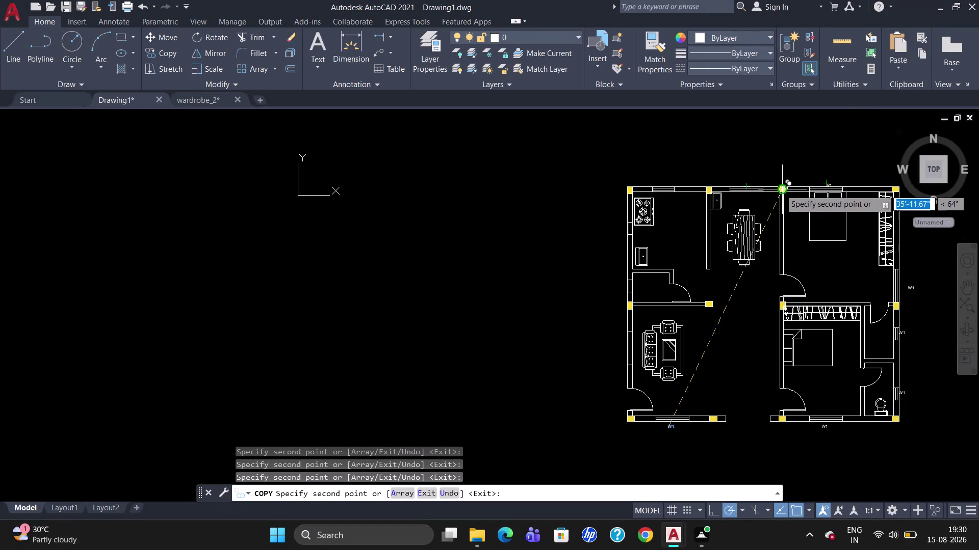
Place five W1 tag copies along the top and left walls.
click(747, 177)
click(668, 181)
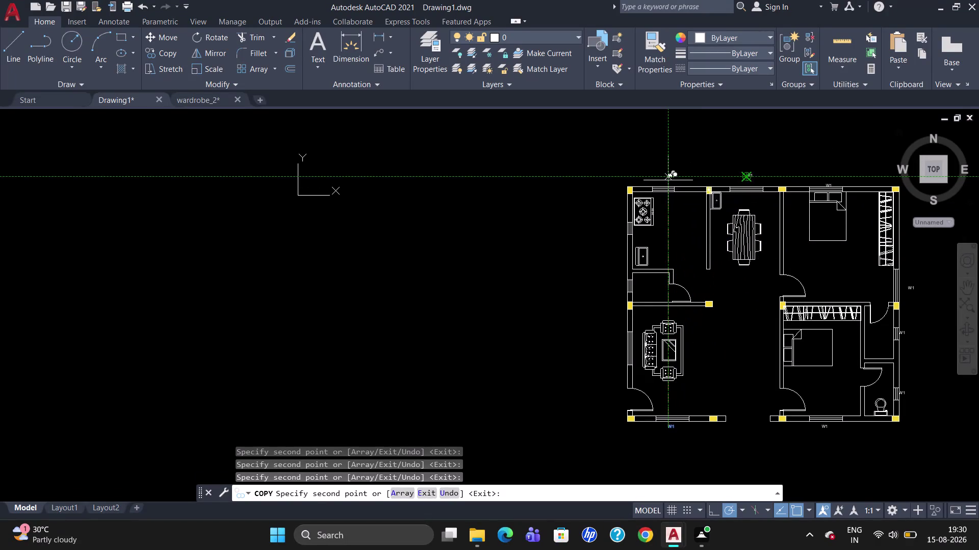
click(617, 228)
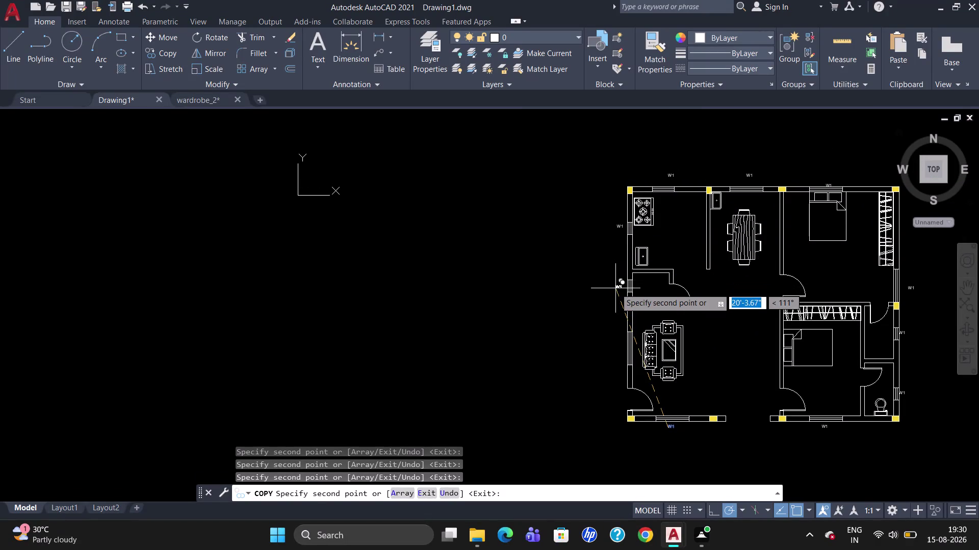
click(615, 288)
click(617, 349)
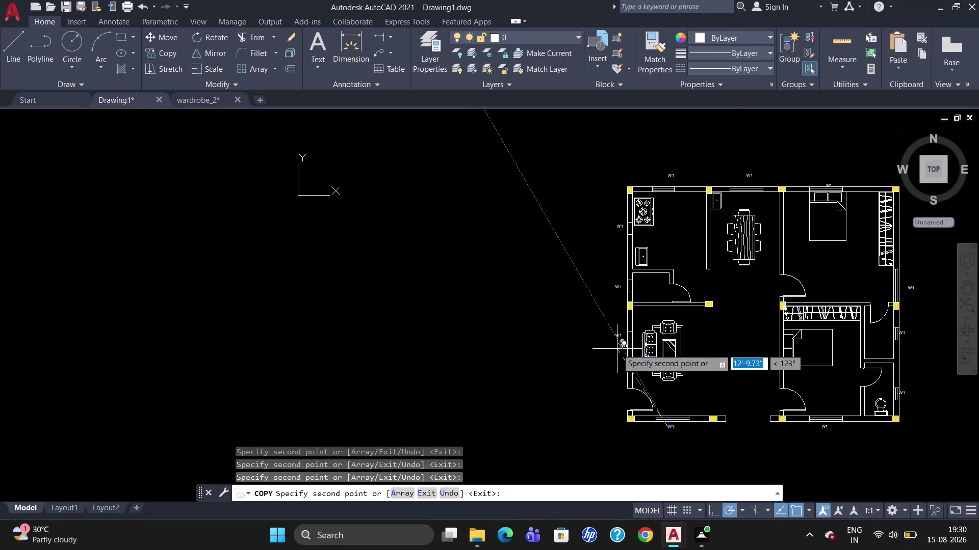
key(Escape)
Change the lower-right wall tag's text from W1 to W2.
scroll(up, 3)
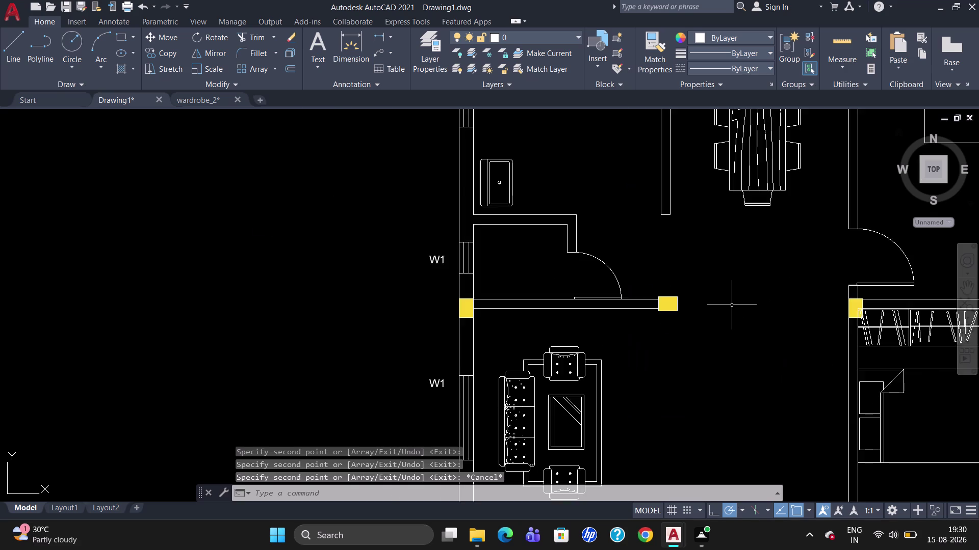
scroll(up, 3)
scroll(down, 3)
scroll(up, 3)
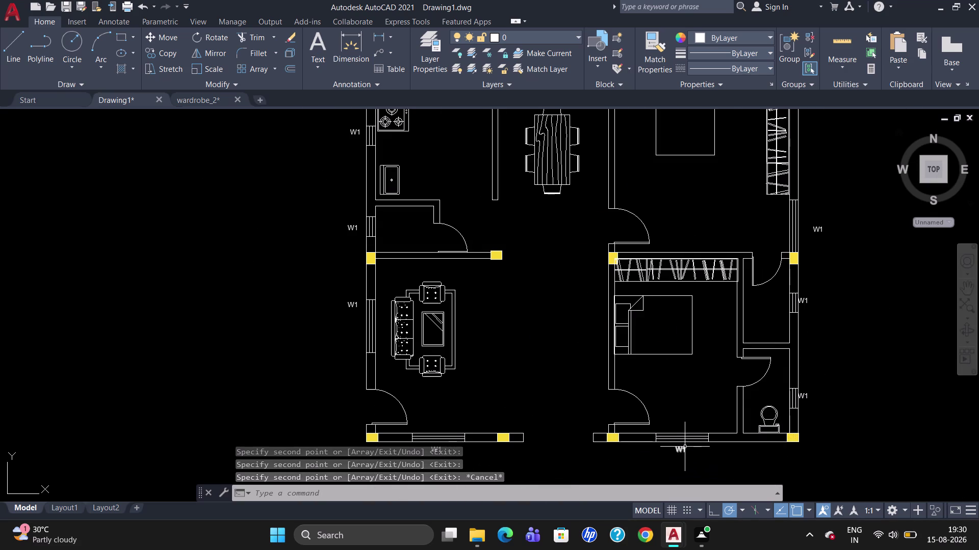
double_click(684, 447)
click(696, 450)
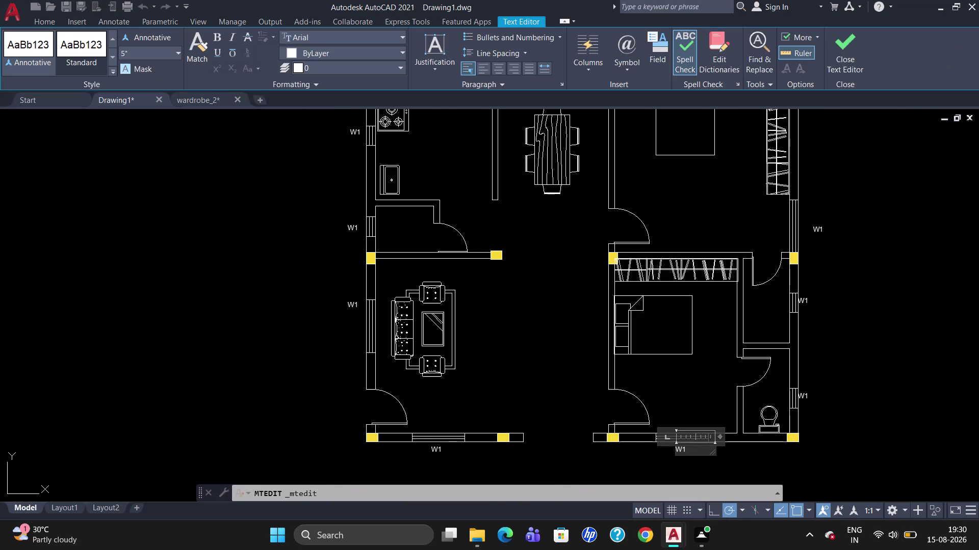
key(BackSpace)
key(2)
double_click(805, 393)
double_click(805, 395)
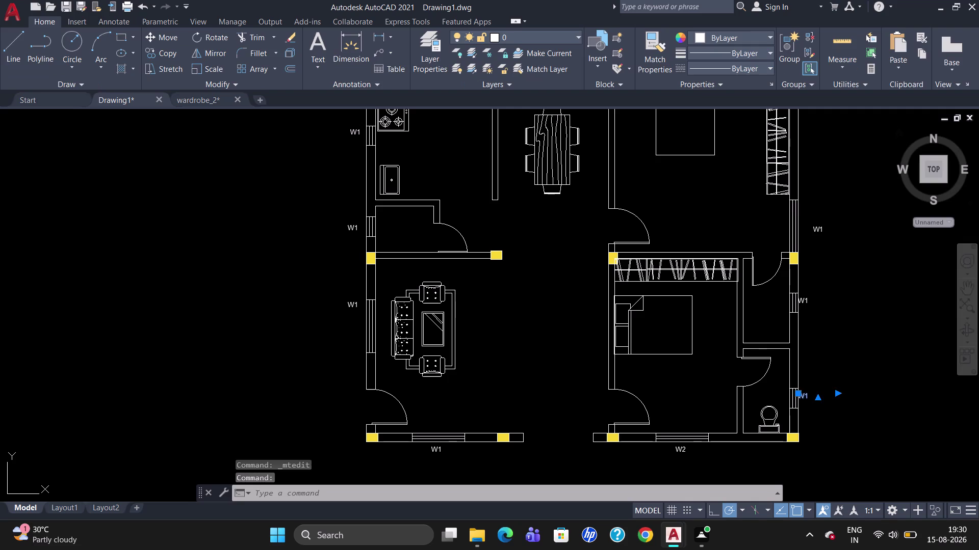
Relabel the bathroom-wall tag VW4, keep the change, and select it.
click(815, 393)
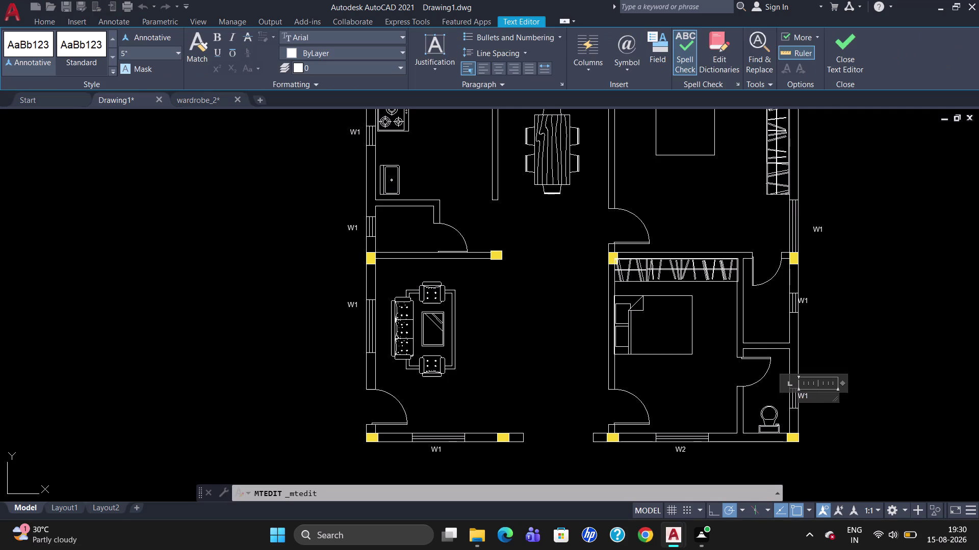
key(v)
key(Right)
key(Right)
key(BackSpace)
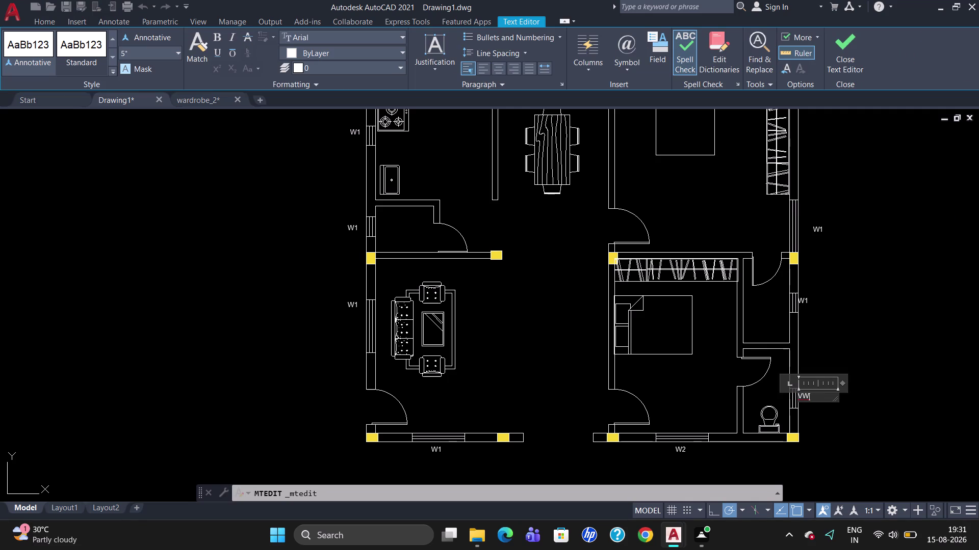
key(4)
key(Escape)
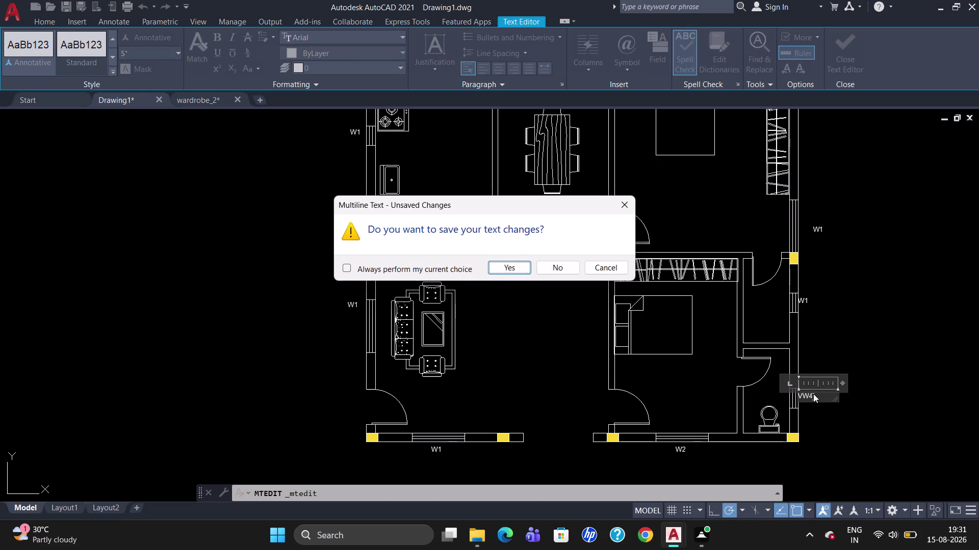
click(507, 267)
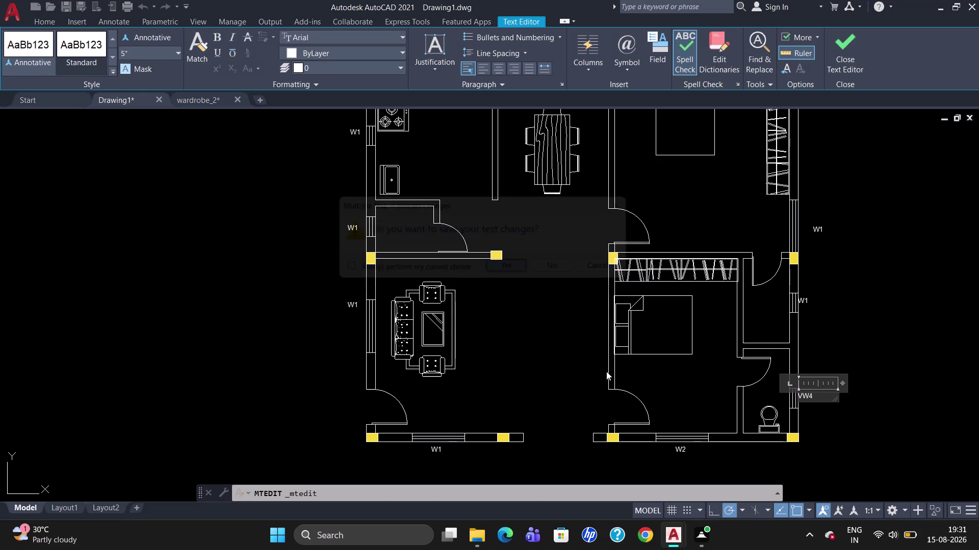
click(810, 396)
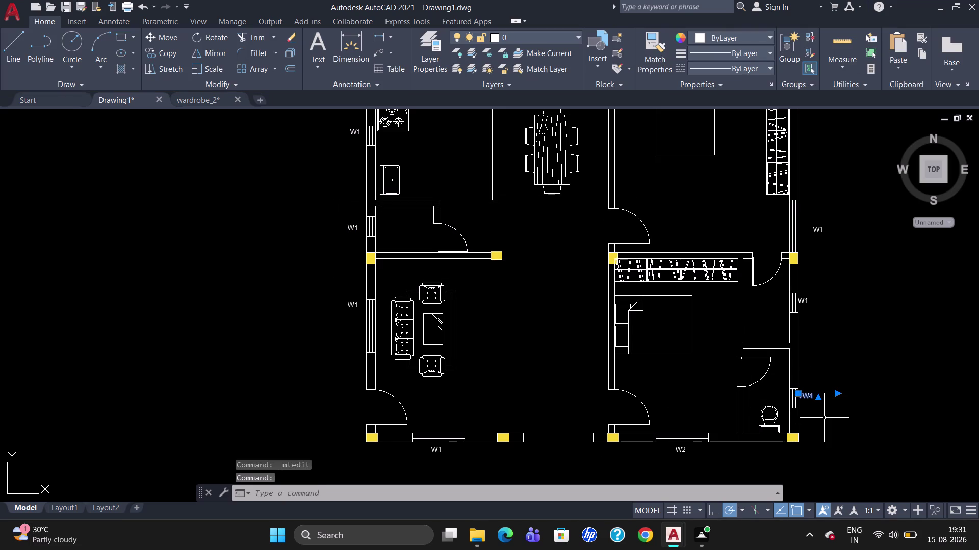
Rotate the VW4 tag 90° so it stands upright.
text(RO)
key(Return)
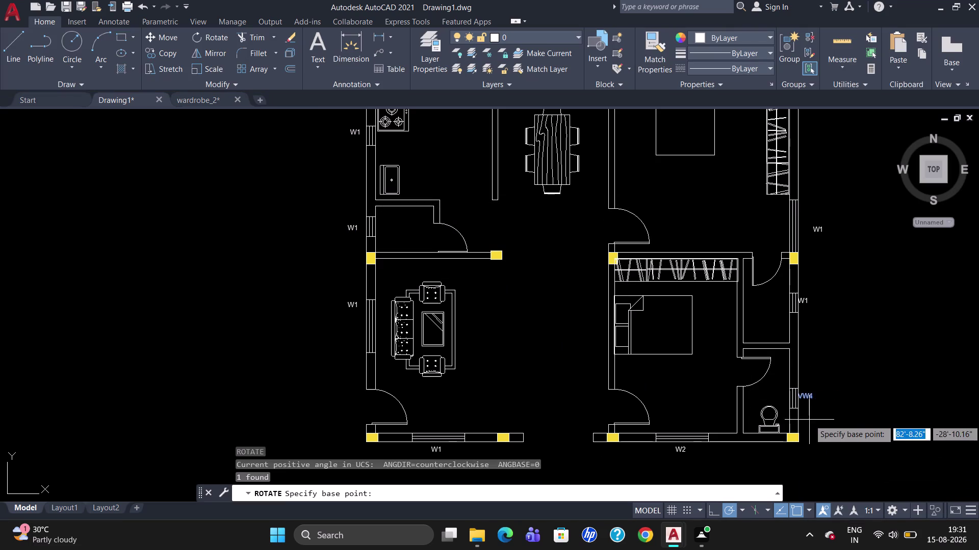
click(814, 397)
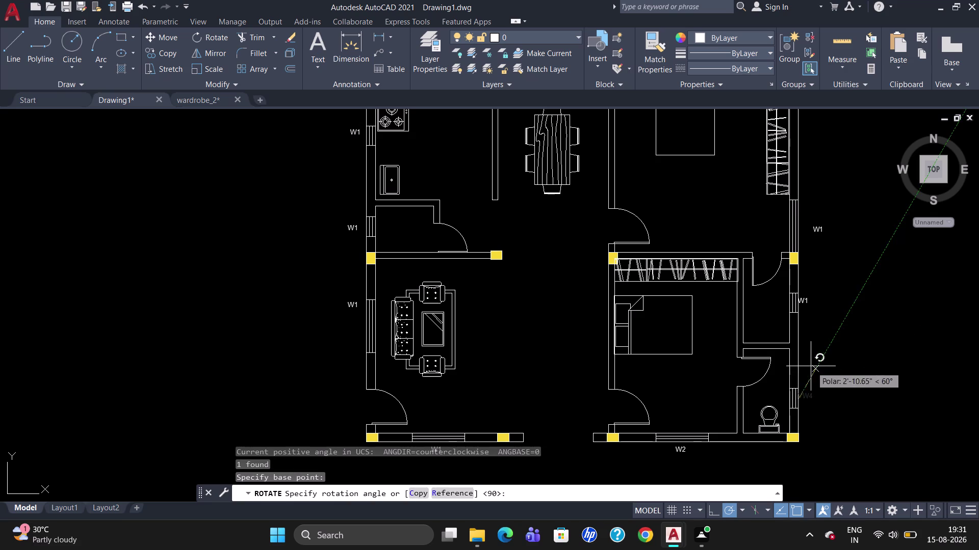
click(799, 358)
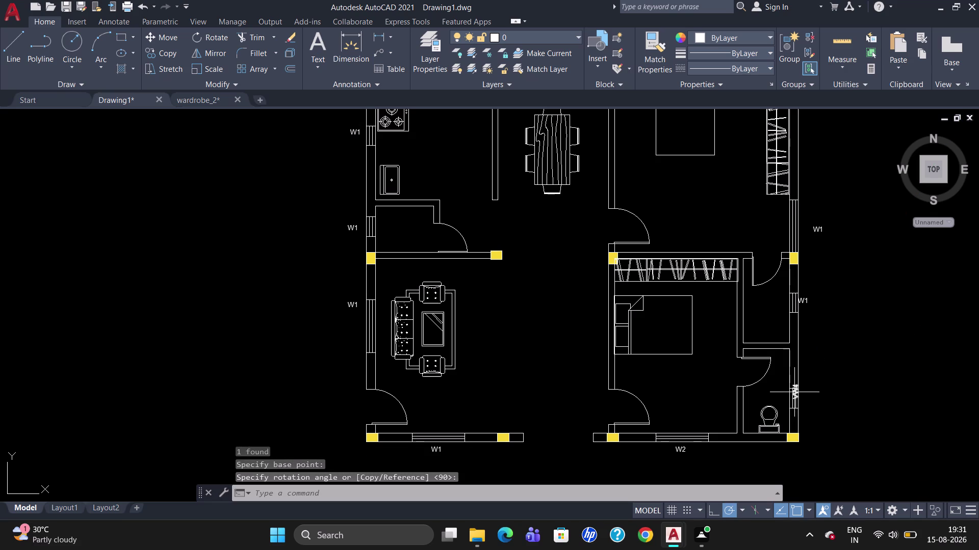
Move VW4 beside the bathroom window and erase the upper right-wall W1 tag.
click(796, 389)
key(m)
key(Return)
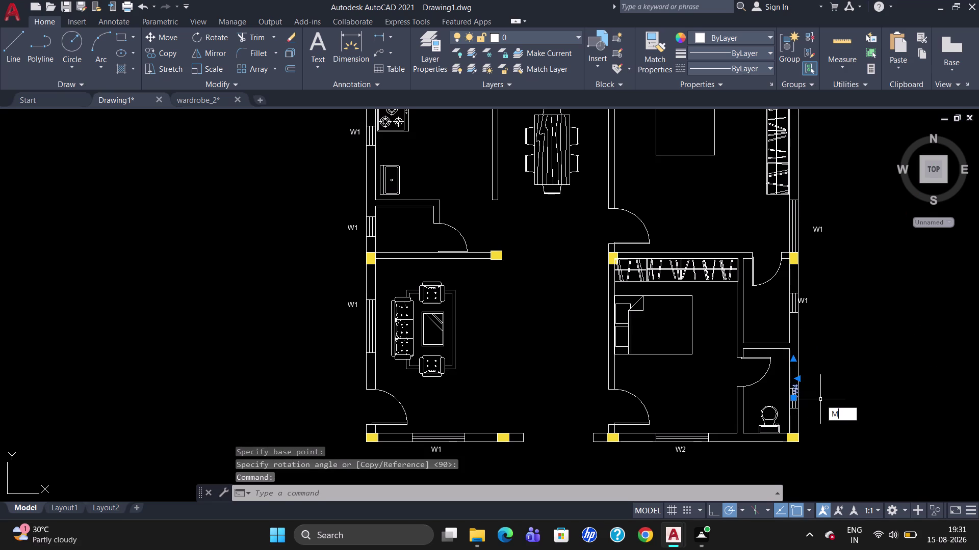
click(799, 393)
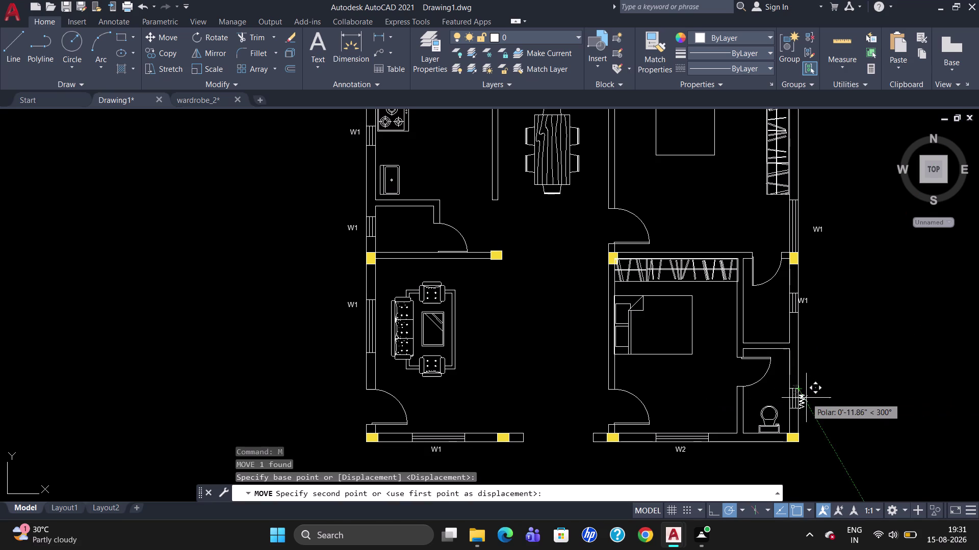
click(809, 396)
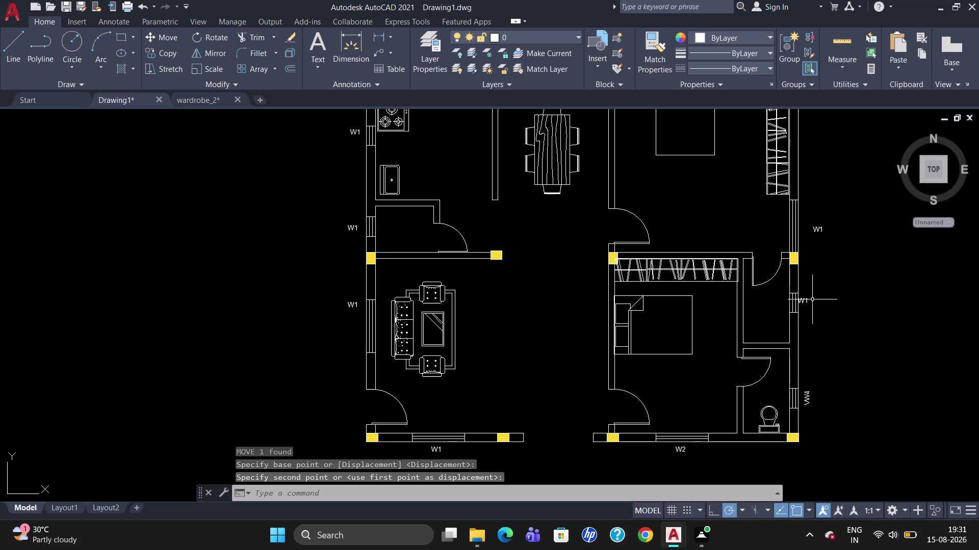
click(803, 301)
key(Delete)
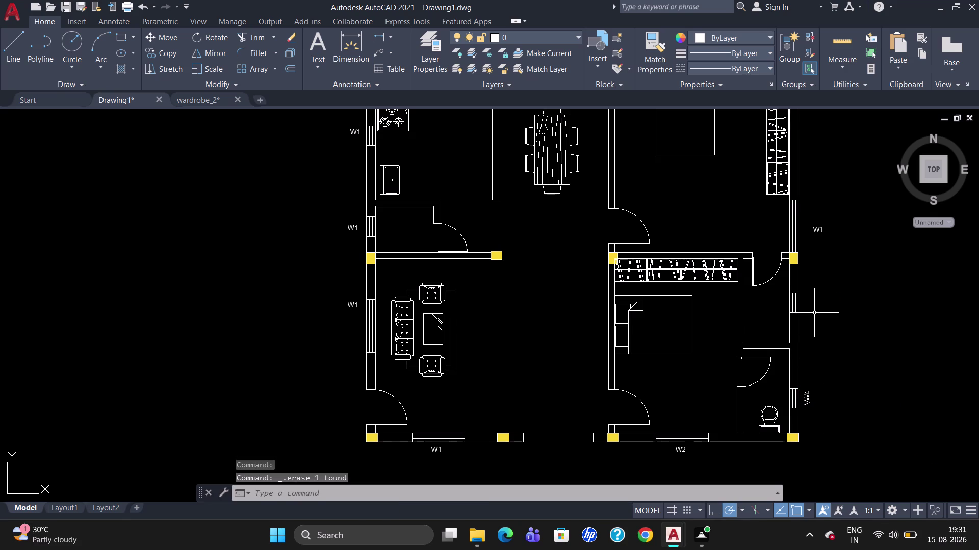
Copy the VW4 tag up to the upper right-wall window.
click(807, 399)
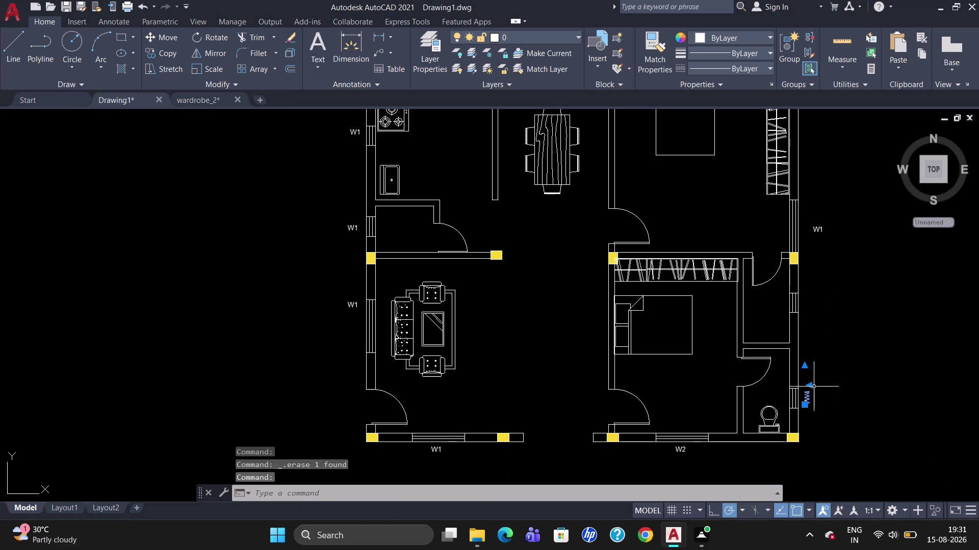
text(CO)
key(Return)
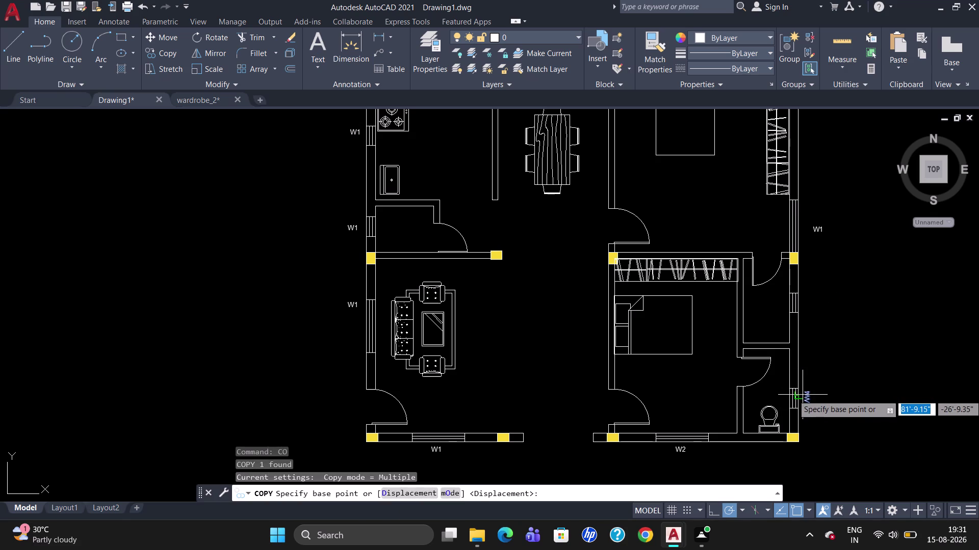
click(809, 397)
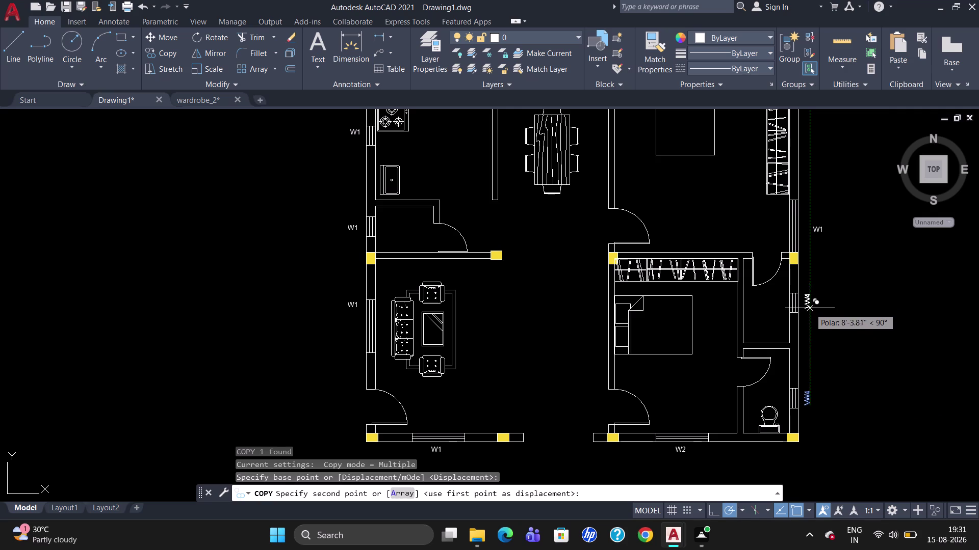
click(809, 311)
click(808, 305)
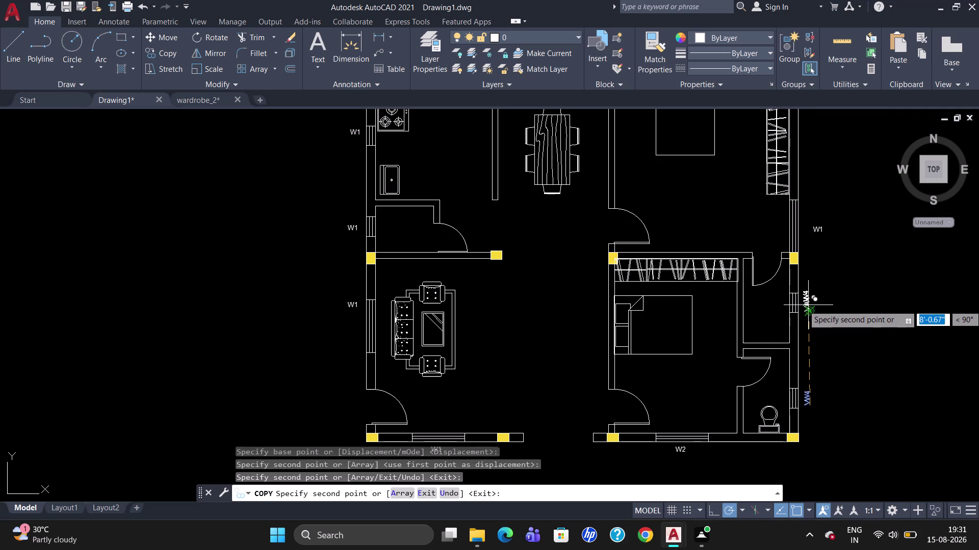
key(Escape)
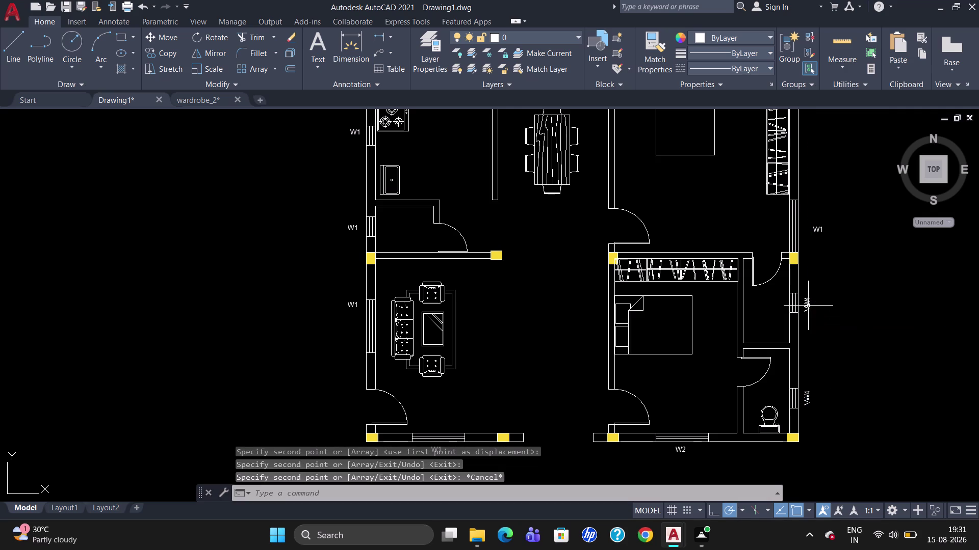
scroll(up, 3)
click(804, 302)
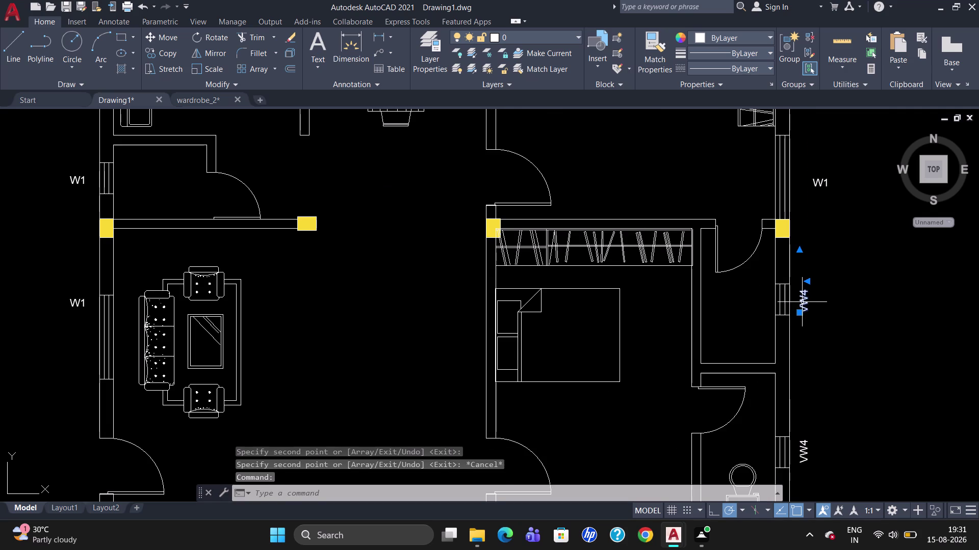
Change the copied tag's label to VW3 and keep the edit.
double_click(806, 298)
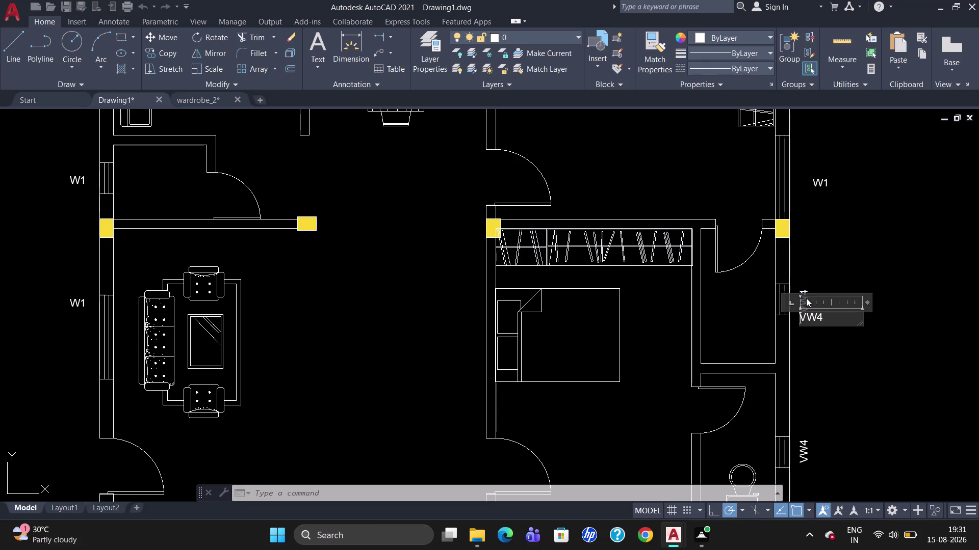
click(825, 317)
key(BackSpace)
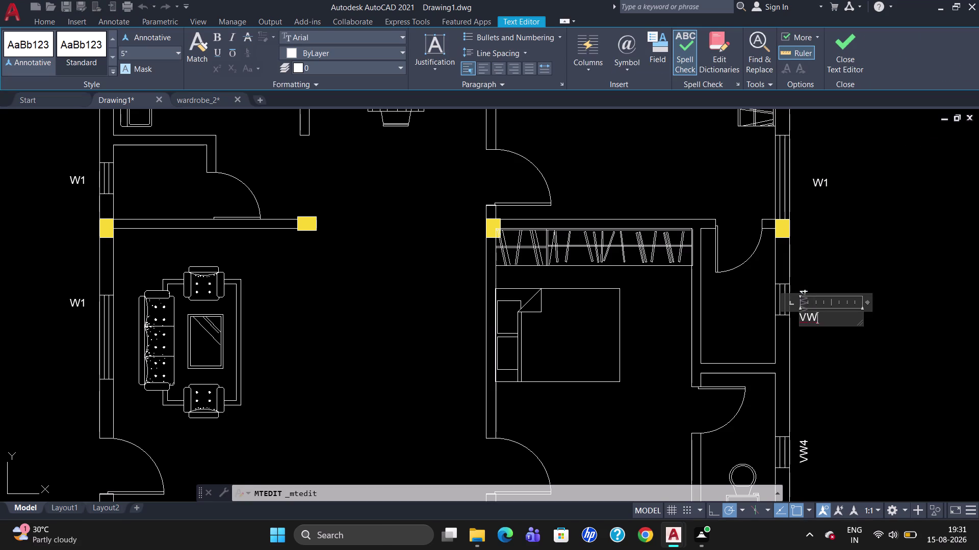
key(3)
key(Escape)
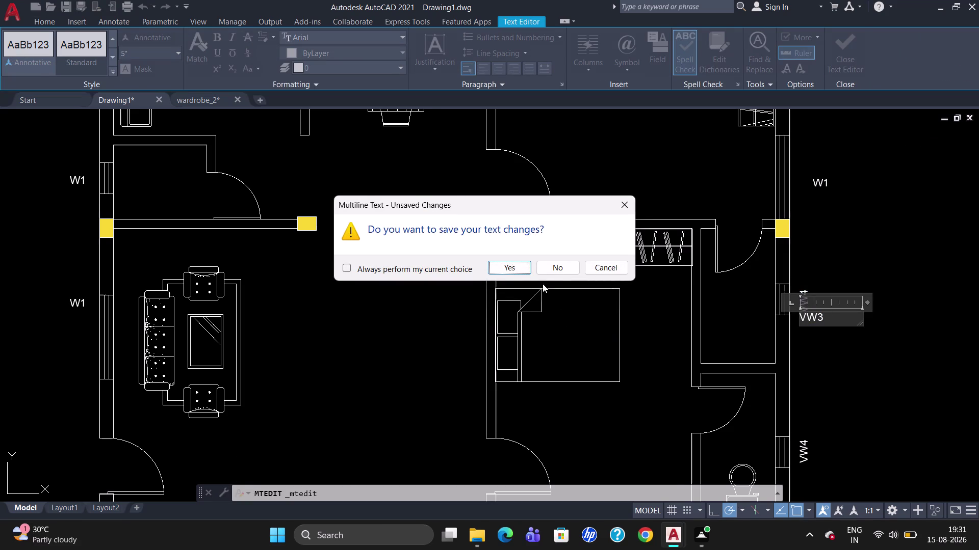
click(514, 267)
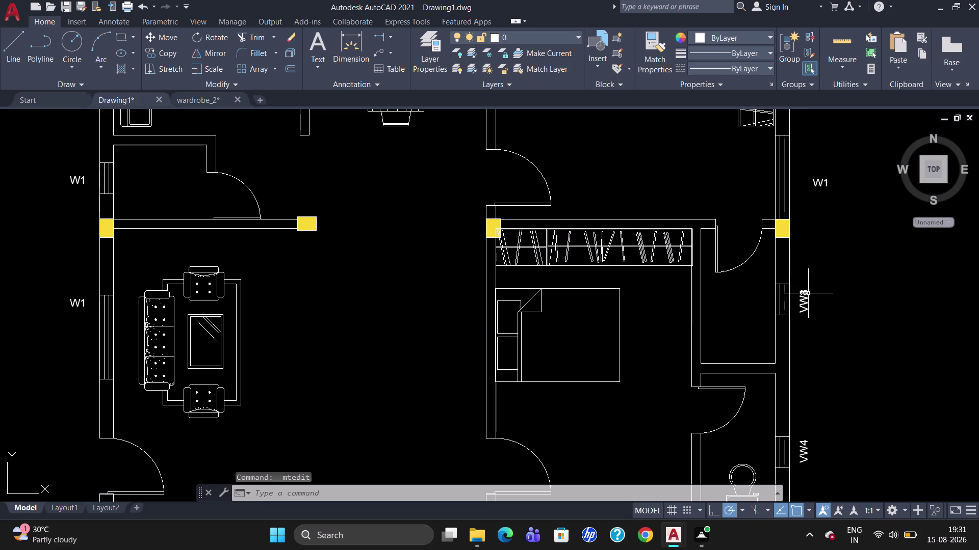
Delete the two overlapping tags on the right wall.
click(803, 294)
key(Delete)
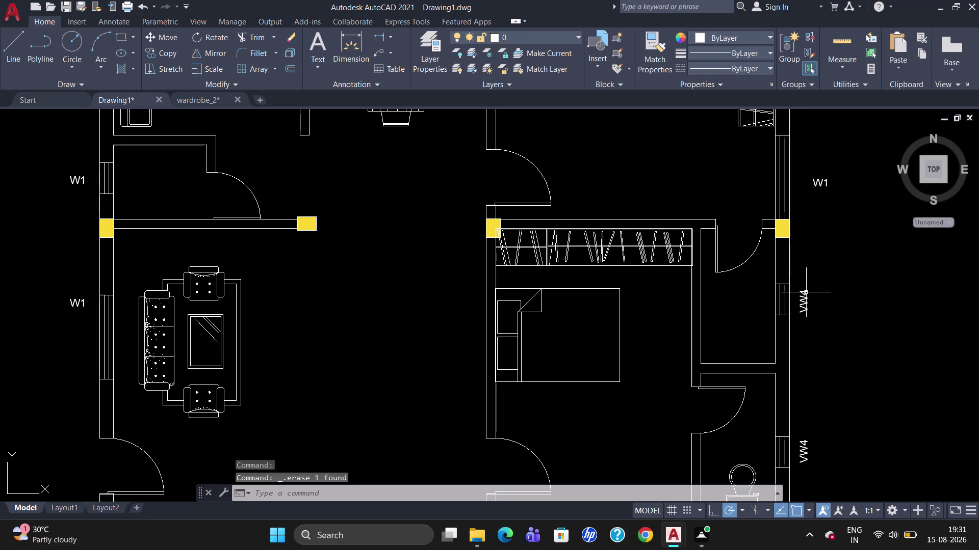
click(805, 297)
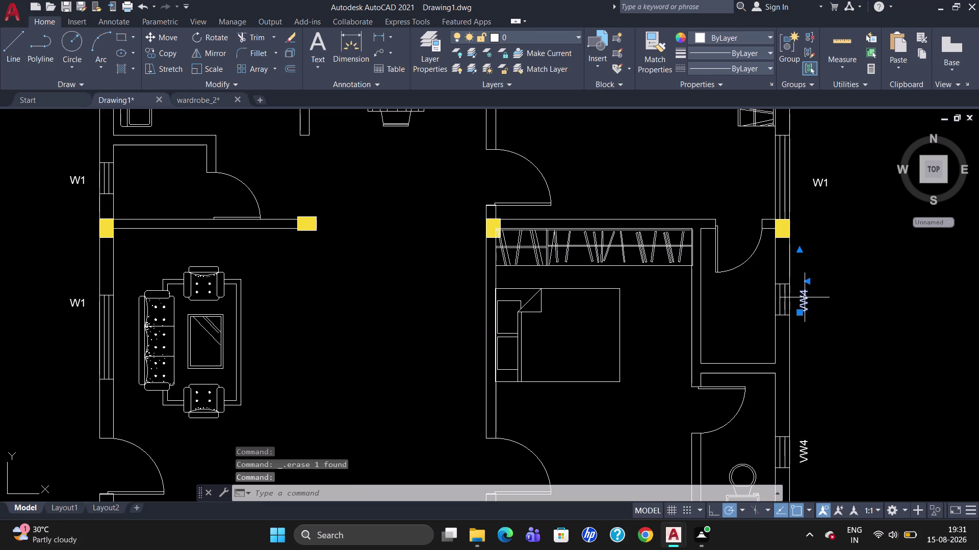
key(Delete)
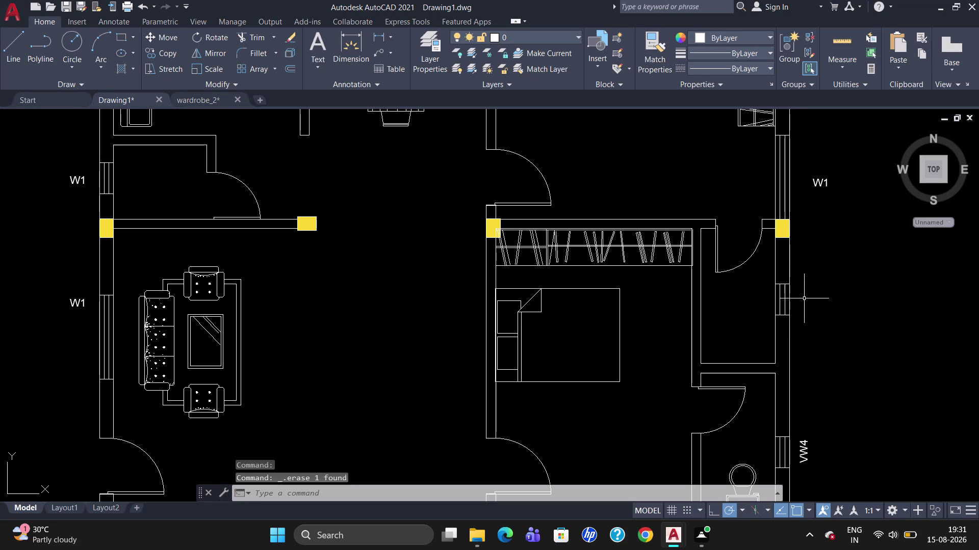
Copy the VW4 tag again beside the upper right-wall window.
click(803, 448)
text(C)
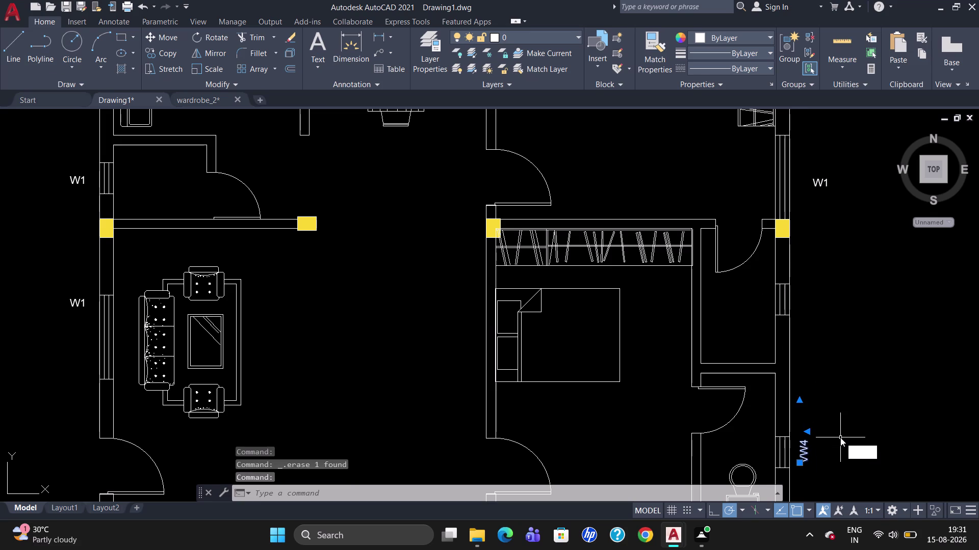
text(O)
key(Return)
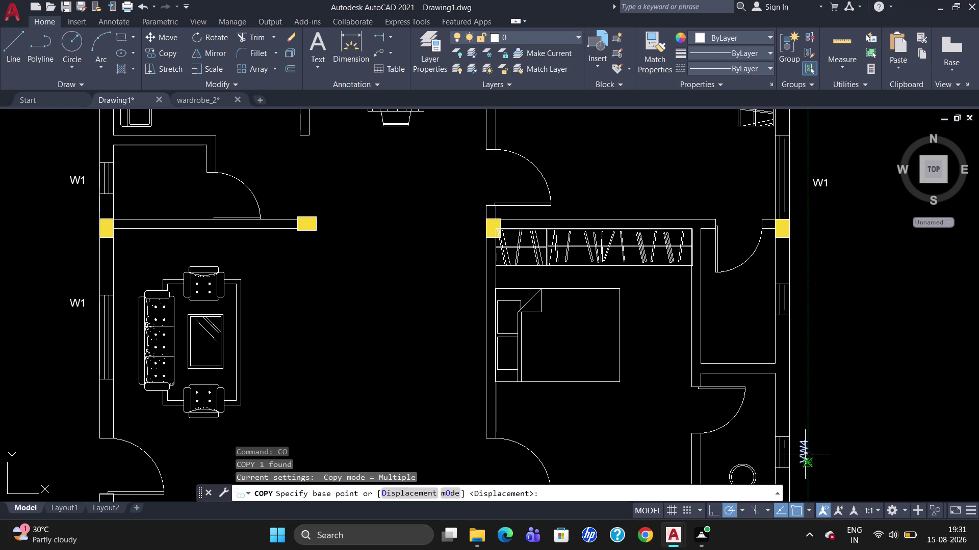
click(803, 453)
click(800, 302)
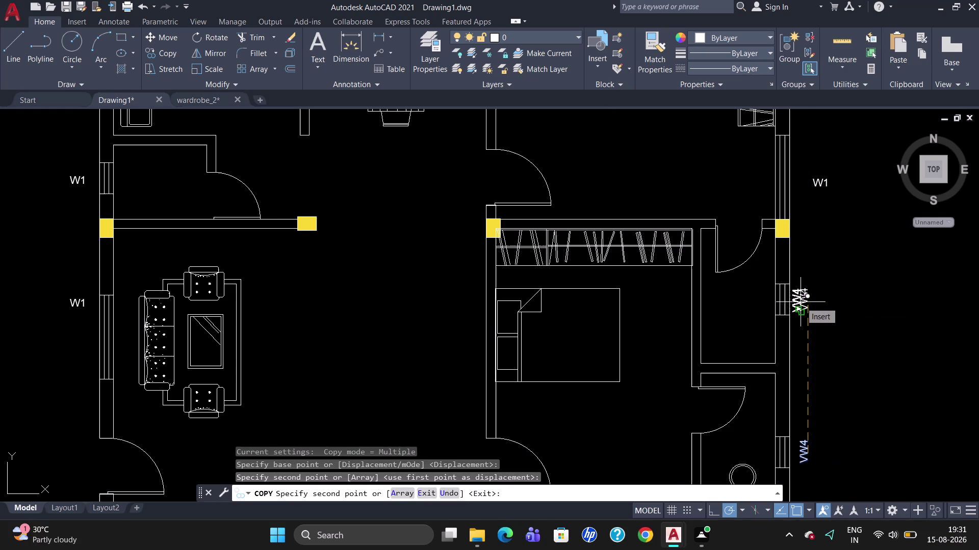
key(Escape)
Relabel the new copy VW3 and keep the change.
double_click(803, 306)
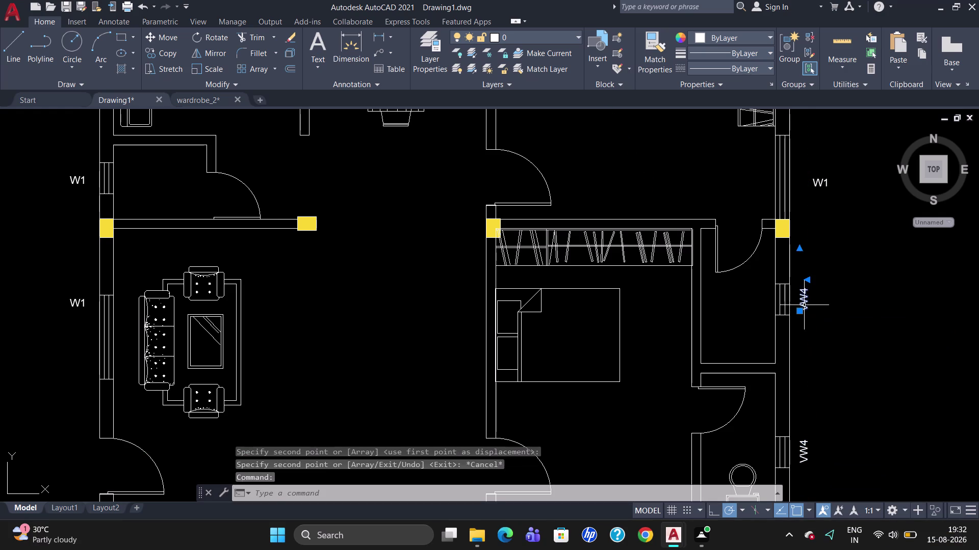
click(824, 312)
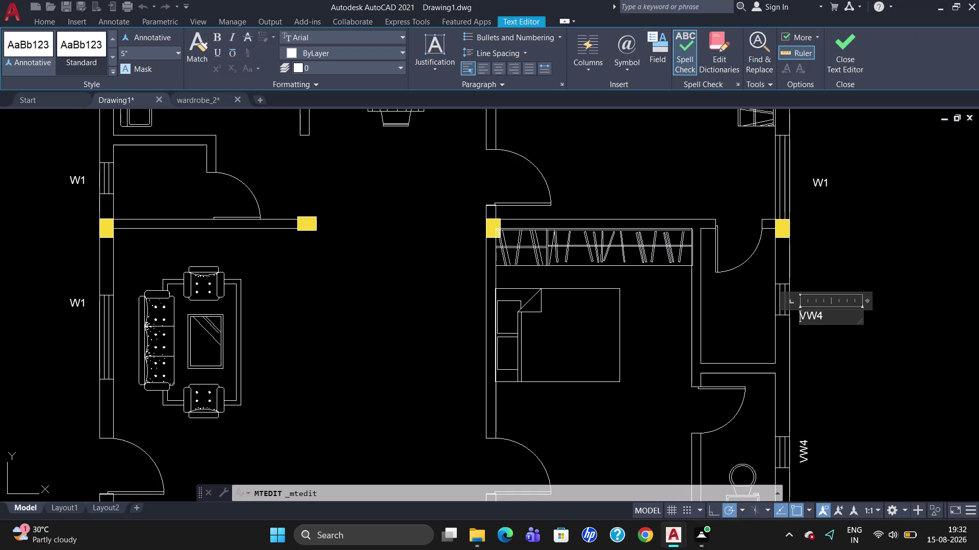
key(BackSpace)
key(3)
key(Escape)
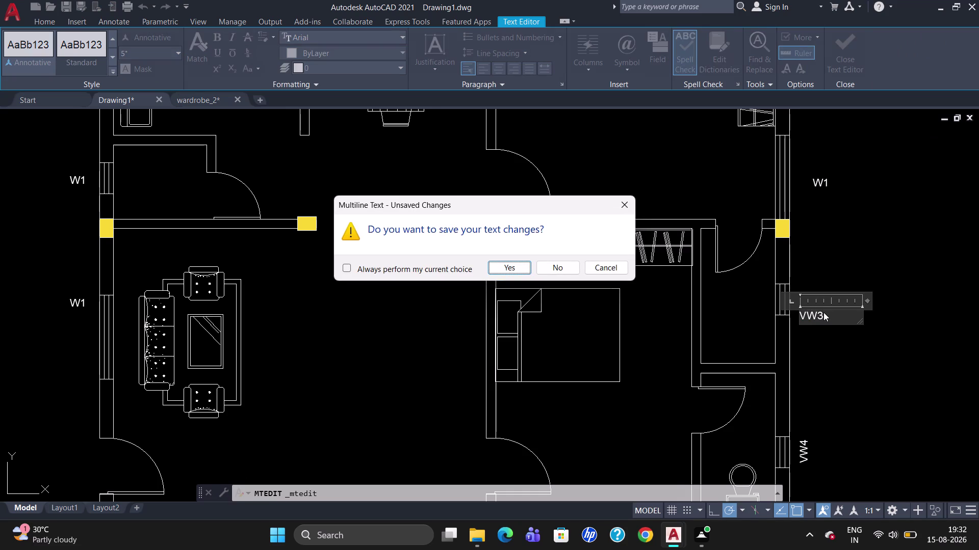
click(497, 268)
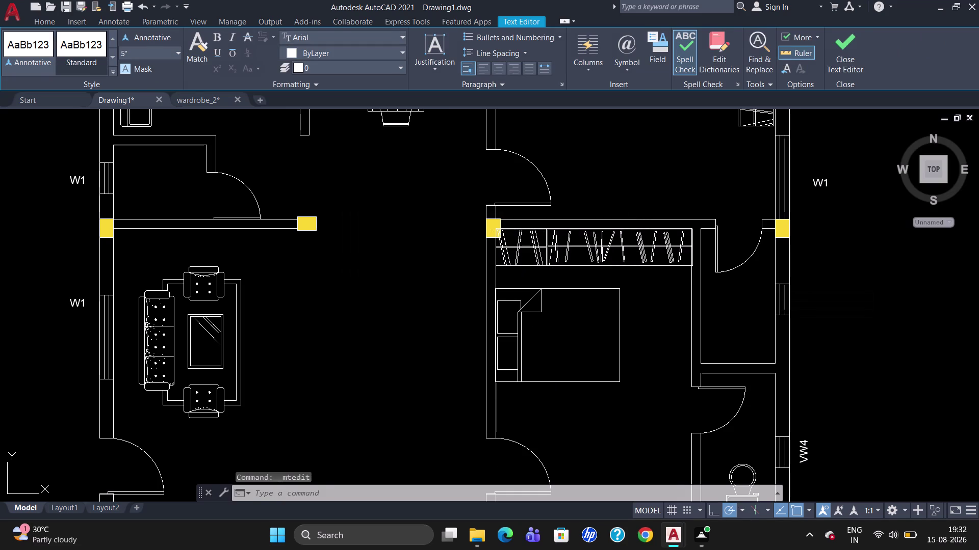
scroll(down, 3)
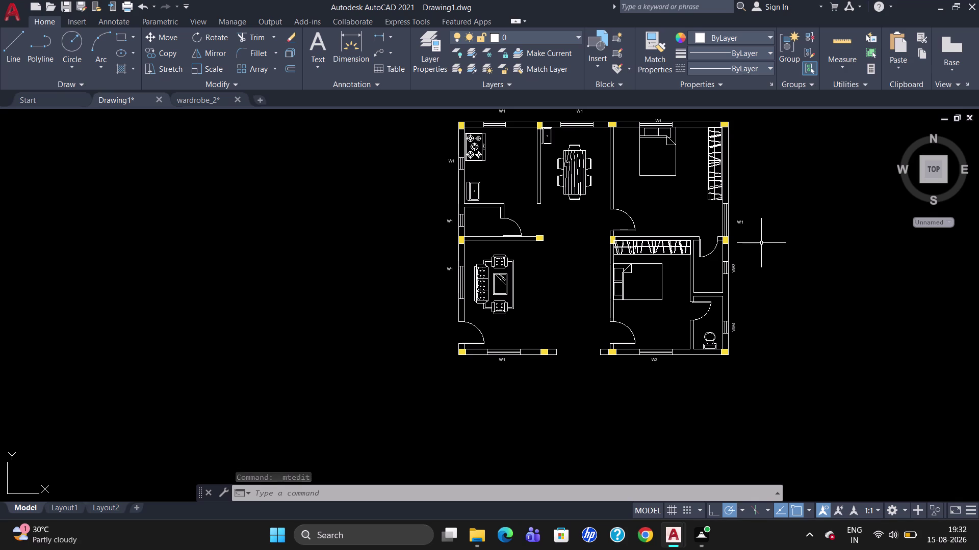
Change the right wall's upper W1 tag text to W3 and confirm it.
double_click(740, 222)
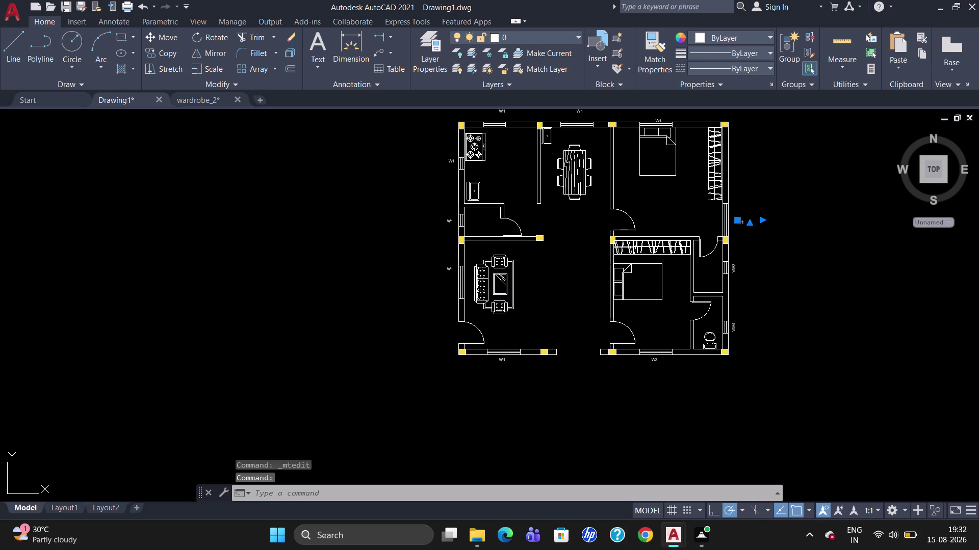
click(745, 225)
click(747, 224)
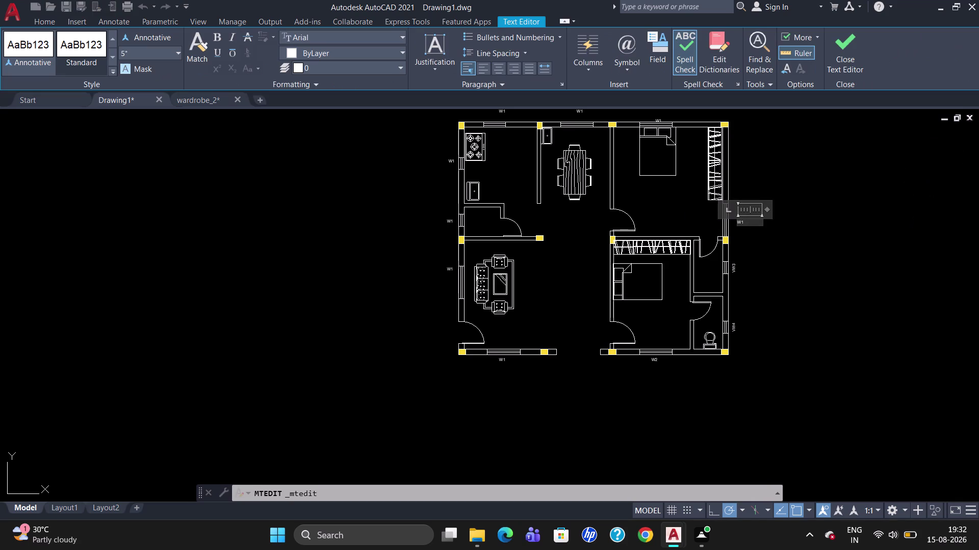
key(BackSpace)
key(3)
key(Escape)
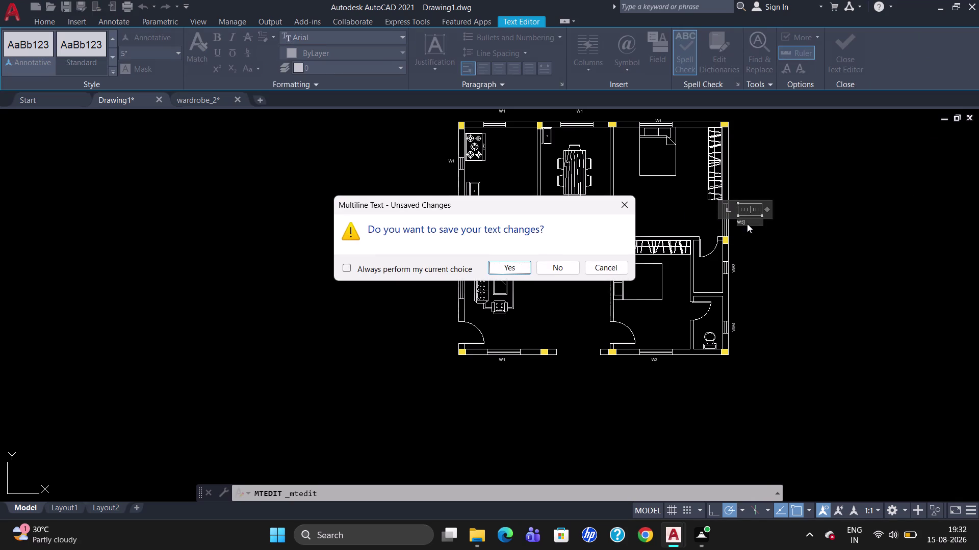
click(493, 265)
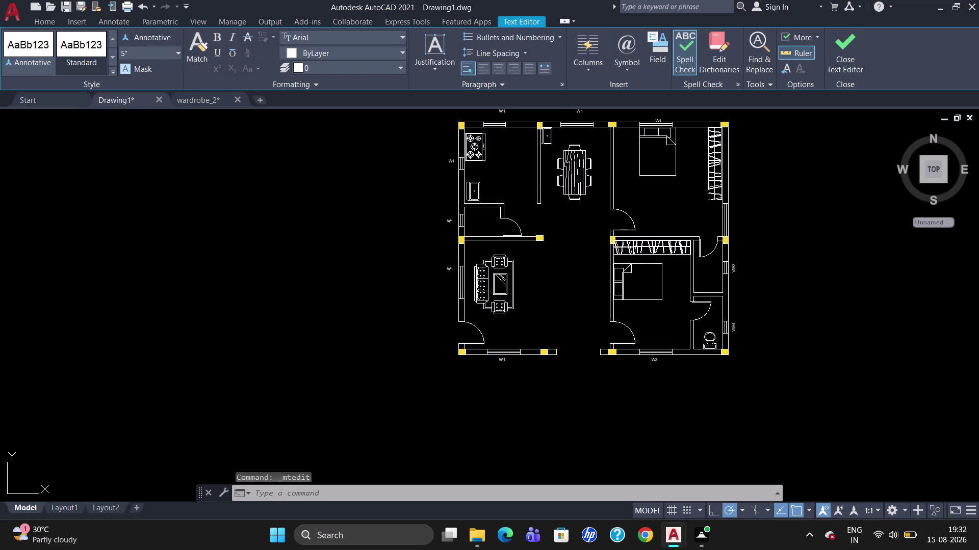
double_click(742, 224)
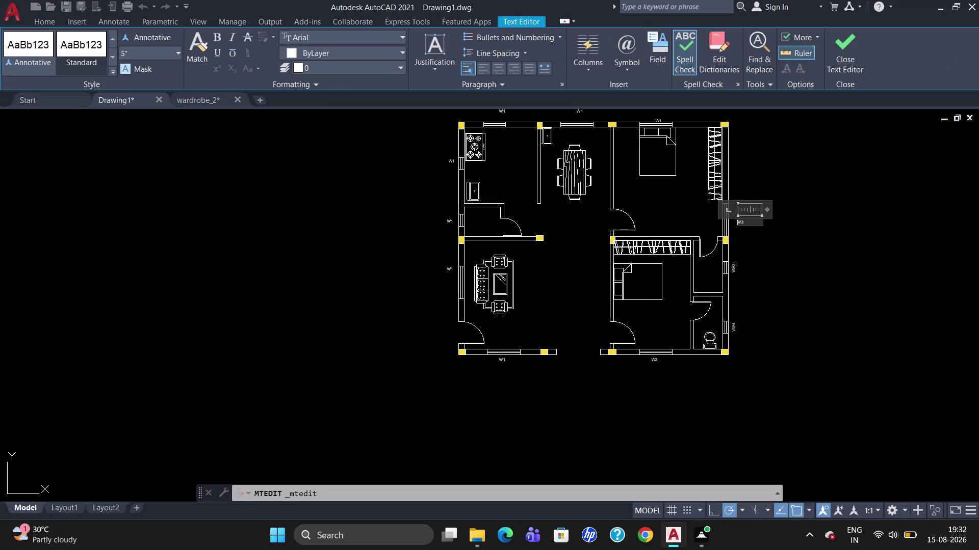
key(Escape)
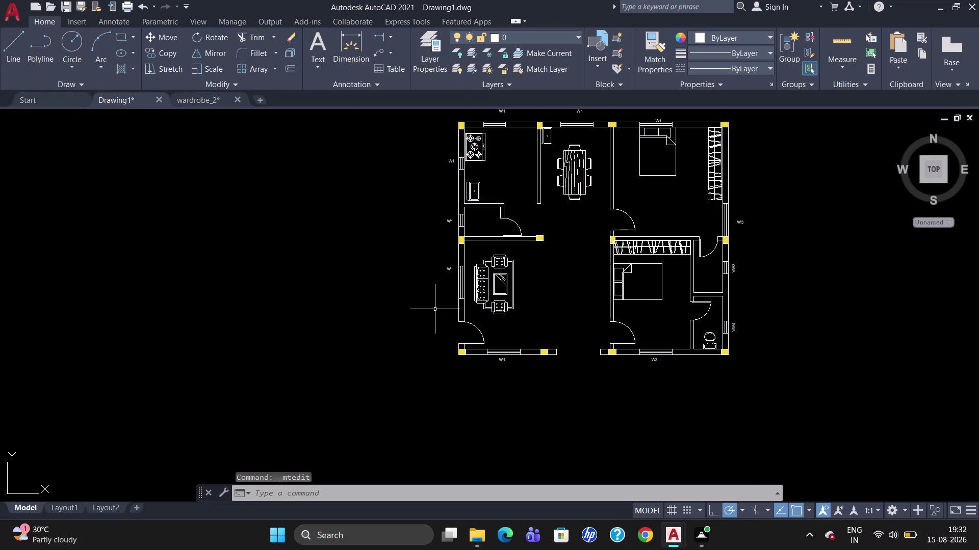
Nudge the W3 tag slightly upward beside its window.
scroll(up, 3)
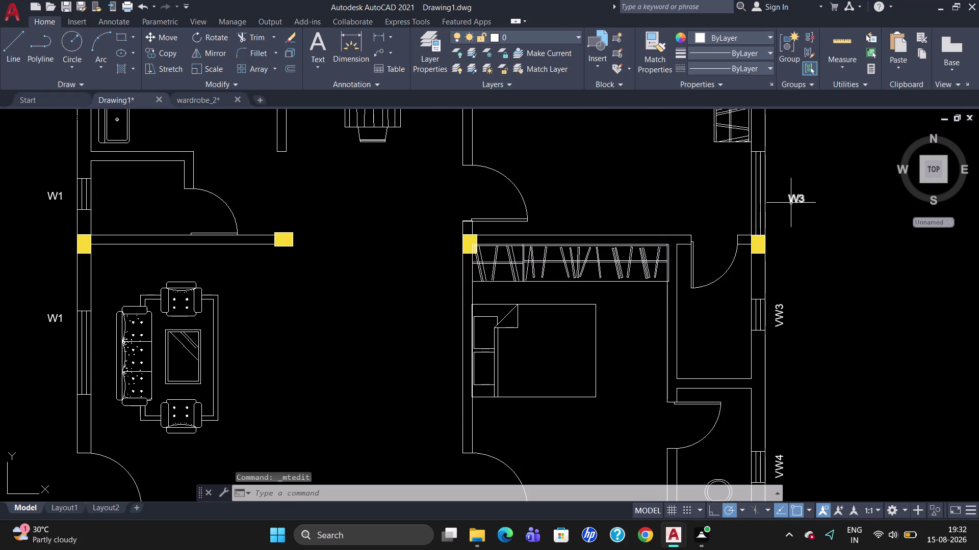
click(764, 207)
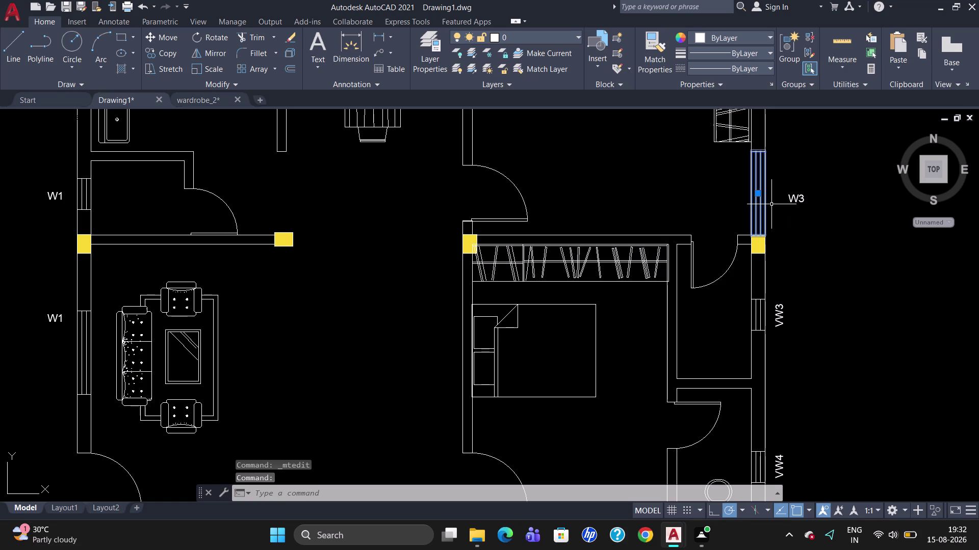
key(Escape)
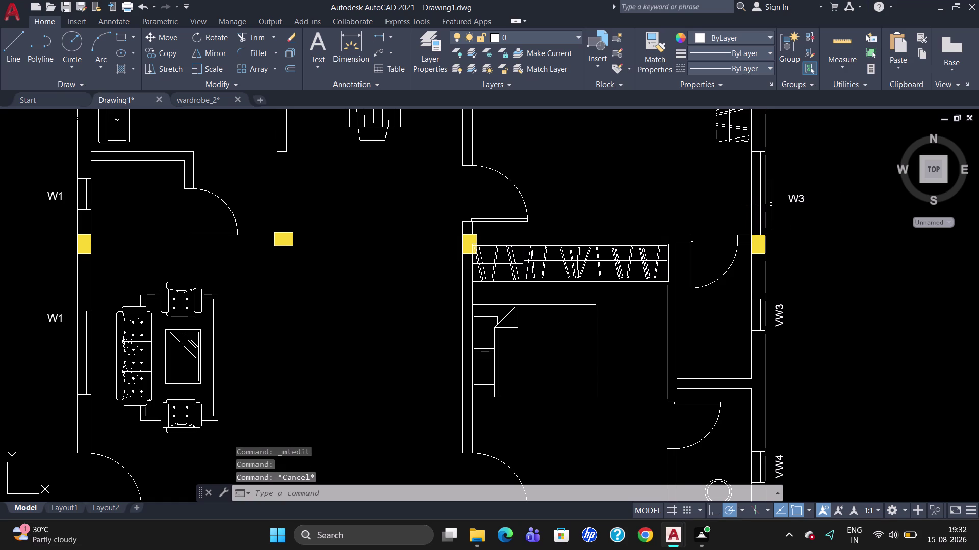
click(797, 201)
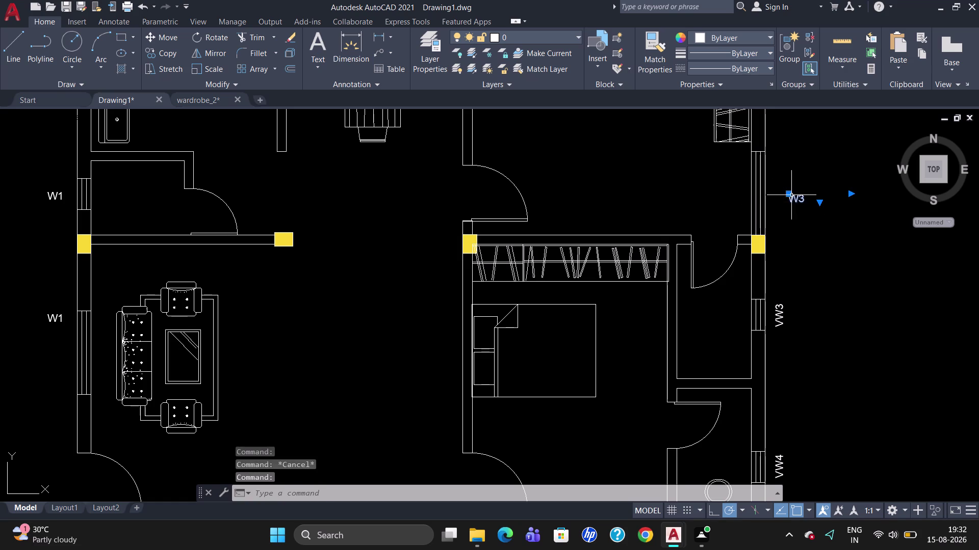
drag(790, 195, 775, 190)
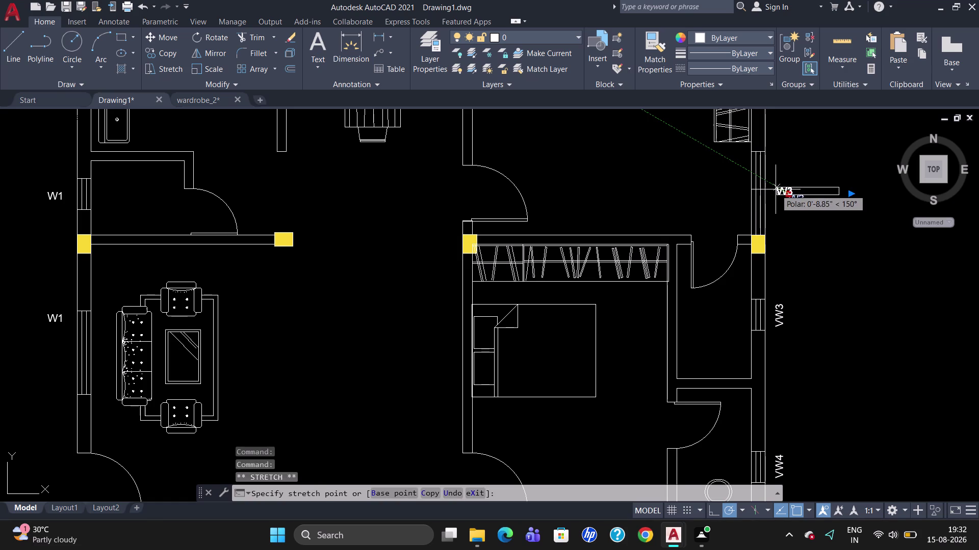
click(773, 190)
key(Escape)
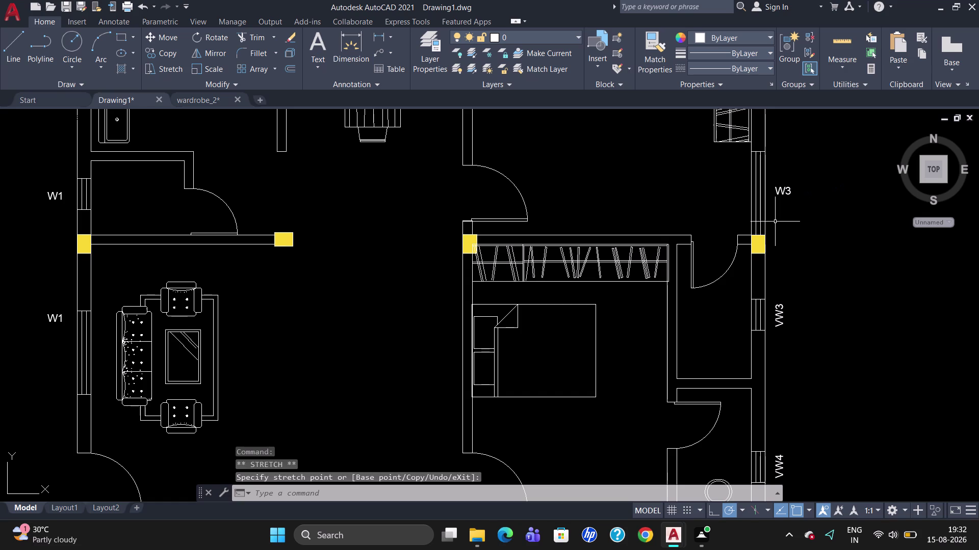
scroll(down, 3)
scroll(up, 3)
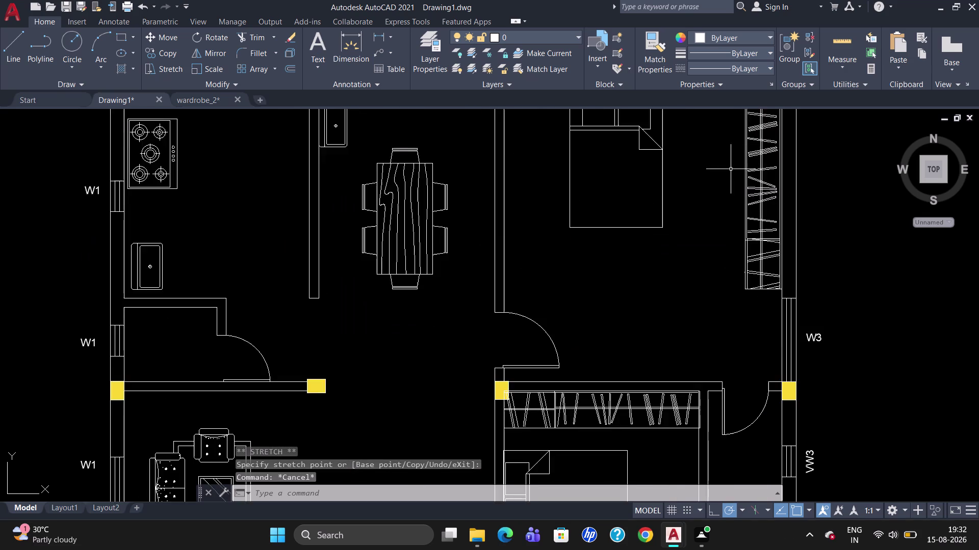
Relabel the bedroom's top-wall tag W4 and move it above the top wall.
scroll(down, 3)
scroll(up, 3)
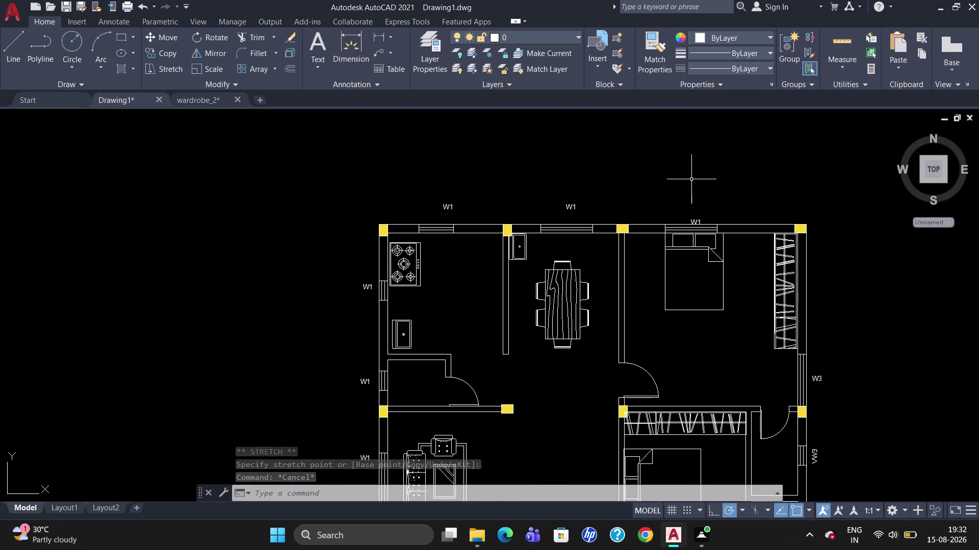
double_click(697, 220)
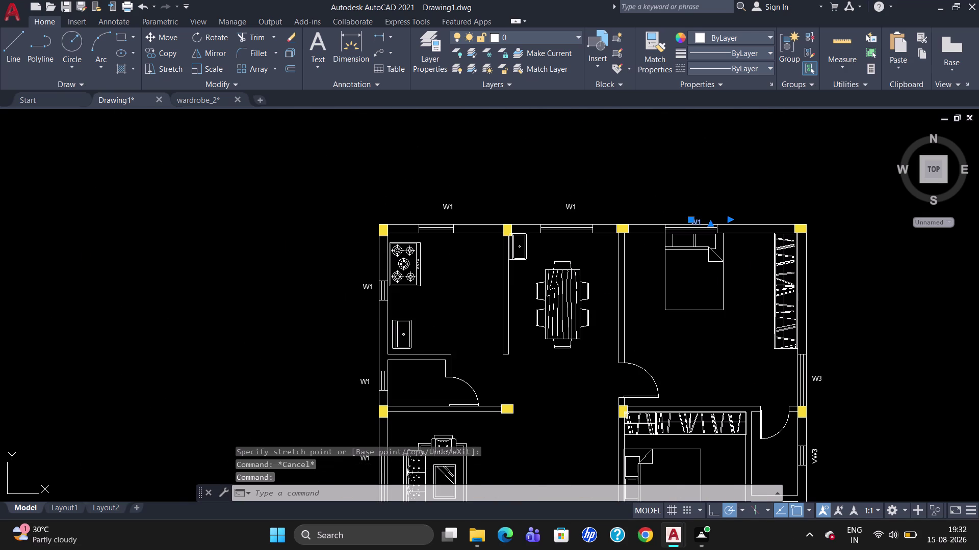
click(704, 217)
key(Right)
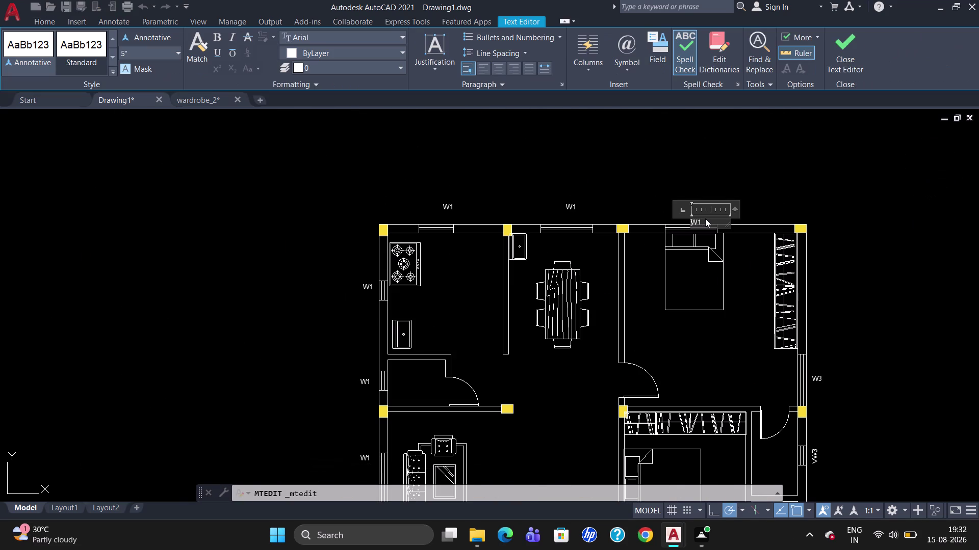
key(Right)
key(BackSpace)
key(4)
key(Escape)
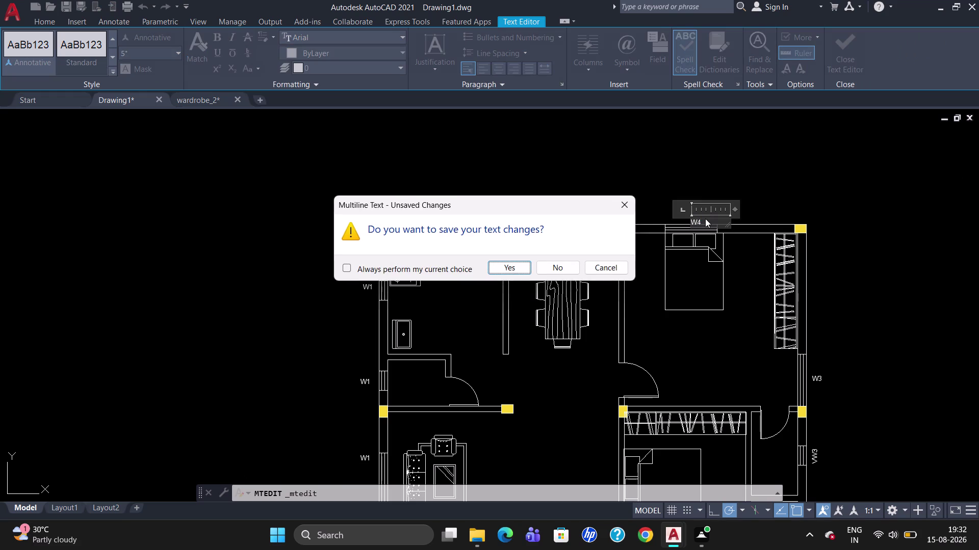
right_click(705, 219)
click(503, 265)
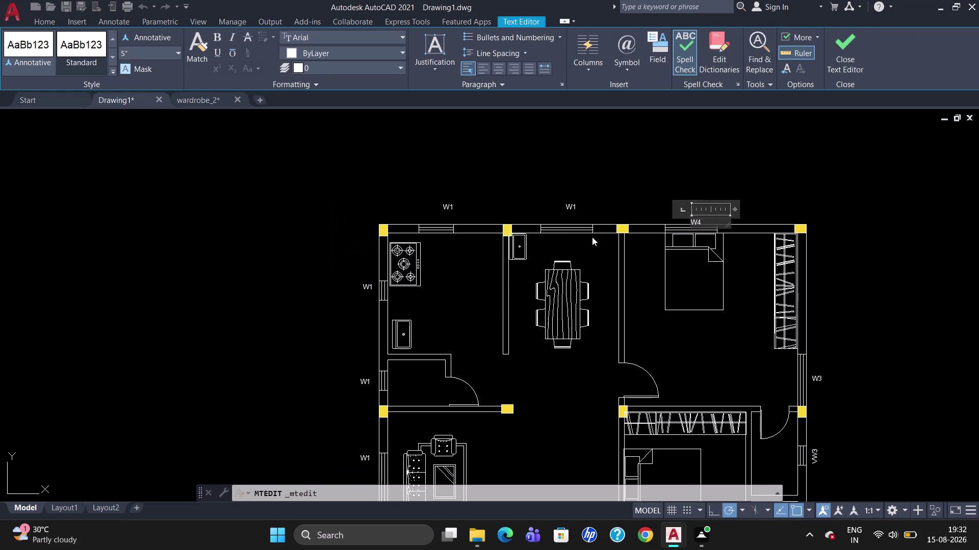
click(694, 221)
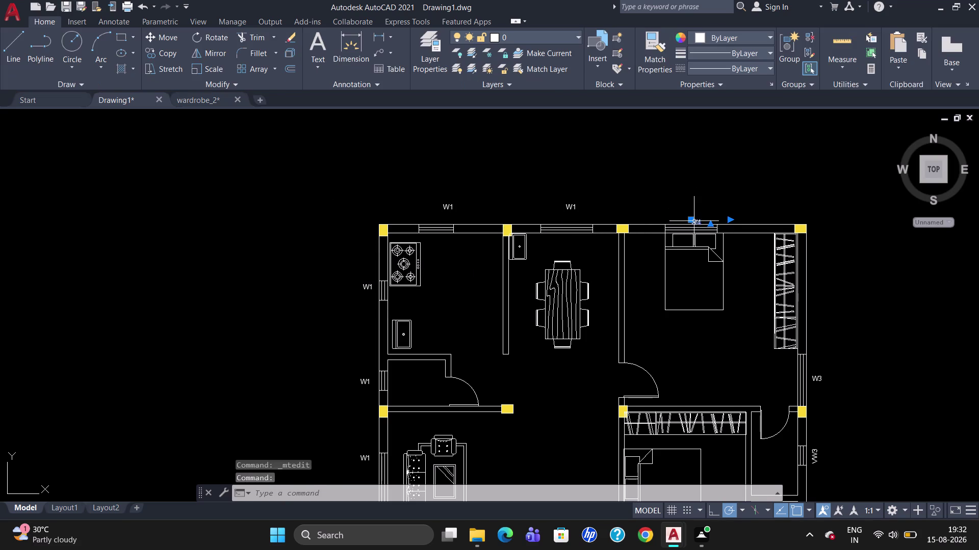
drag(692, 221, 695, 215)
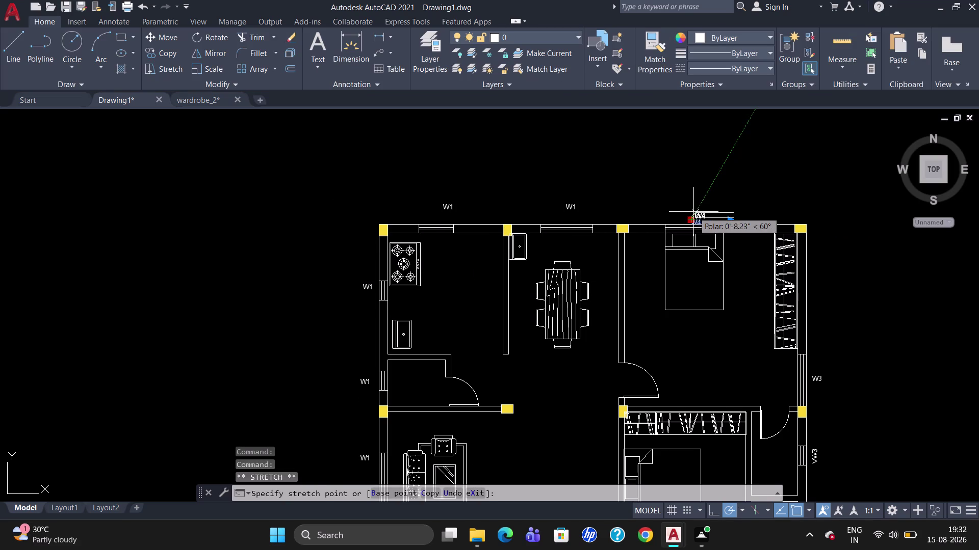
click(693, 212)
Select the tags above the top wall, then edit the middle W1 tag.
double_click(570, 205)
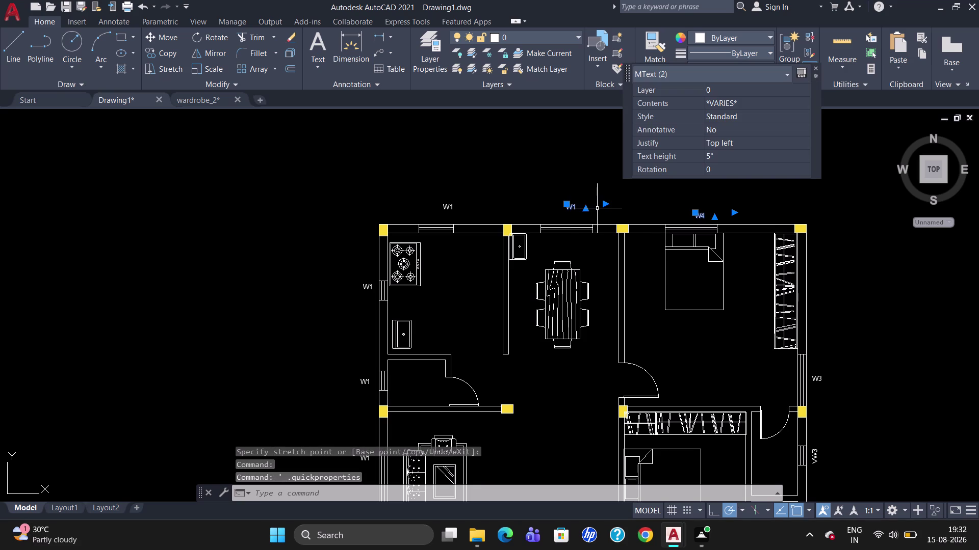
double_click(581, 206)
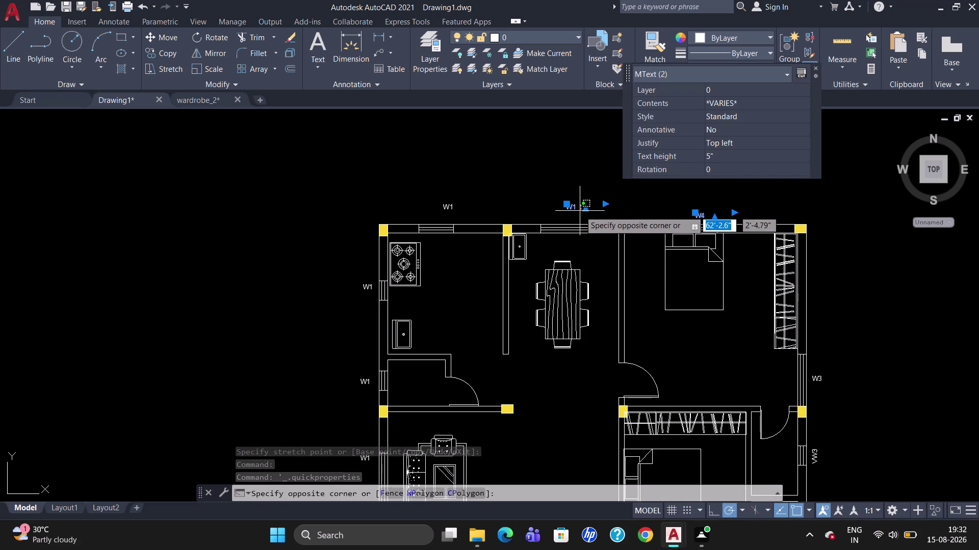
double_click(580, 211)
double_click(573, 207)
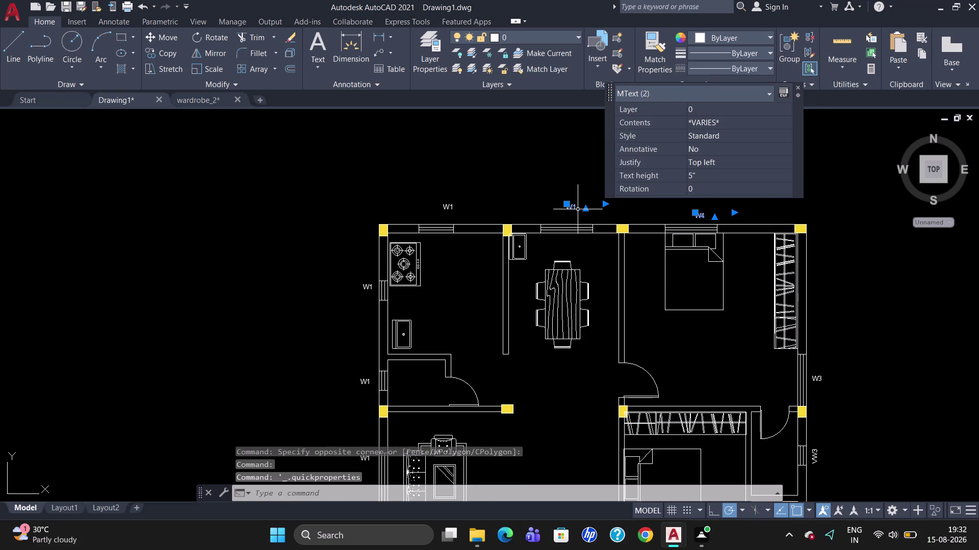
double_click(578, 210)
double_click(575, 208)
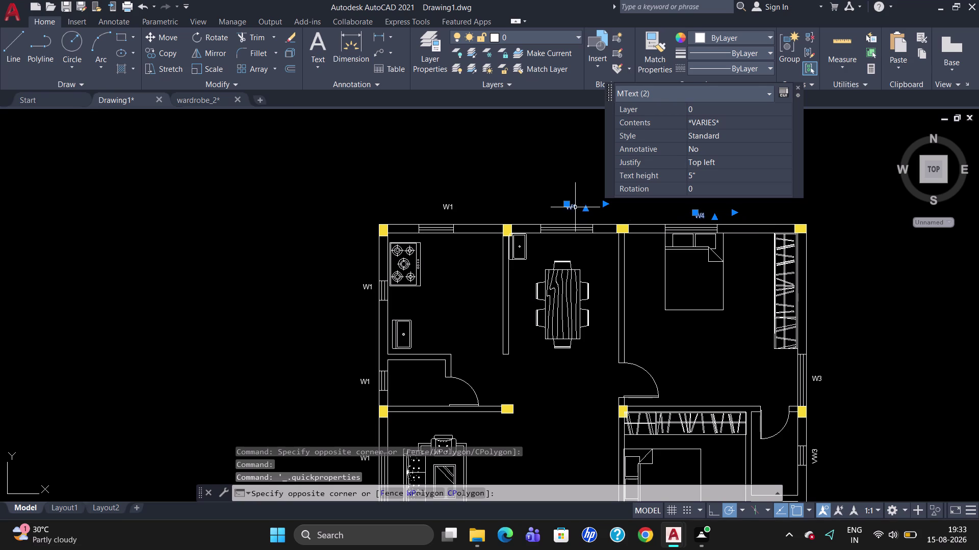
double_click(568, 209)
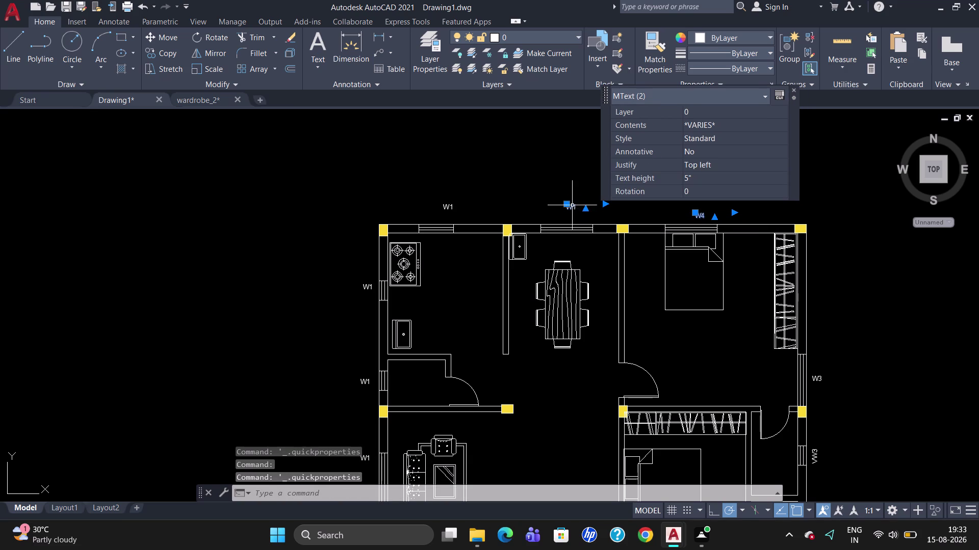
double_click(573, 205)
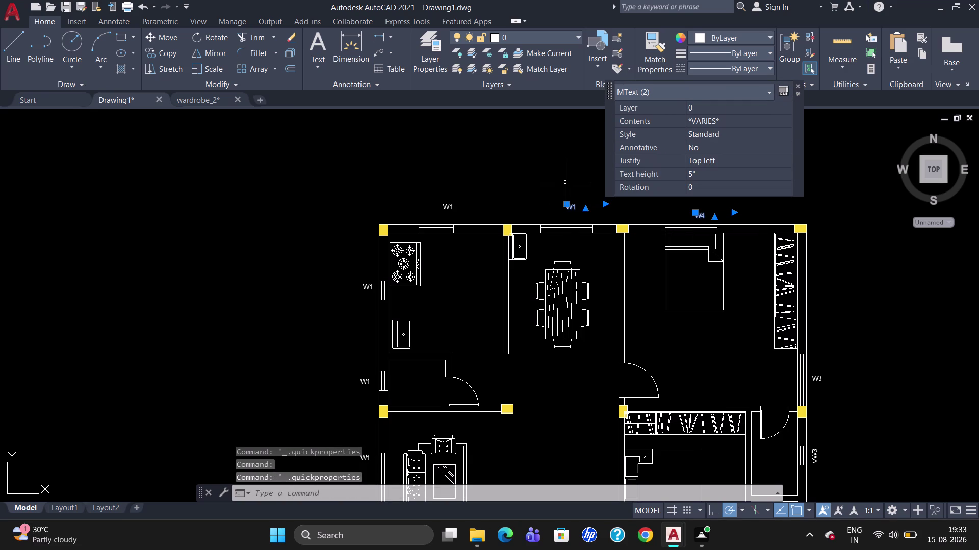
key(Escape)
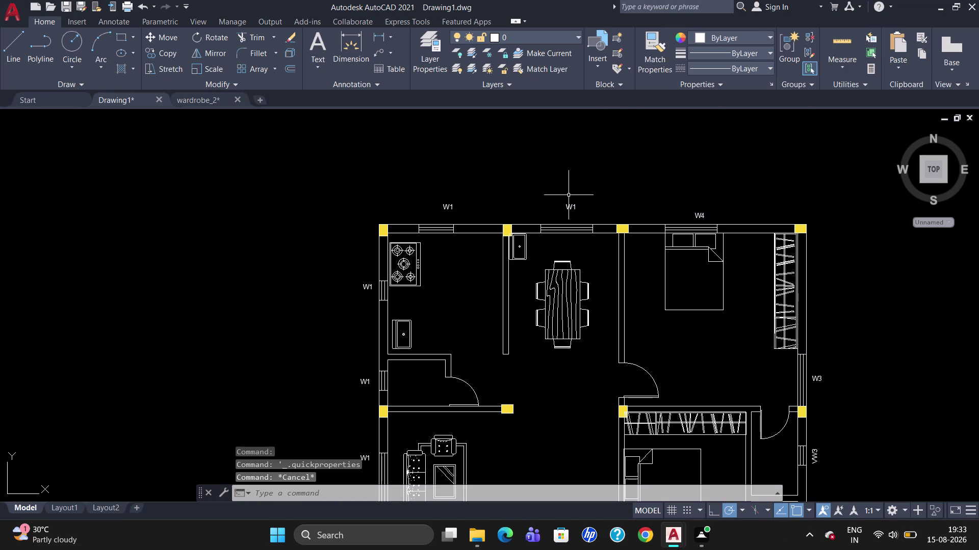
double_click(570, 206)
Change the middle top tag's text to W5 and keep the change.
click(583, 206)
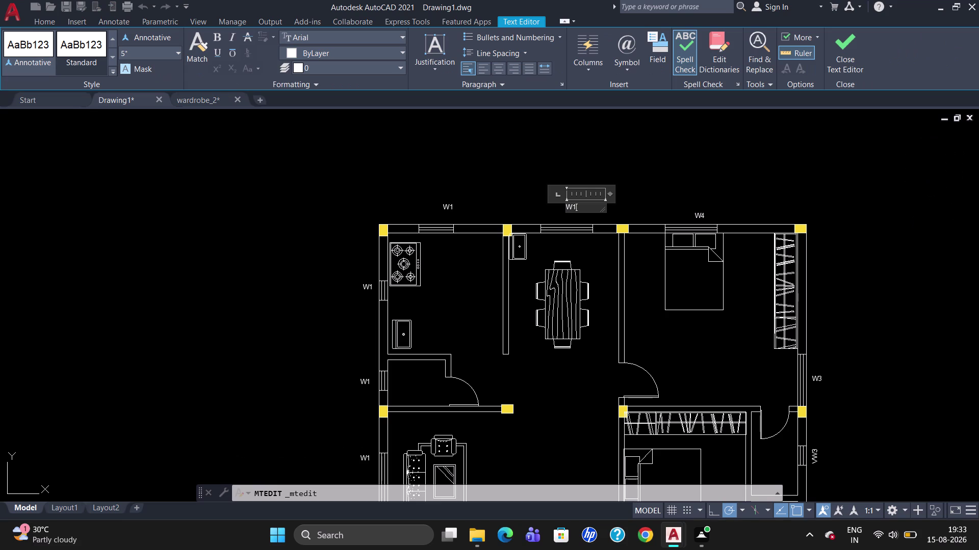
key(BackSpace)
key(5)
key(Escape)
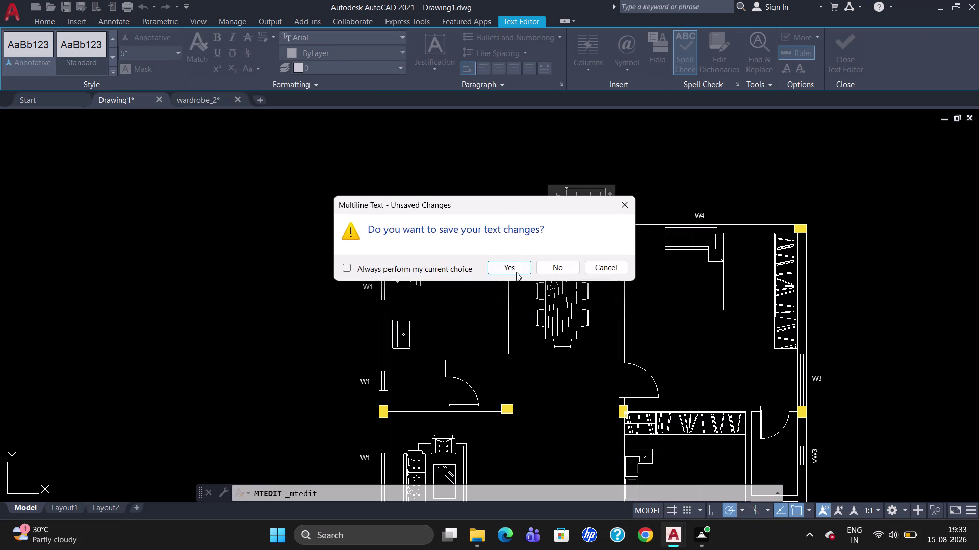
click(514, 270)
Lower the W5 tag toward the top wall.
click(572, 207)
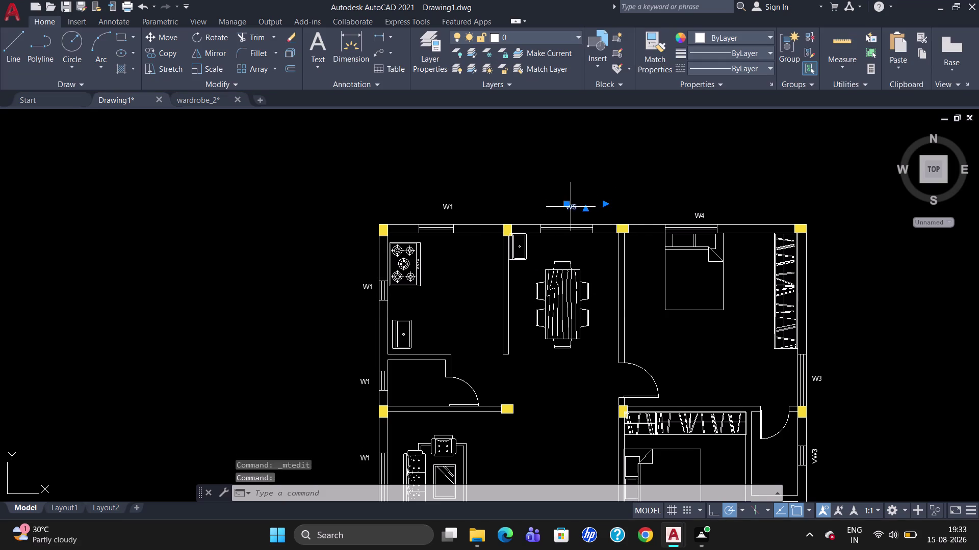
drag(568, 205, 566, 214)
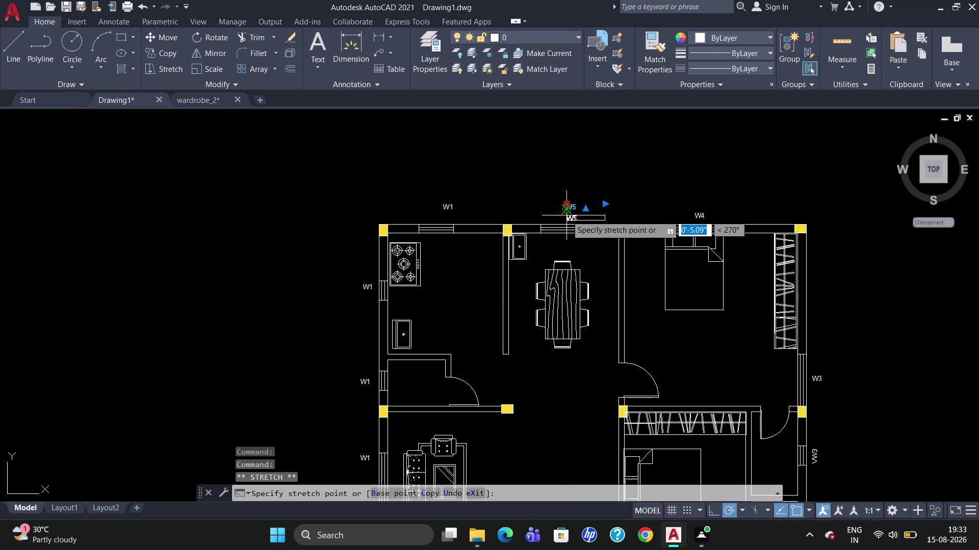
click(566, 212)
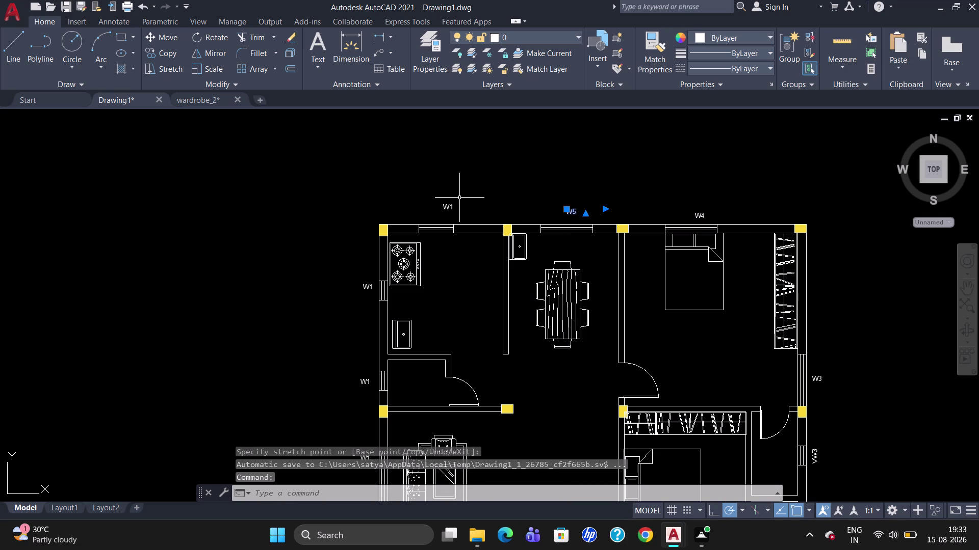
key(Escape)
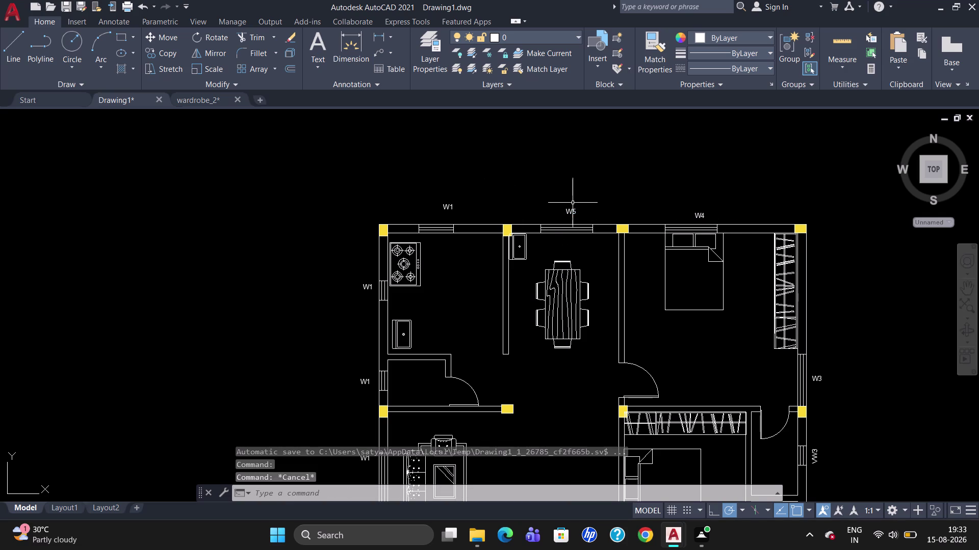
click(570, 214)
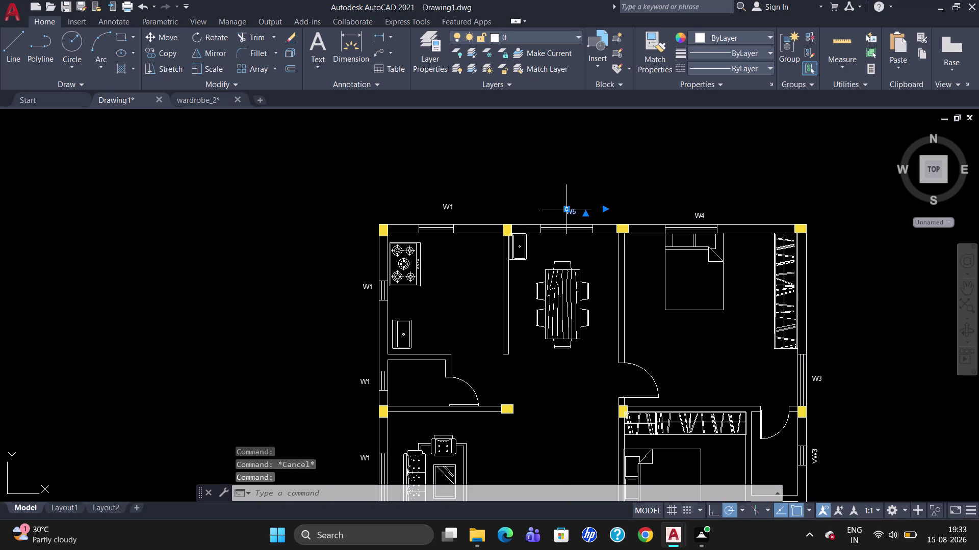
drag(565, 210, 566, 214)
click(566, 214)
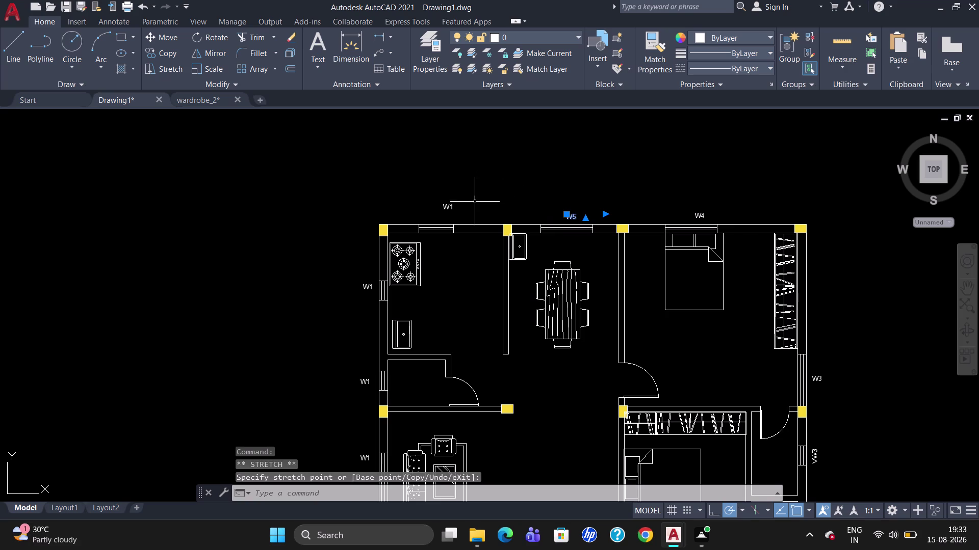
click(701, 214)
Drop the W4 tag just above the top wall.
click(696, 214)
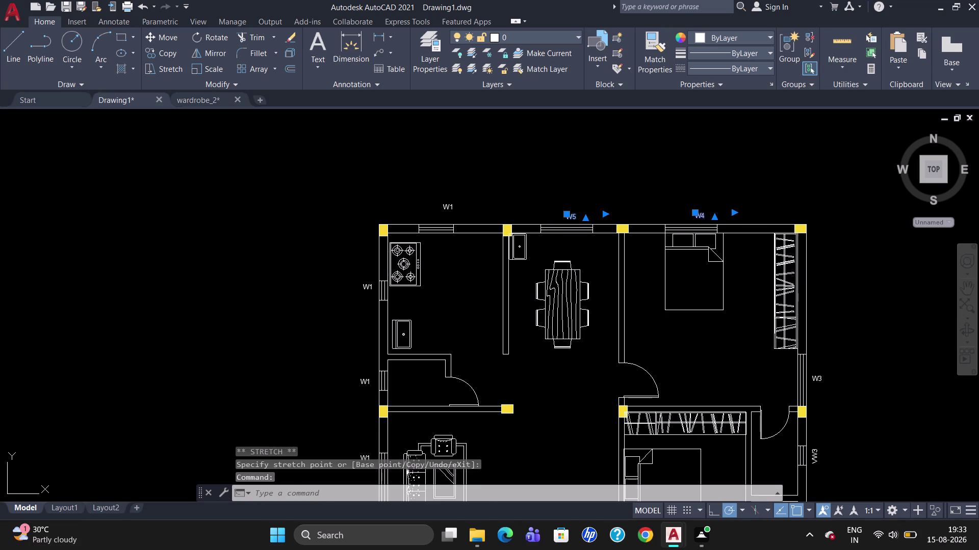
click(695, 216)
click(695, 216)
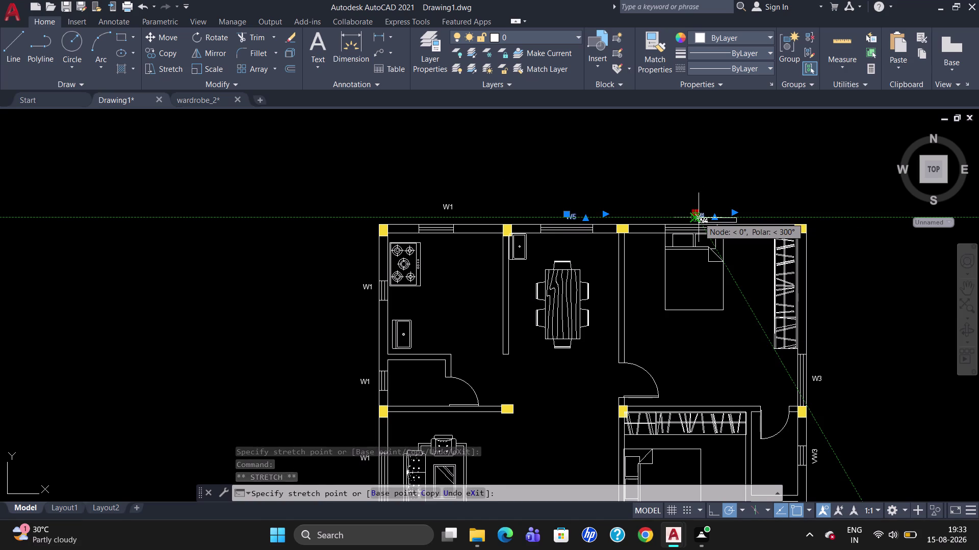
click(699, 217)
key(Escape)
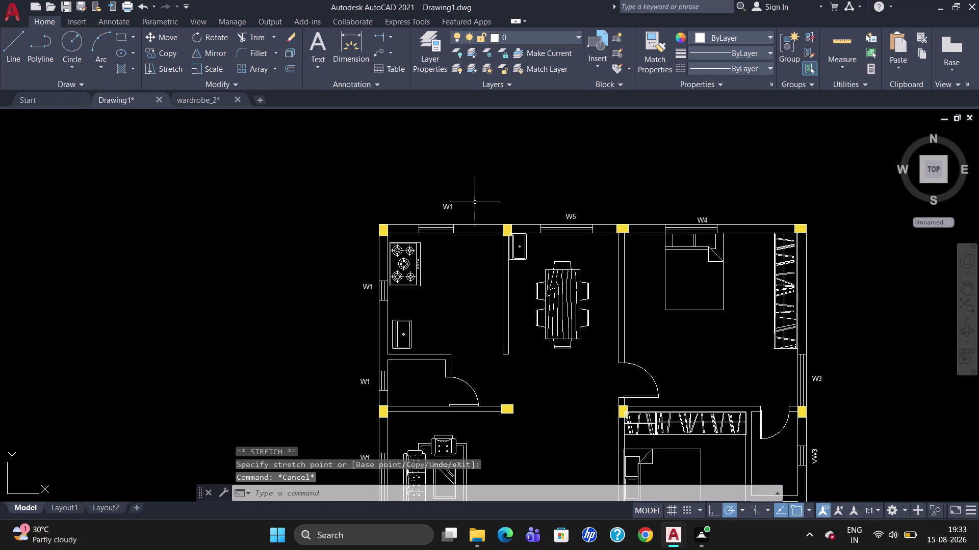
Nudge W5 closer to the wall and check the top-left W1 tag.
click(571, 218)
click(567, 214)
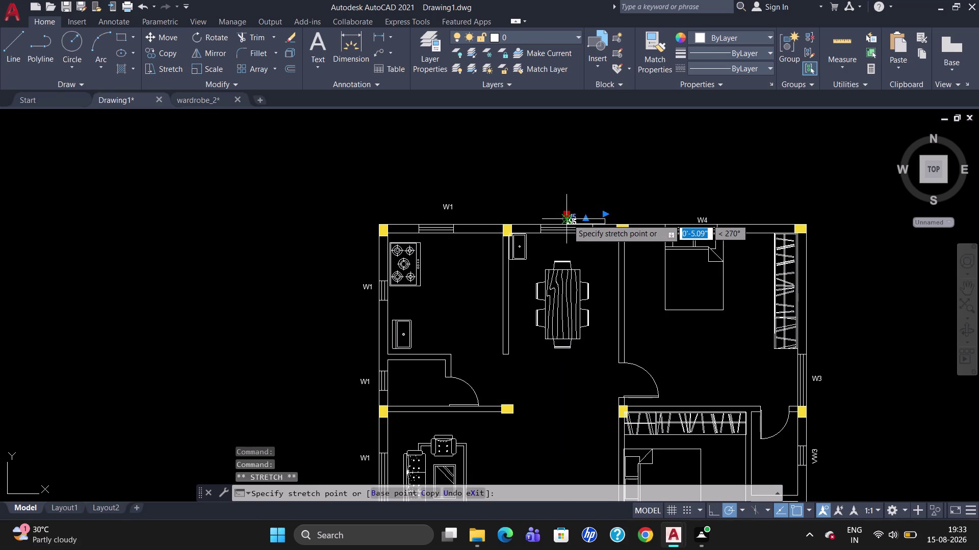
click(569, 219)
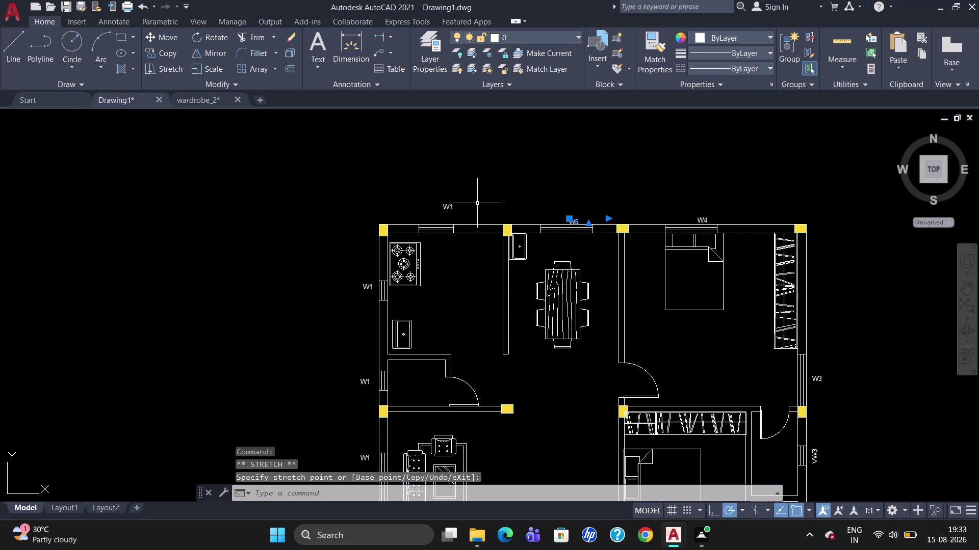
click(450, 205)
click(449, 205)
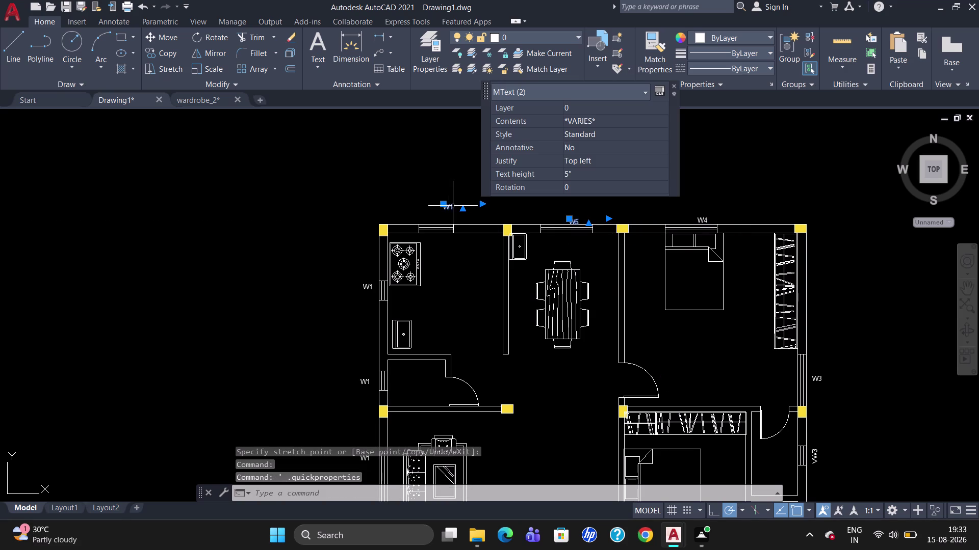
click(454, 206)
triple_click(449, 209)
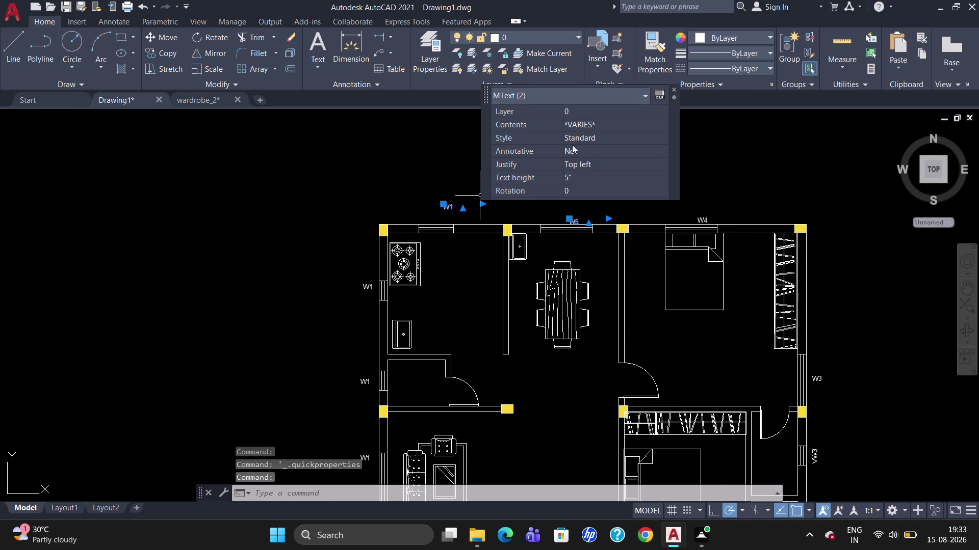
key(Escape)
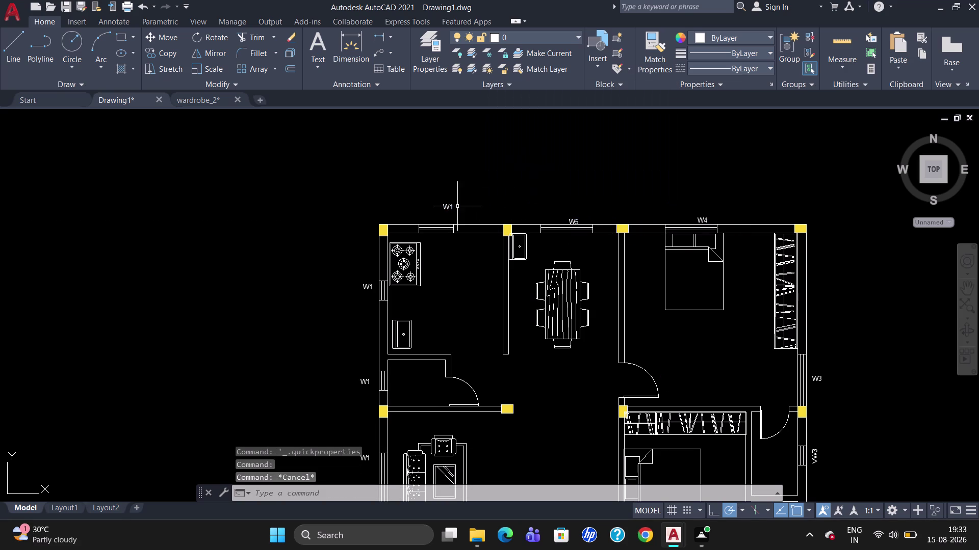
Change the top-left W1 window tag to read W6.
double_click(446, 206)
click(448, 210)
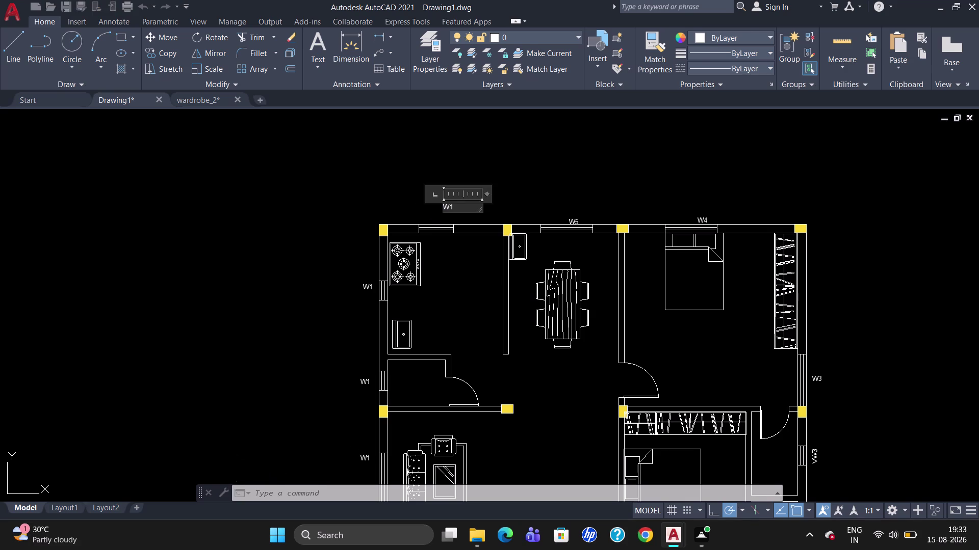
click(454, 209)
key(BackSpace)
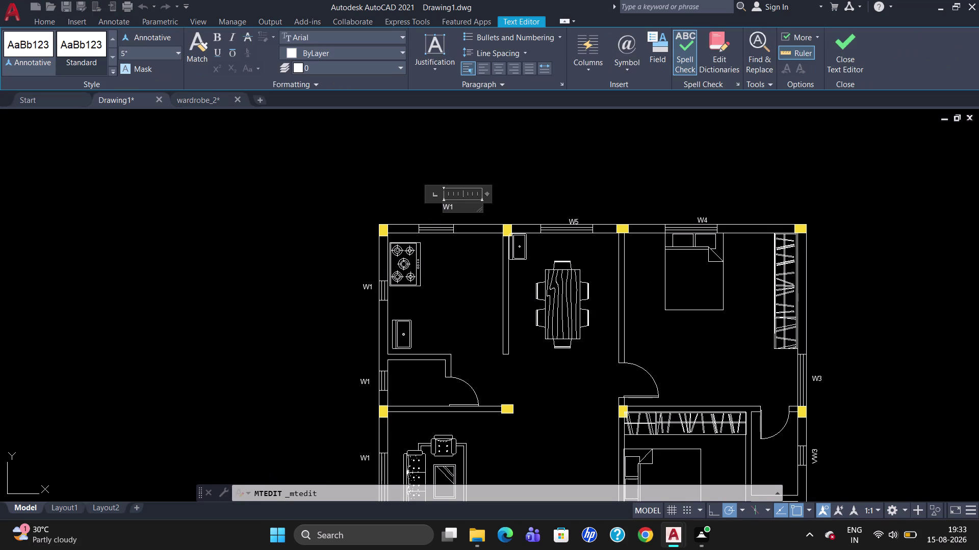
key(6)
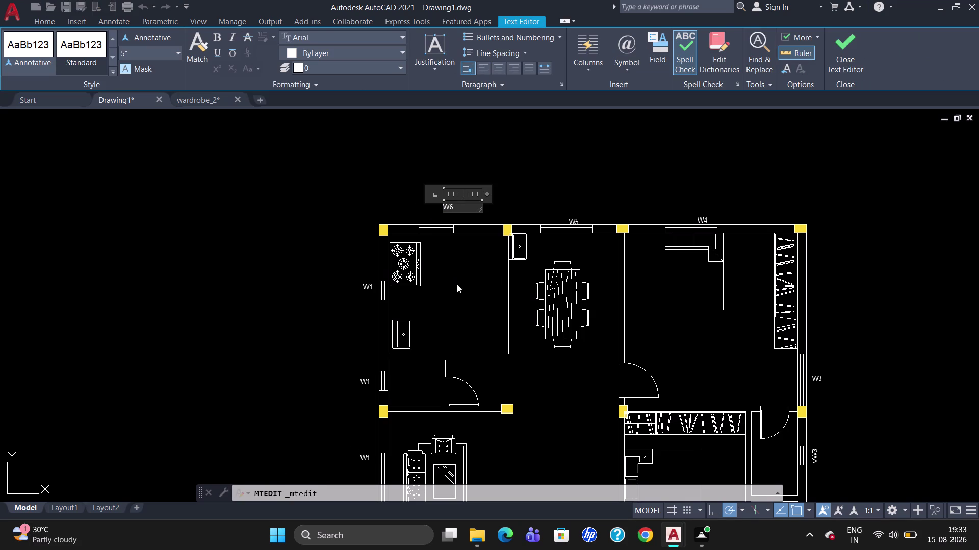
click(457, 285)
Lower the W6 tag so it sits just above the wall line.
click(451, 208)
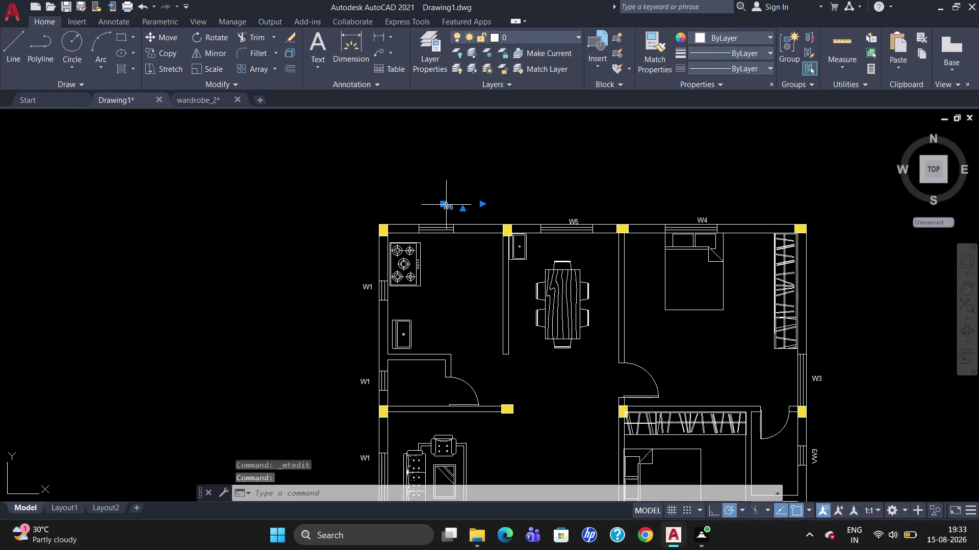
click(445, 205)
drag(445, 205, 434, 218)
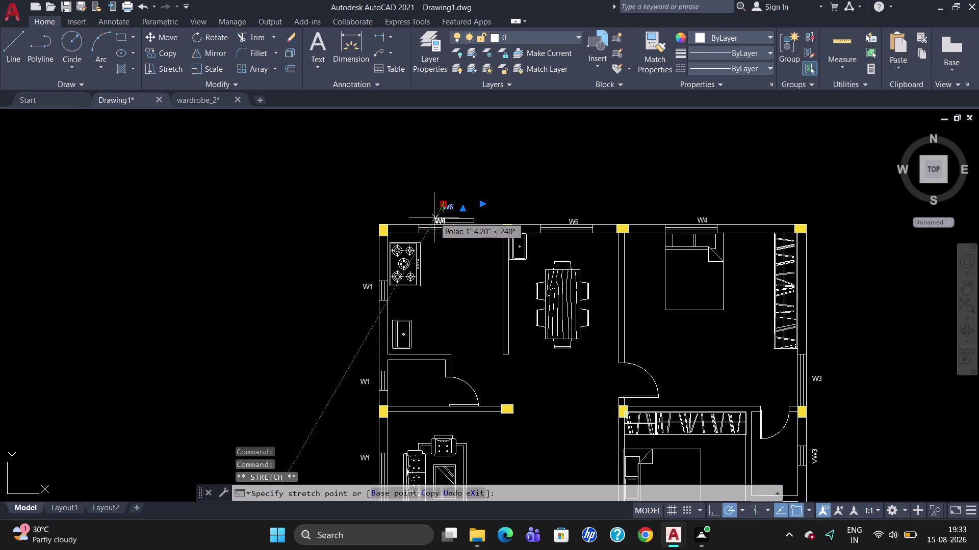
drag(434, 218, 434, 220)
click(433, 219)
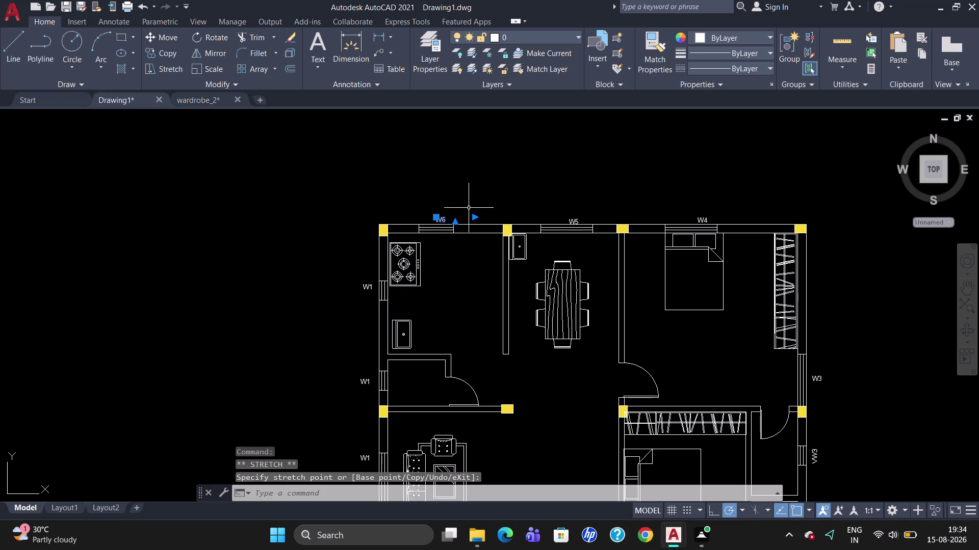
key(Escape)
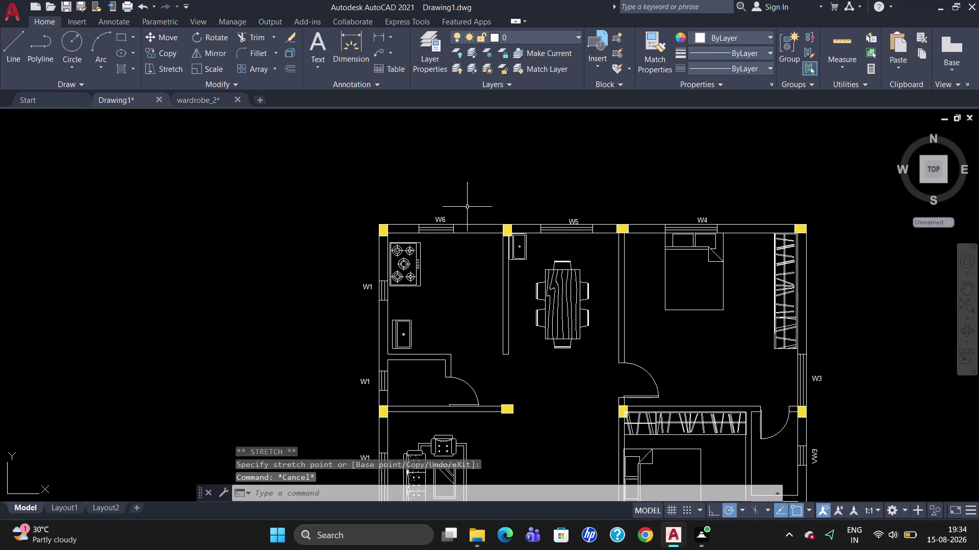
Delete the two W1 tags on the left wall beside the kitchen.
click(363, 383)
click(367, 288)
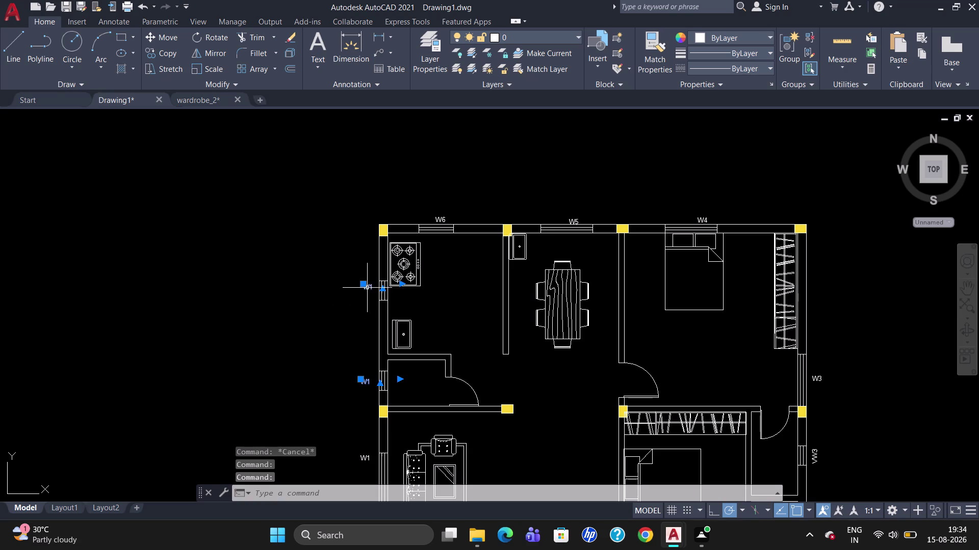
key(Delete)
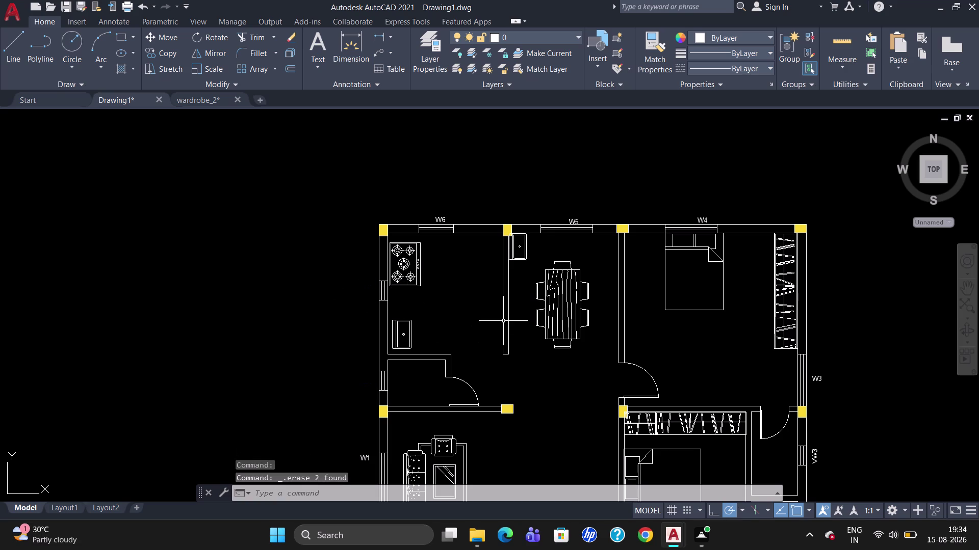
Copy the right-wall VW3 tag beside both left-wall kitchen windows with COPY.
click(816, 458)
text(C)
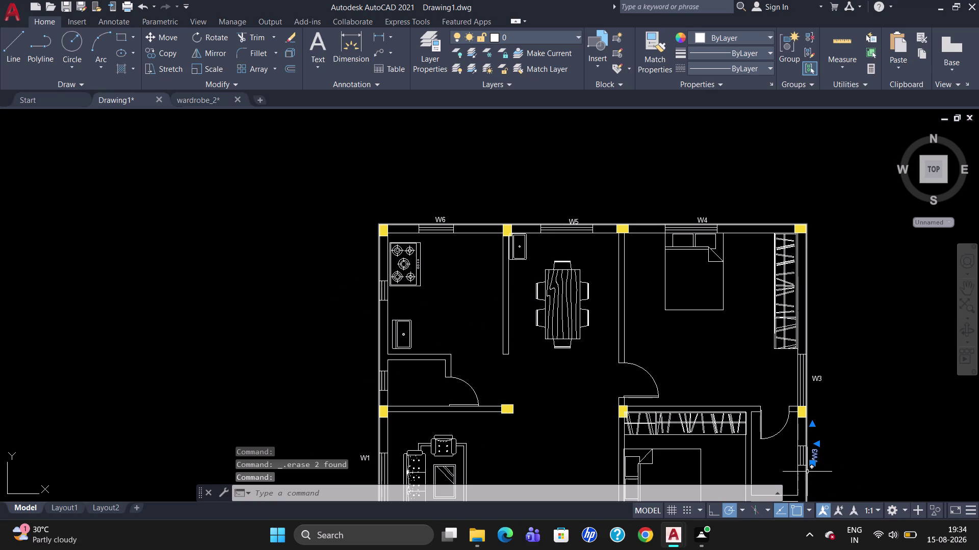
text(O)
key(Return)
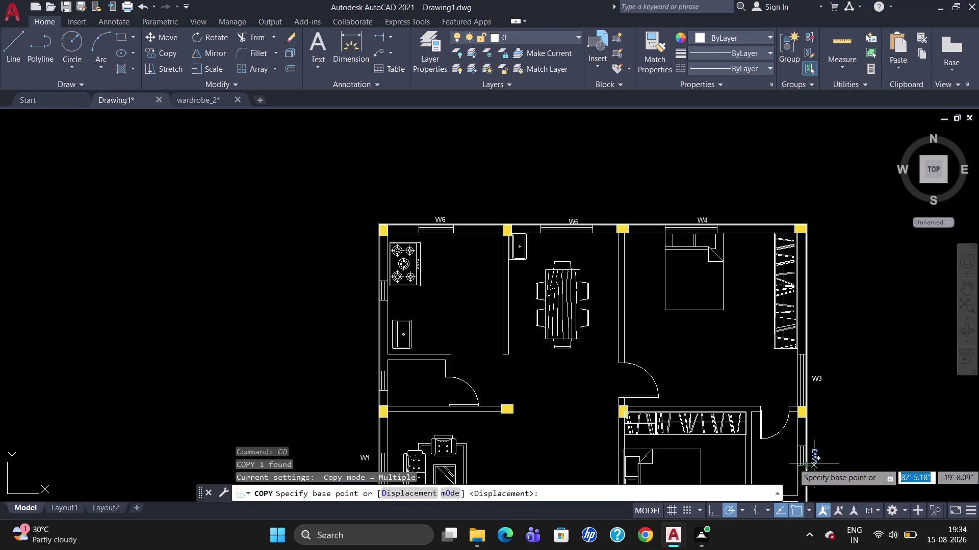
click(815, 462)
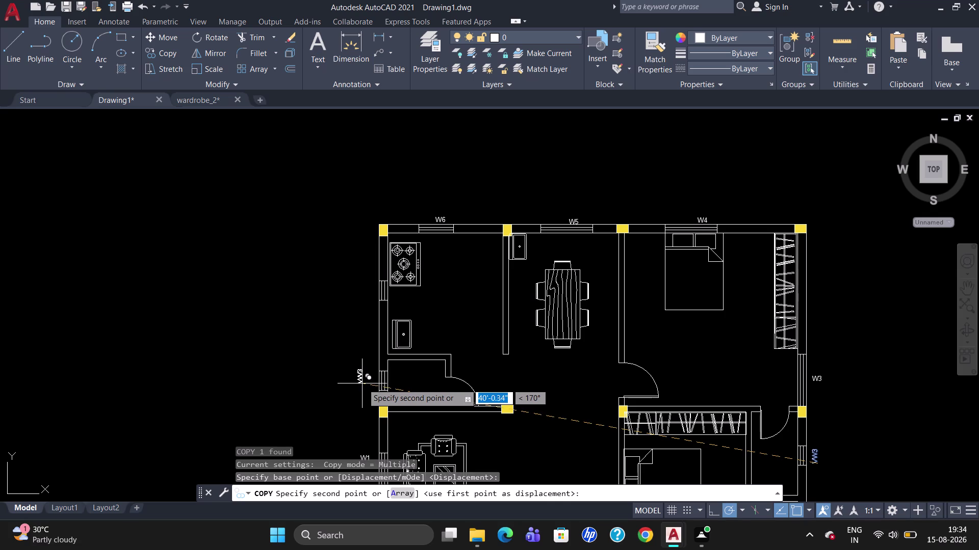
click(370, 388)
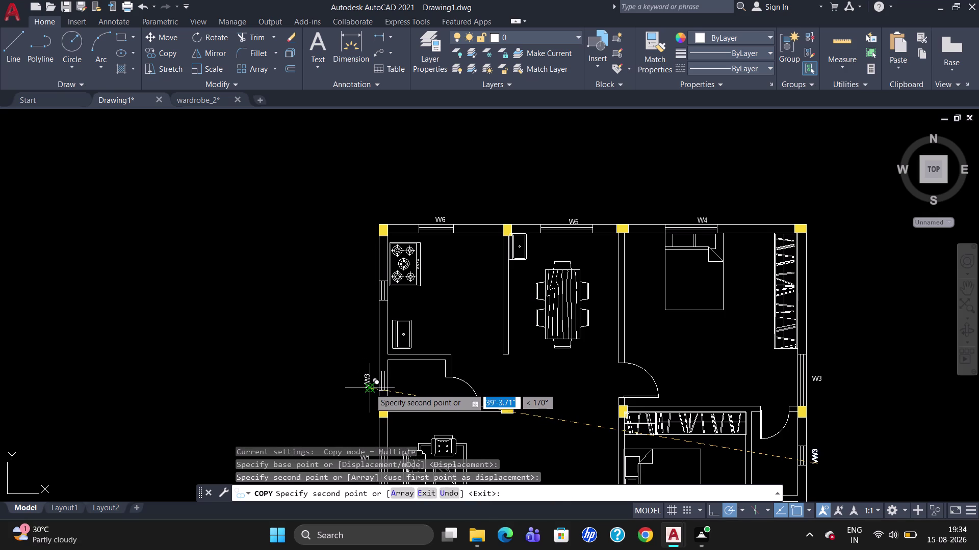
click(372, 299)
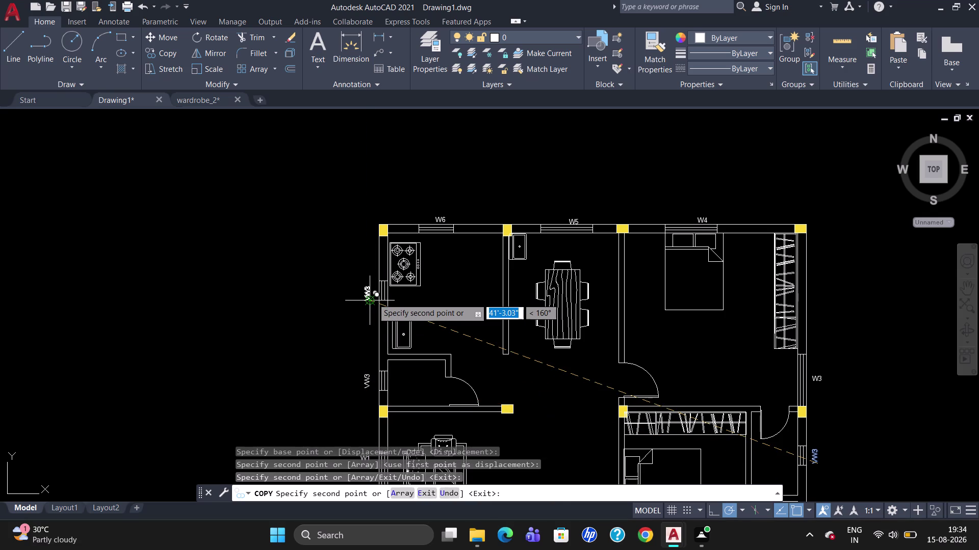
key(Escape)
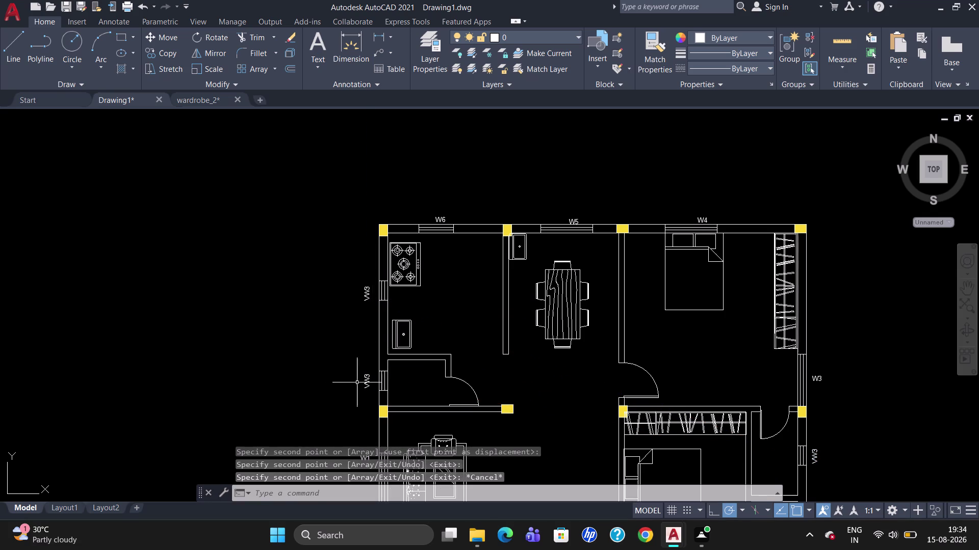
double_click(365, 381)
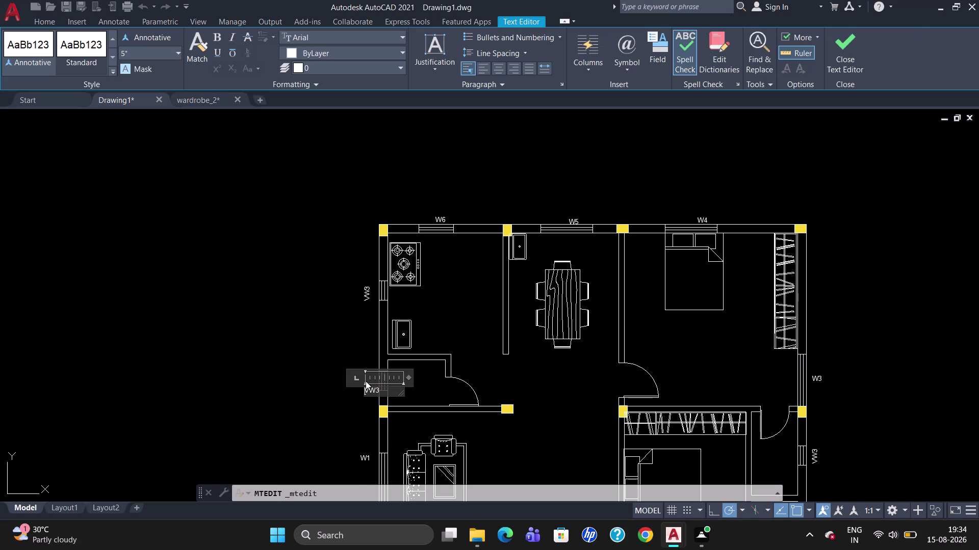
Rename the lower left-wall kitchen tag to VW1.
click(382, 388)
key(Right)
key(Right)
key(Right)
key(BackSpace)
key(1)
click(369, 292)
Rename the upper left-wall kitchen tag to VW2.
double_click(365, 290)
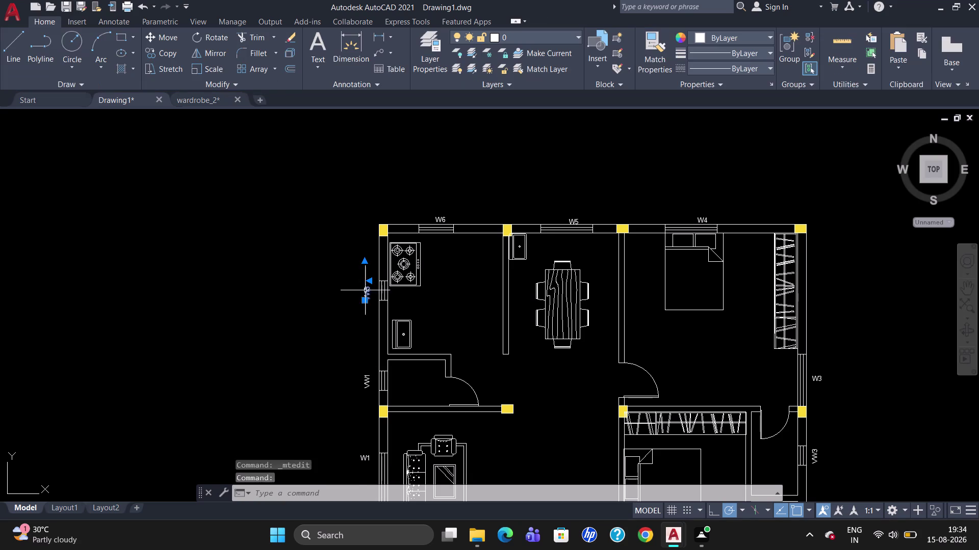
click(380, 303)
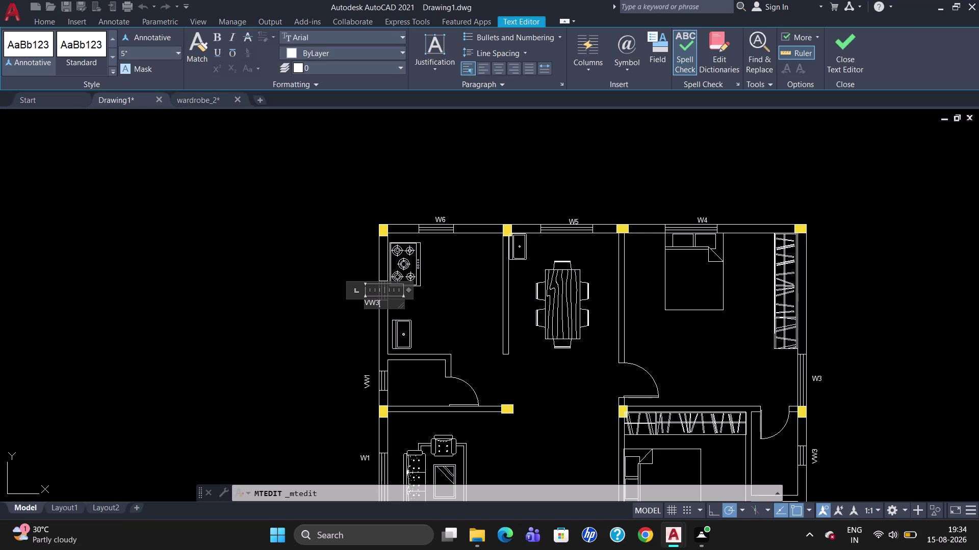
key(BackSpace)
key(2)
click(431, 335)
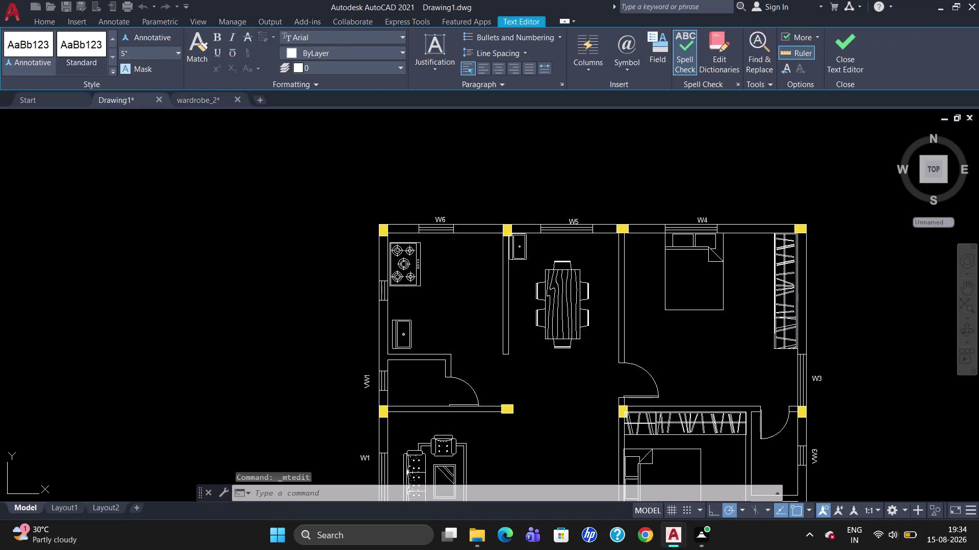
Grip-move the VW2 tag so it sits right beside its window.
click(364, 289)
drag(363, 299, 367, 296)
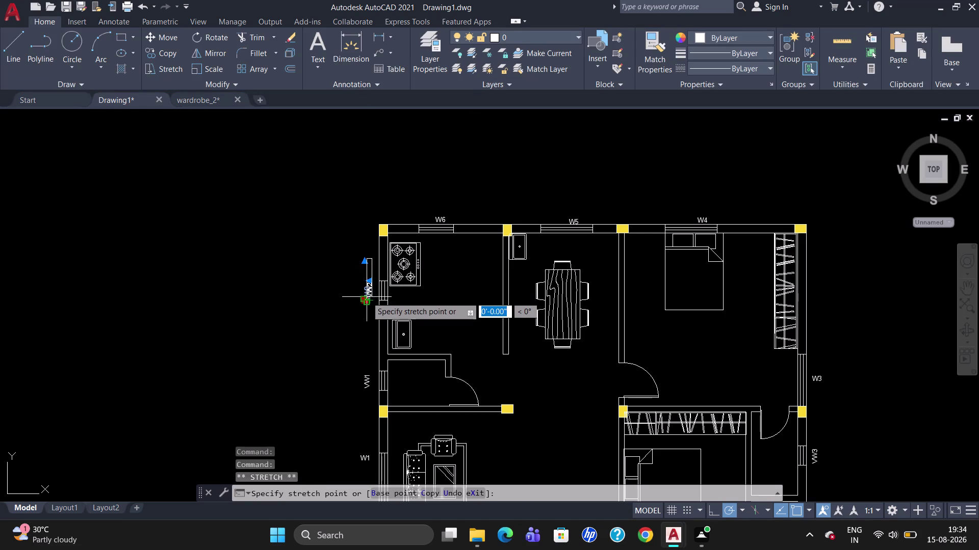
click(370, 299)
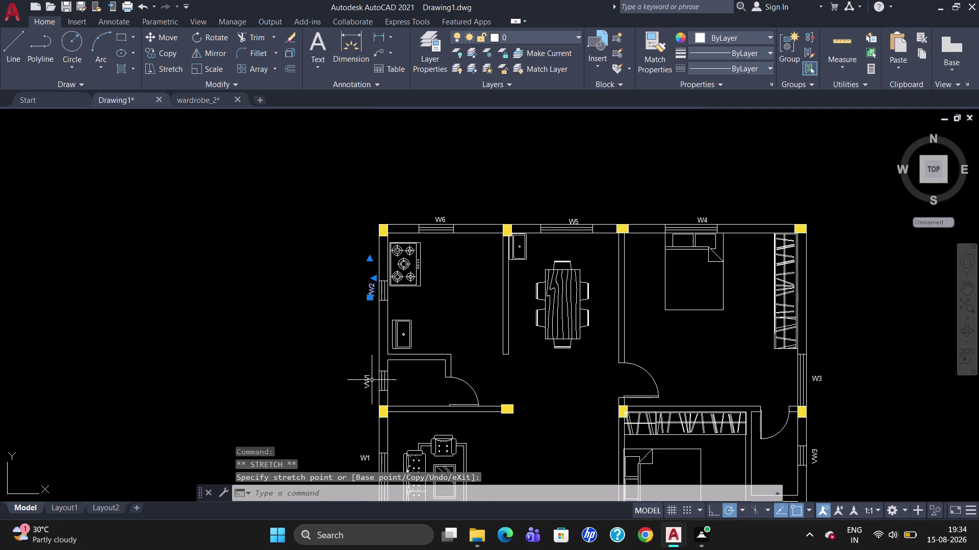
click(368, 388)
click(363, 391)
drag(363, 391, 369, 387)
click(369, 386)
key(Escape)
scroll(down, 3)
scroll(up, 3)
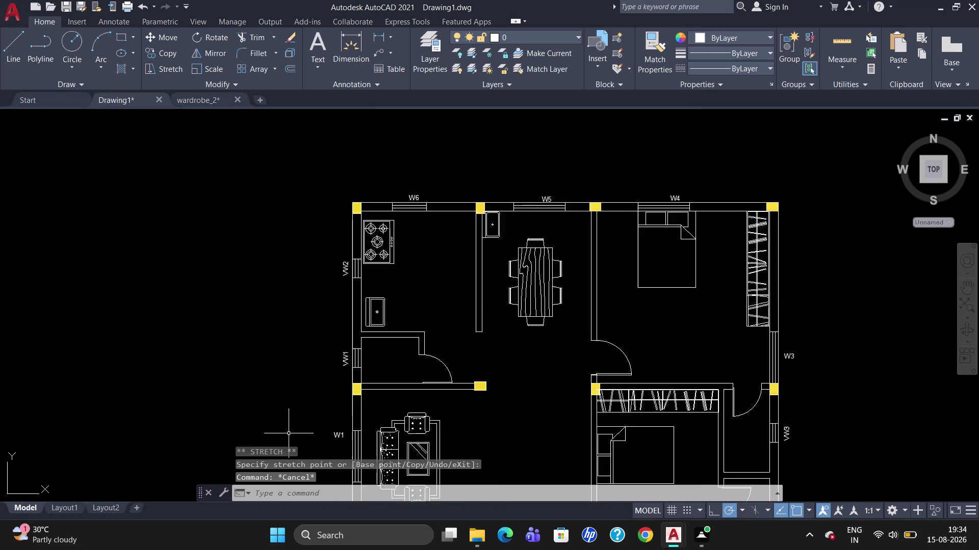
scroll(up, 3)
scroll(down, 3)
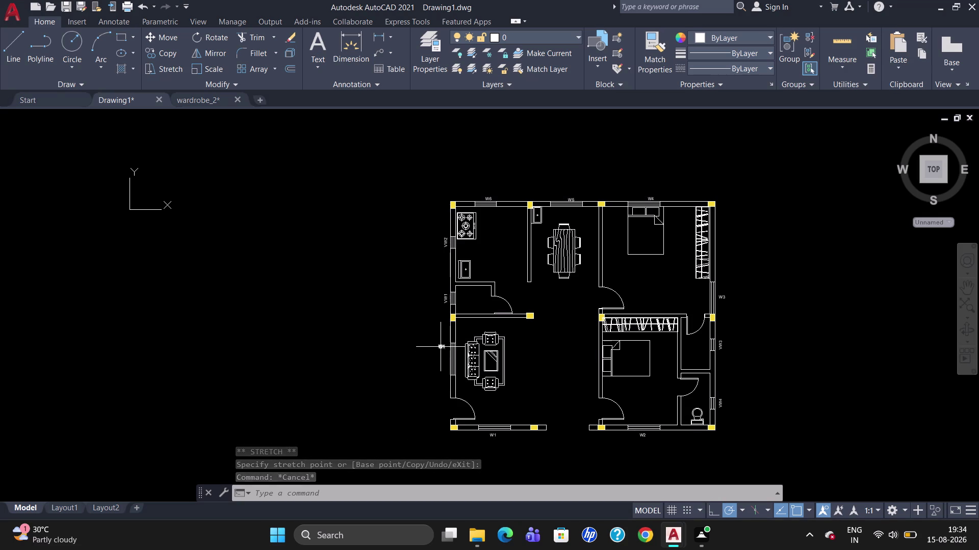
Change the living room's left-wall window tag to W7 and keep the change.
click(441, 346)
double_click(442, 346)
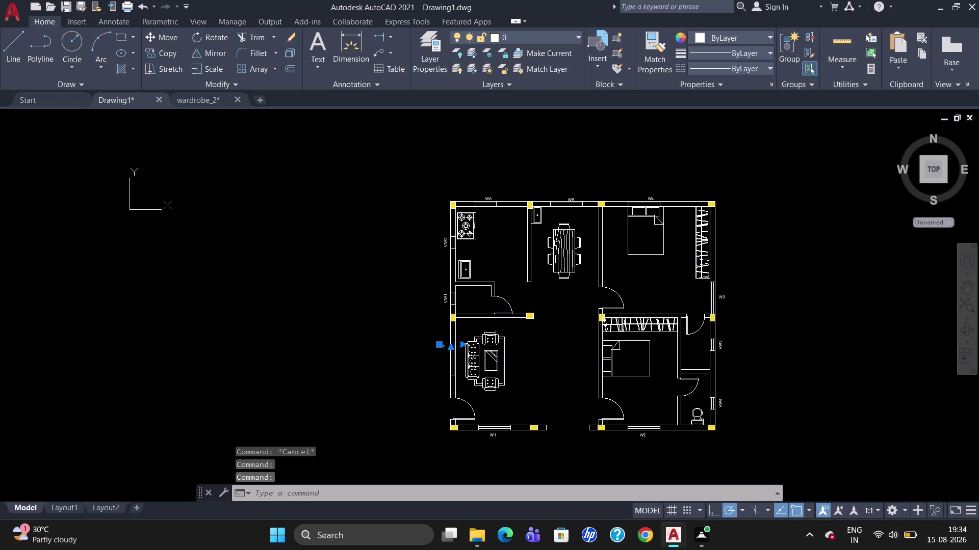
click(446, 347)
key(BackSpace)
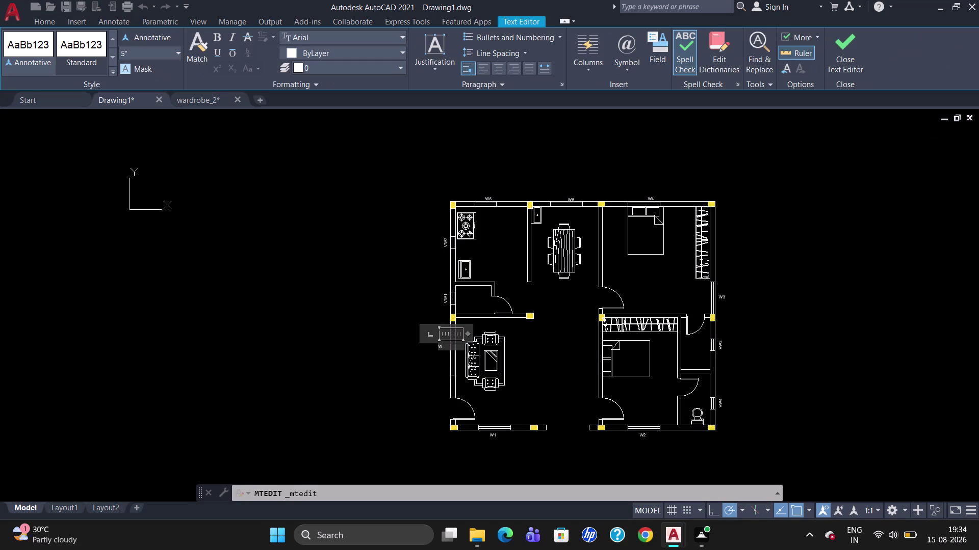
key(7)
key(Escape)
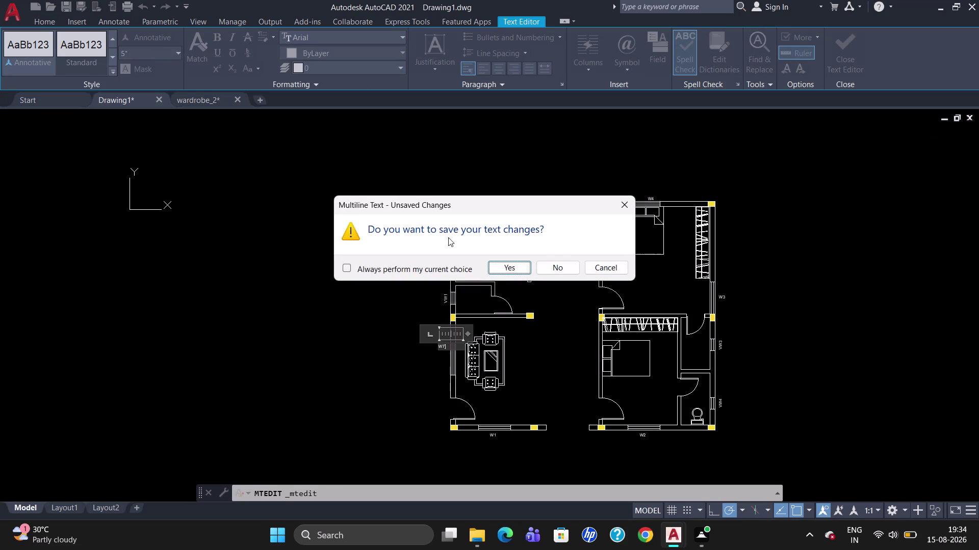
click(497, 267)
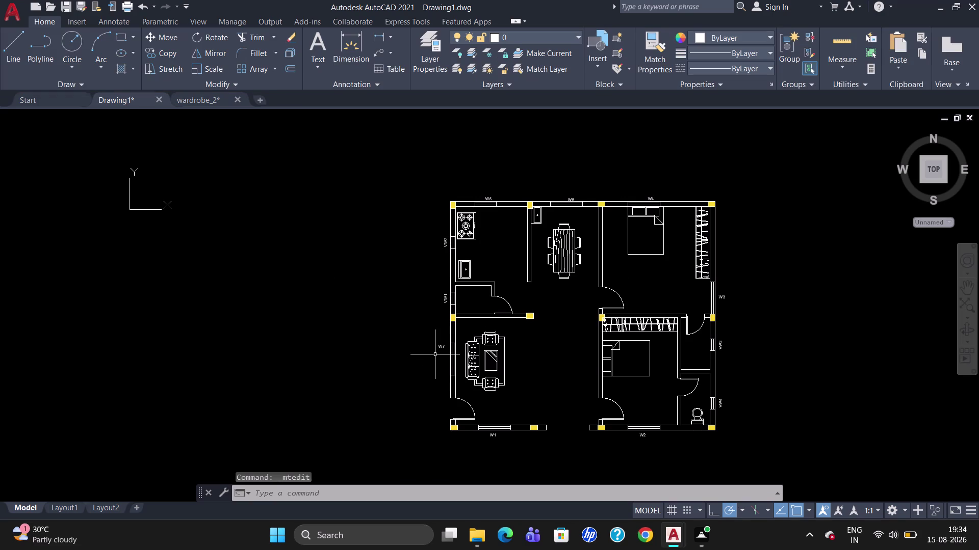
Shift the W7 tag down along the wall toward its window.
drag(438, 347, 442, 359)
drag(441, 346, 440, 358)
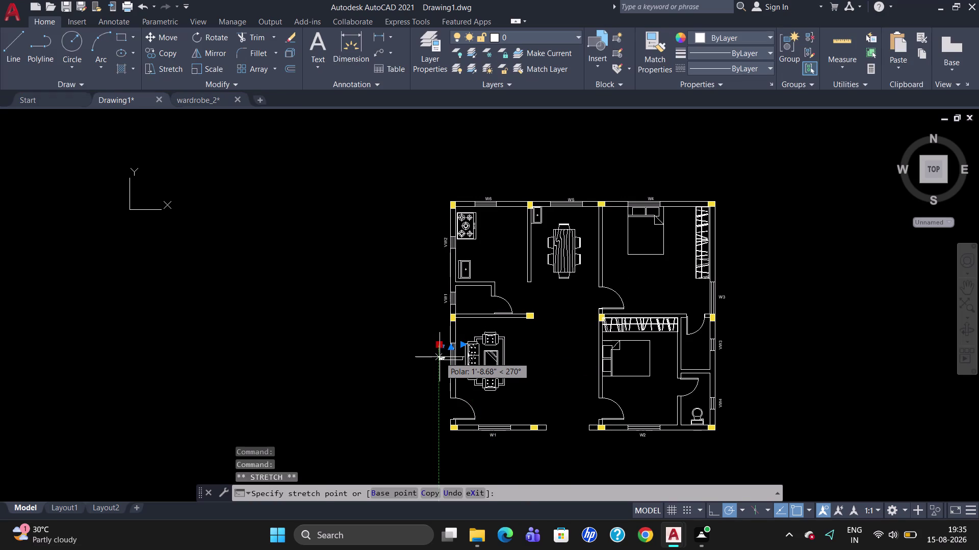
drag(439, 357, 441, 357)
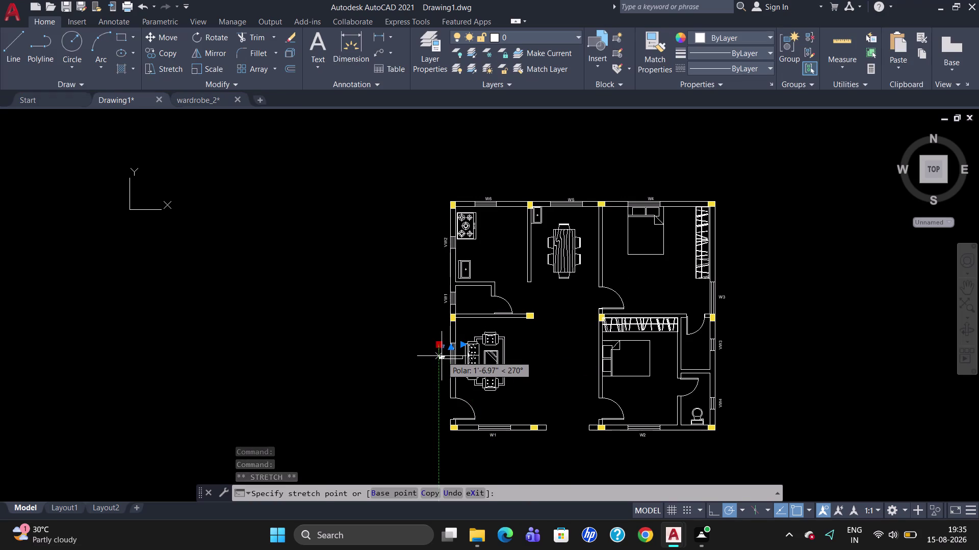
click(440, 357)
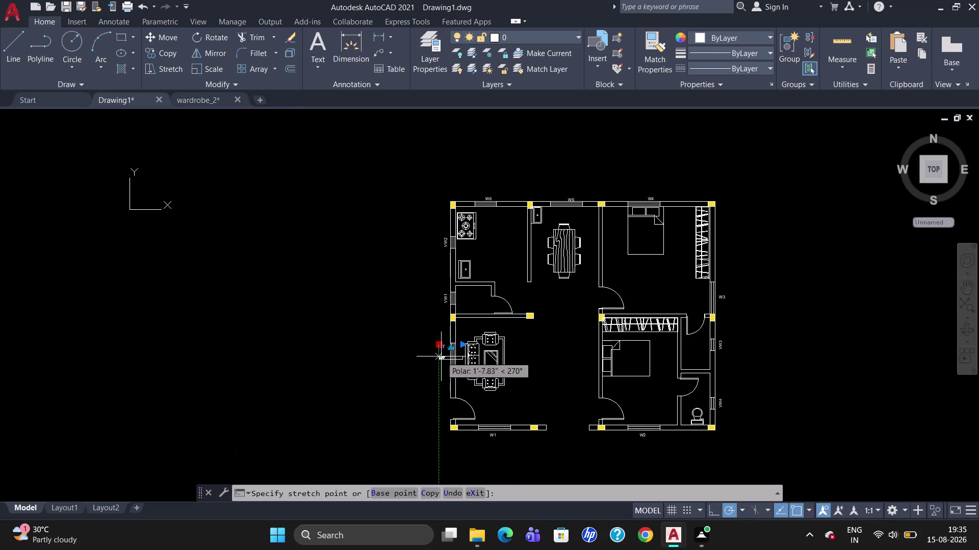
double_click(442, 356)
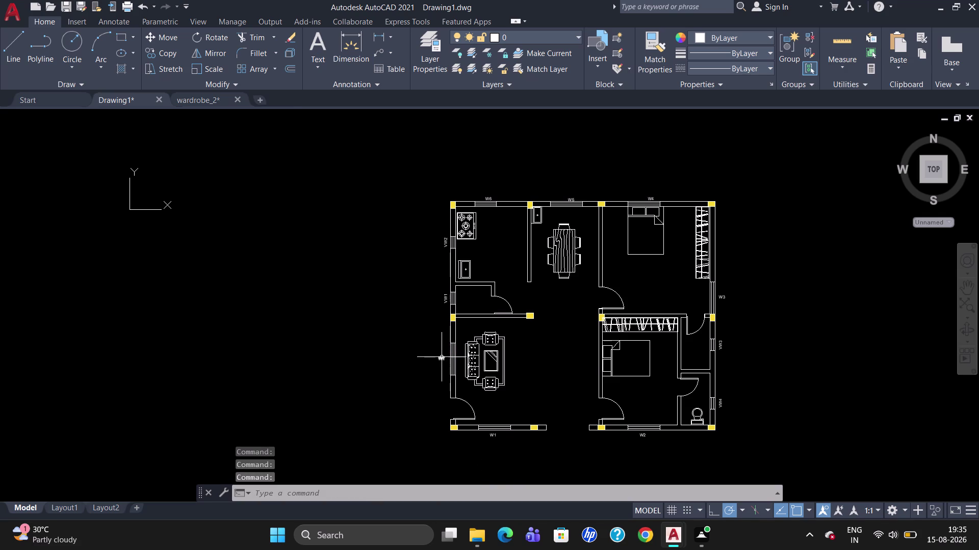
scroll(up, 3)
double_click(440, 358)
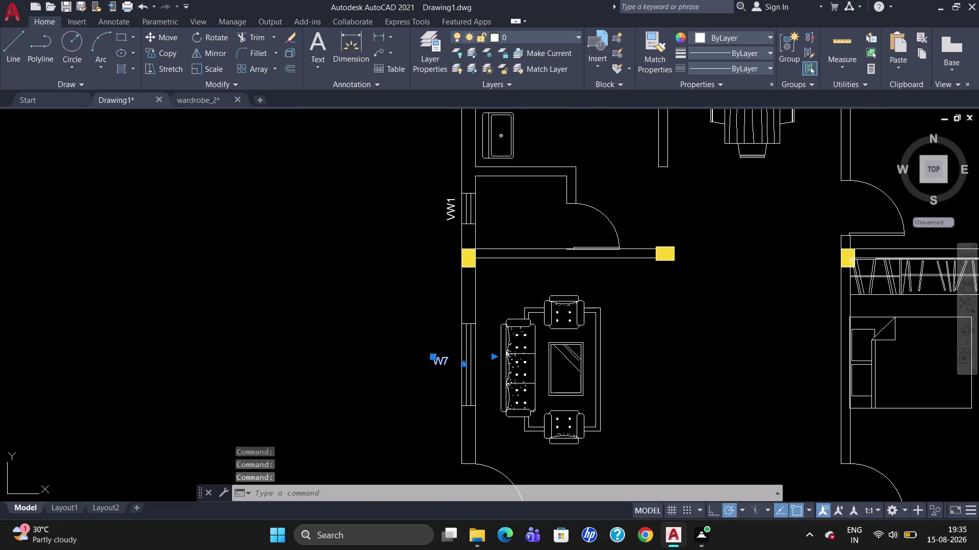
key(Escape)
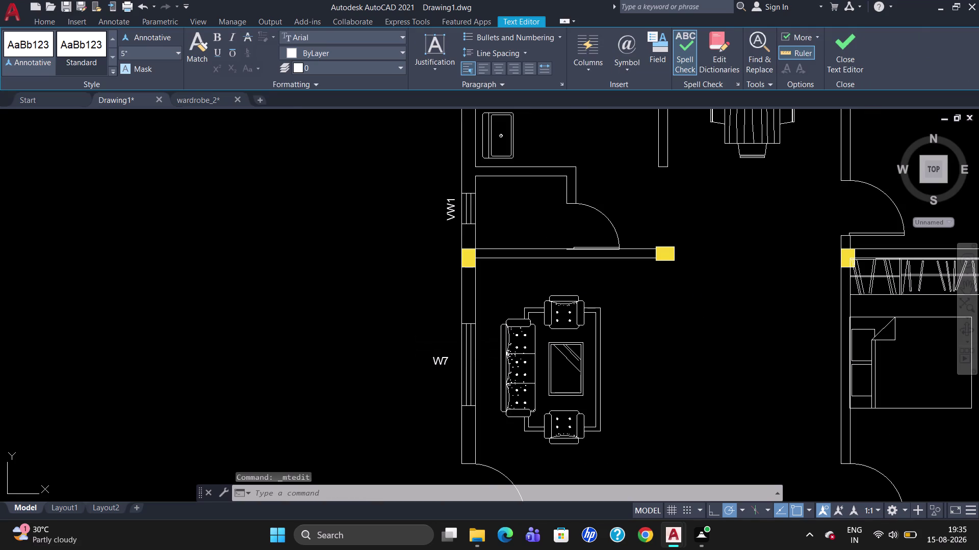
click(442, 362)
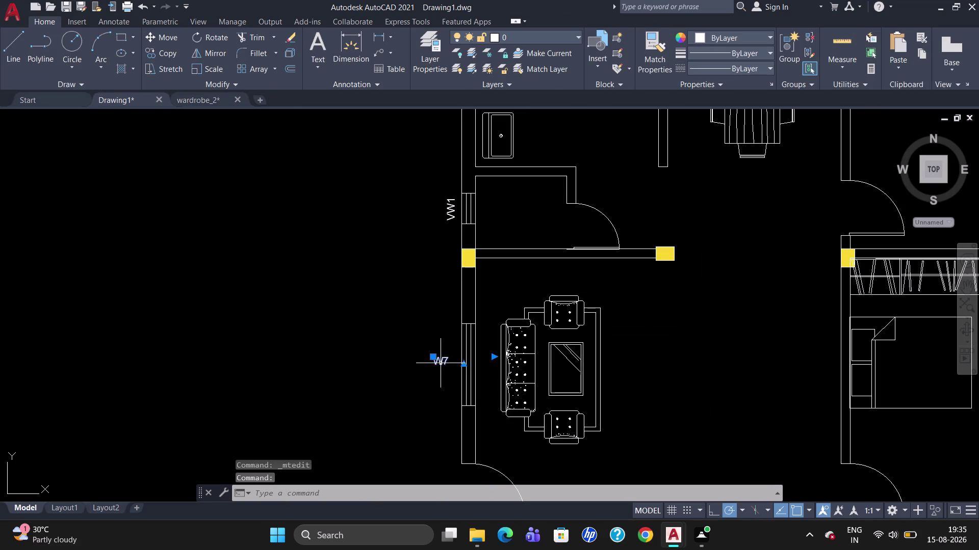
Reselect and reopen the W7 tag, then close its text editing.
click(435, 358)
drag(435, 358, 439, 358)
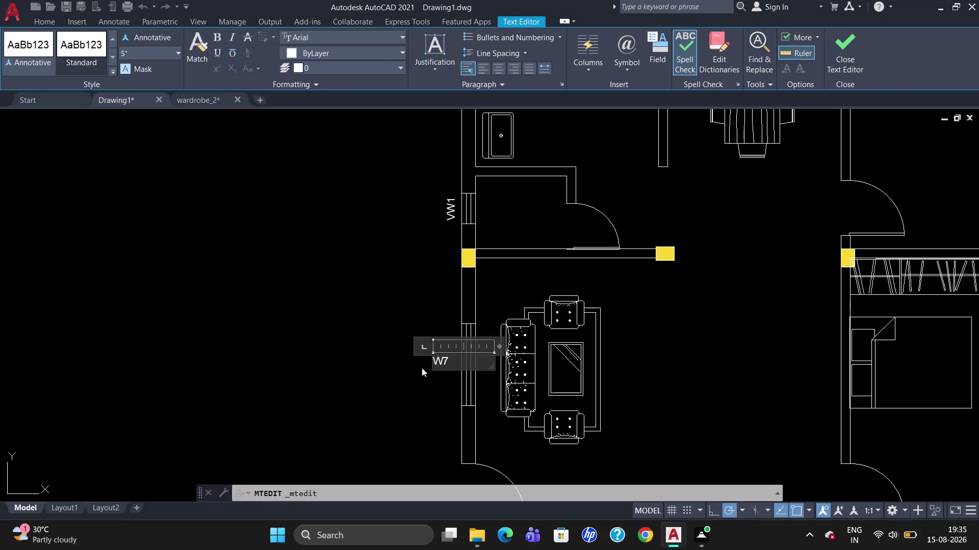
key(Escape)
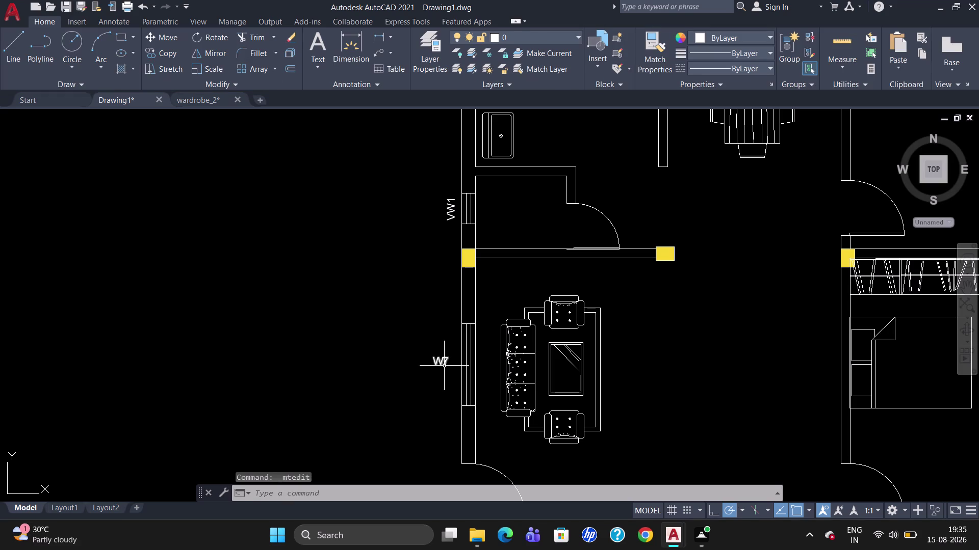
click(443, 363)
double_click(435, 357)
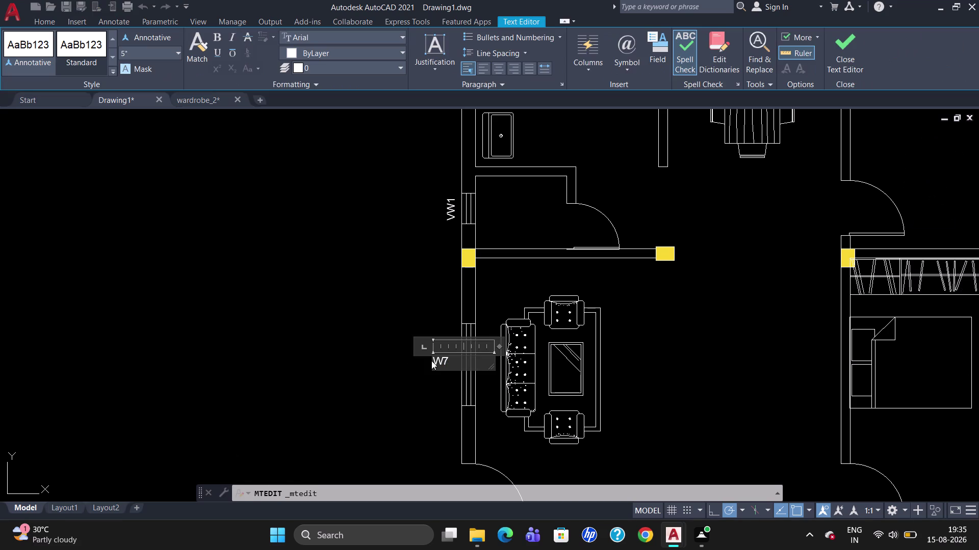
right_drag(428, 371, 415, 298)
key(Escape)
click(377, 137)
key(Escape)
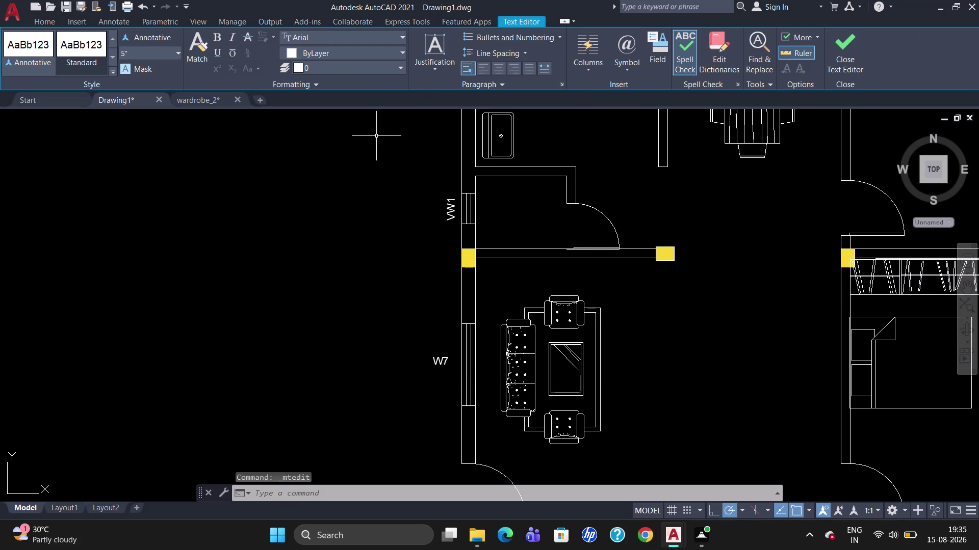
Nudge the W7 tag into place right beside the window.
click(440, 361)
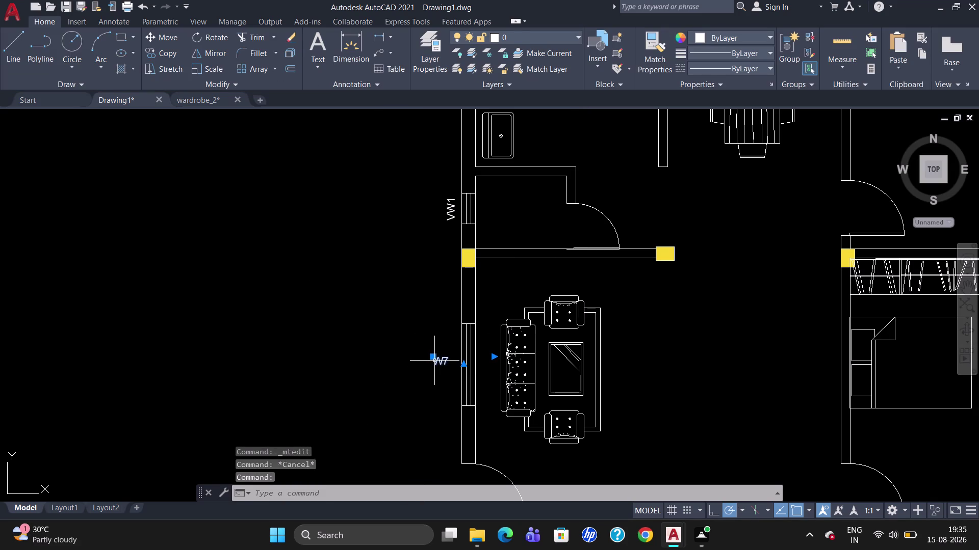
click(435, 358)
drag(435, 358, 440, 361)
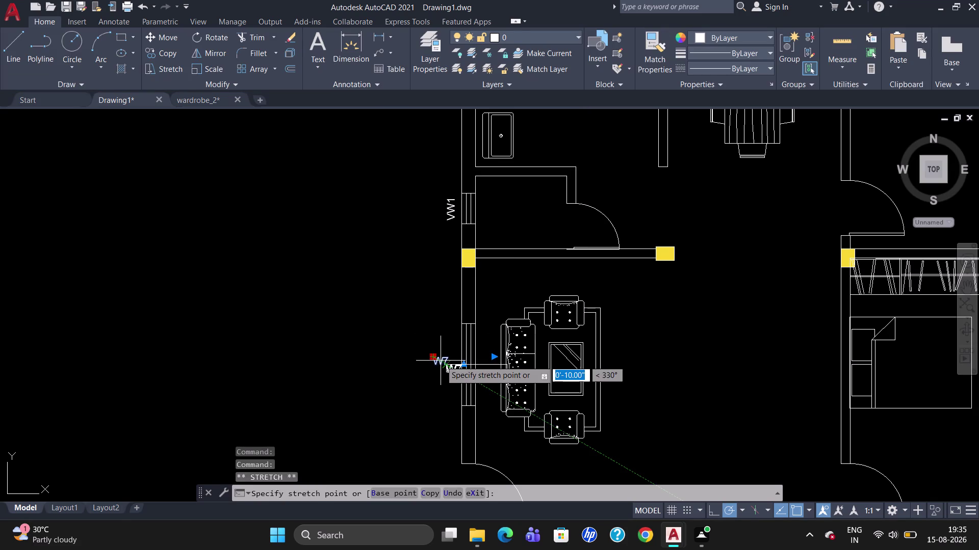
key(Escape)
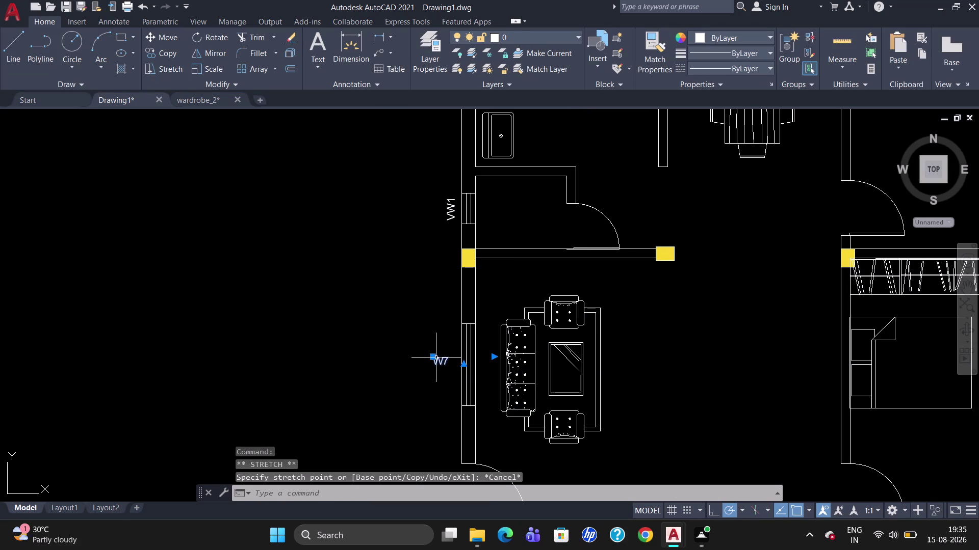
click(434, 358)
drag(434, 358, 439, 361)
click(440, 362)
key(Escape)
scroll(down, 3)
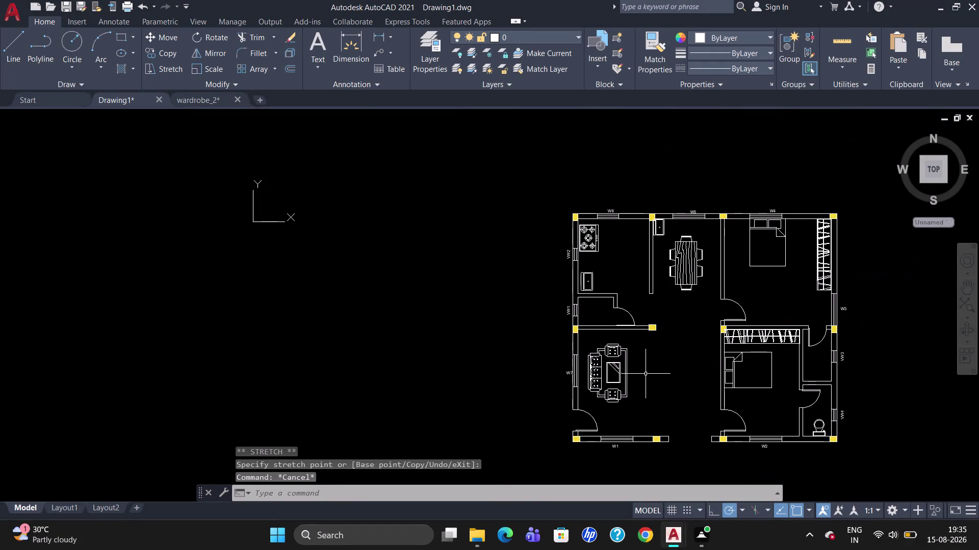
Zoom around the living room and cancel a stray selection below it.
scroll(up, 3)
scroll(down, 3)
scroll(up, 3)
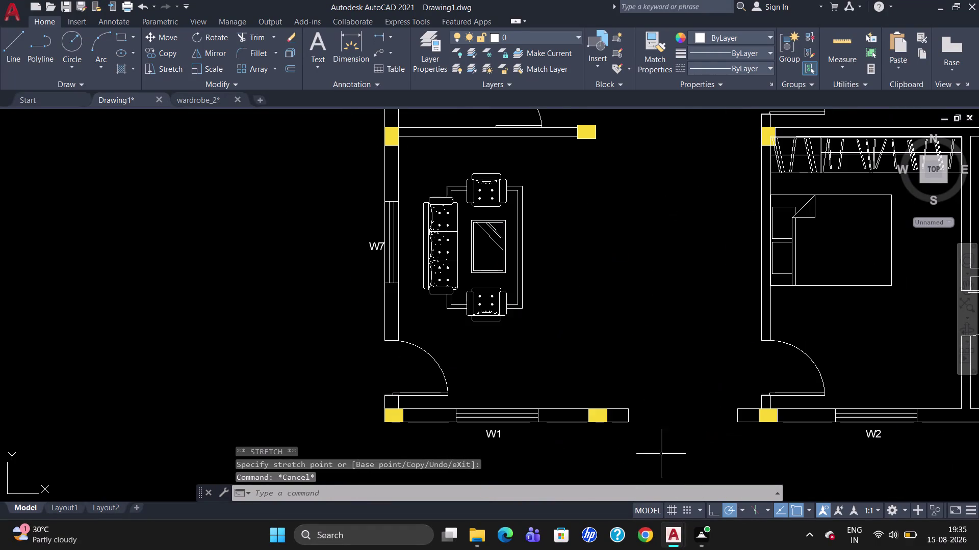
drag(282, 388, 281, 425)
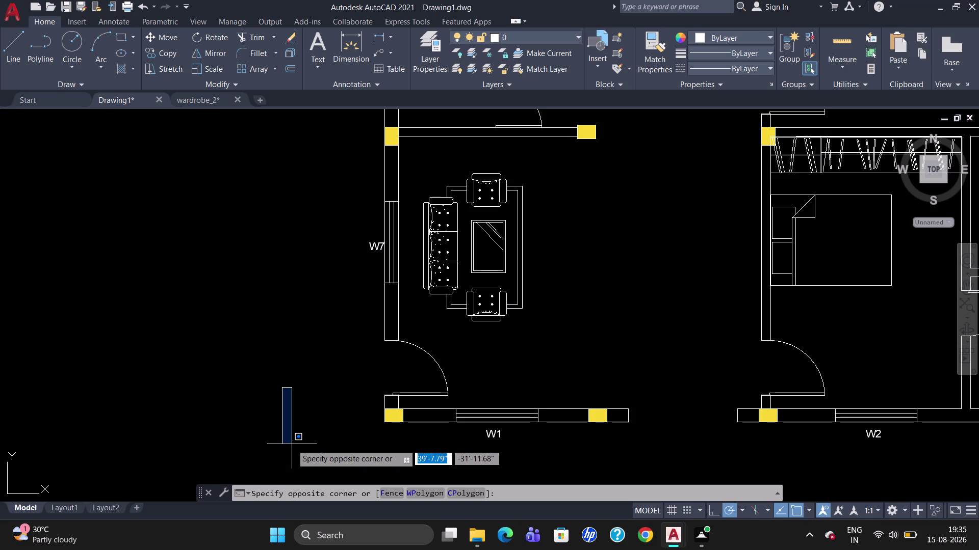
key(Escape)
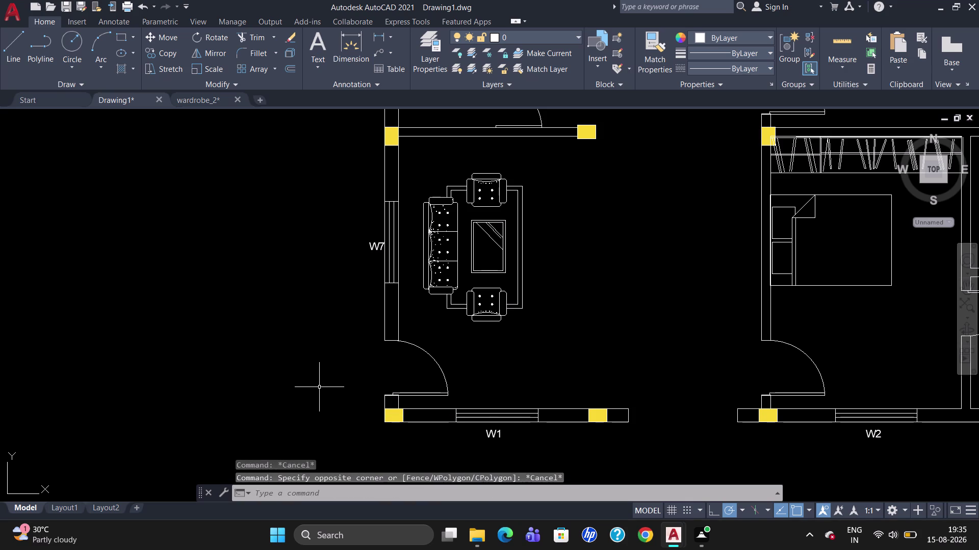
Draw a multiline text box in the living-room doorway with MTEXT.
key(t)
key(Return)
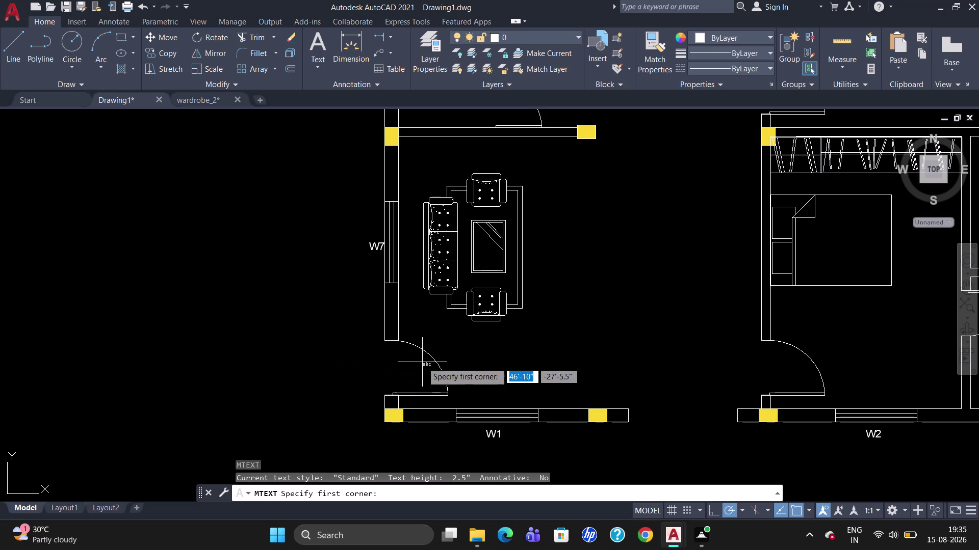
double_click(384, 360)
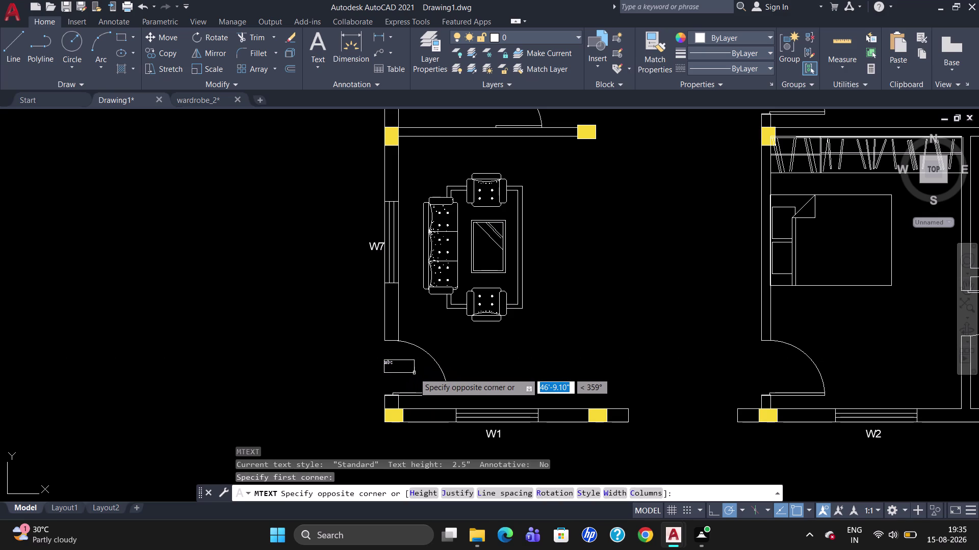
key(Escape)
key(t)
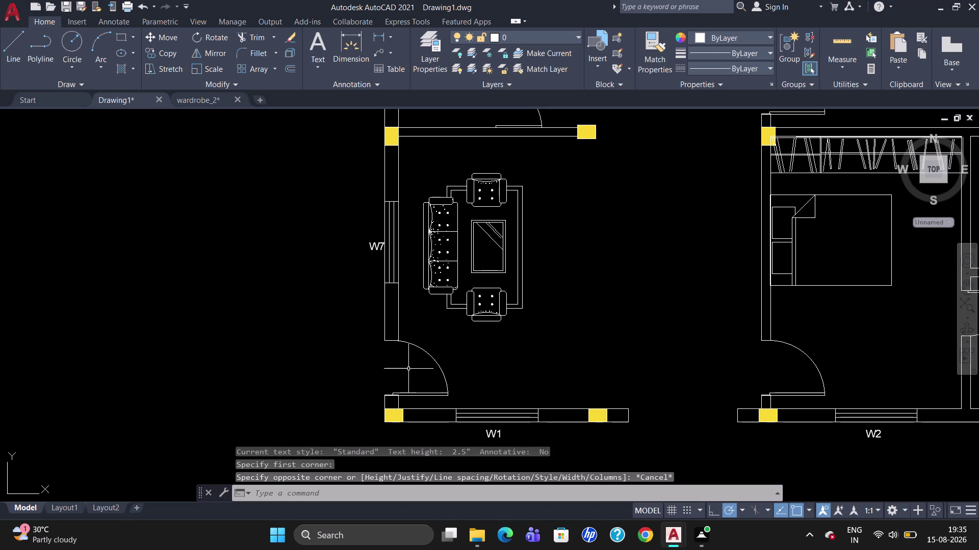
key(Return)
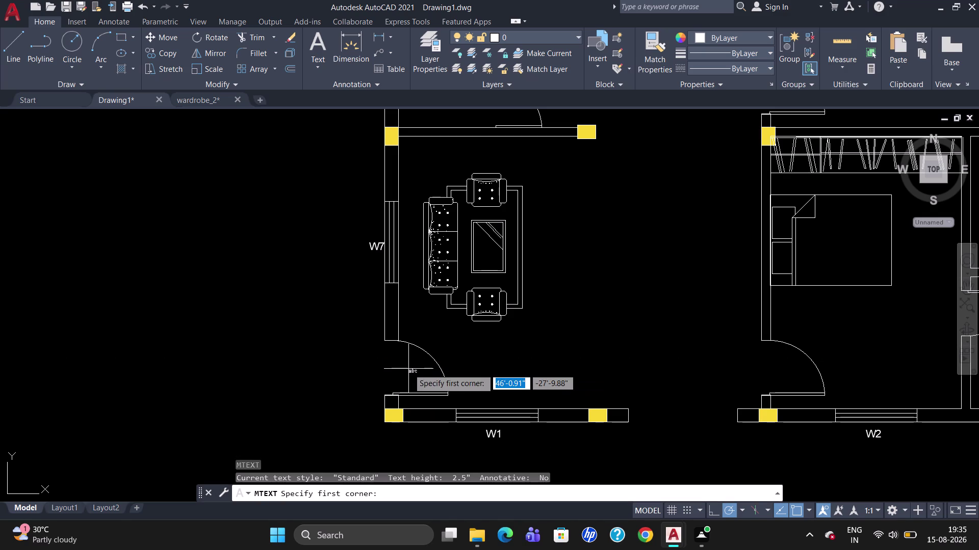
click(403, 364)
click(415, 379)
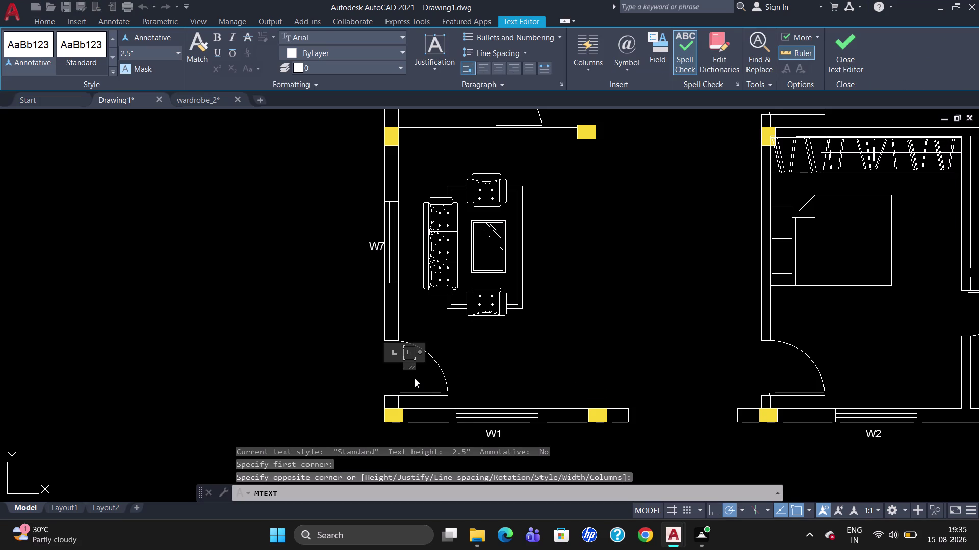
Enter a 5"-high D2 label and save the text changes.
click(142, 52)
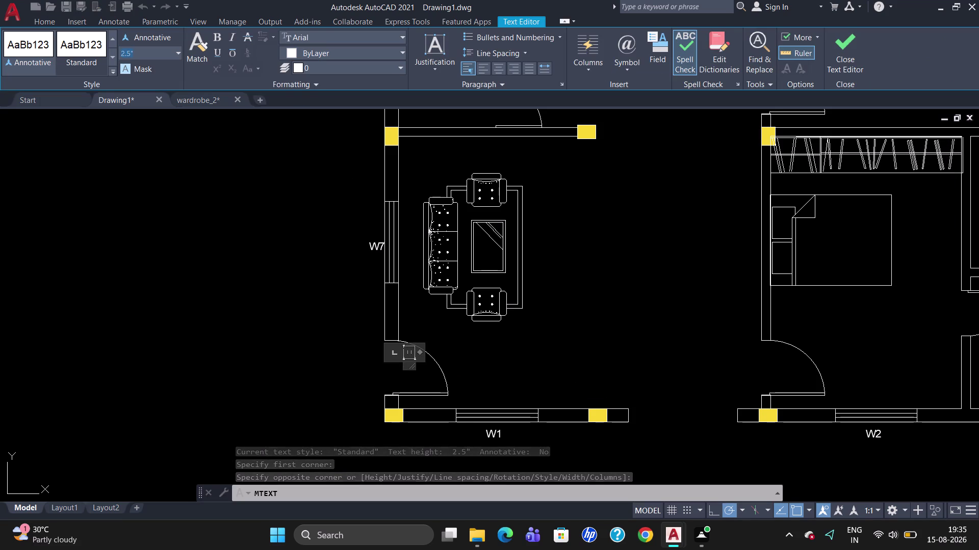
key(BackSpace)
key(5)
key(Return)
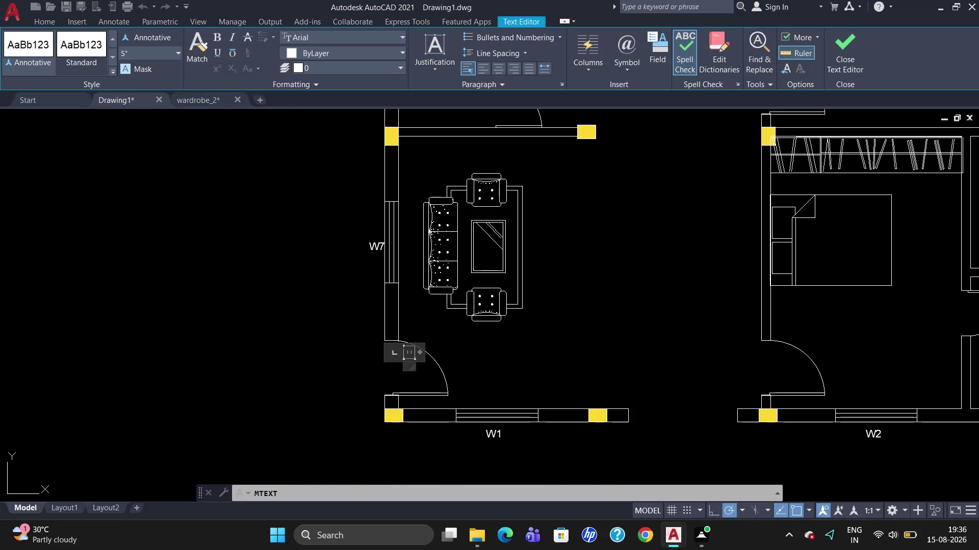
key(d)
key(2)
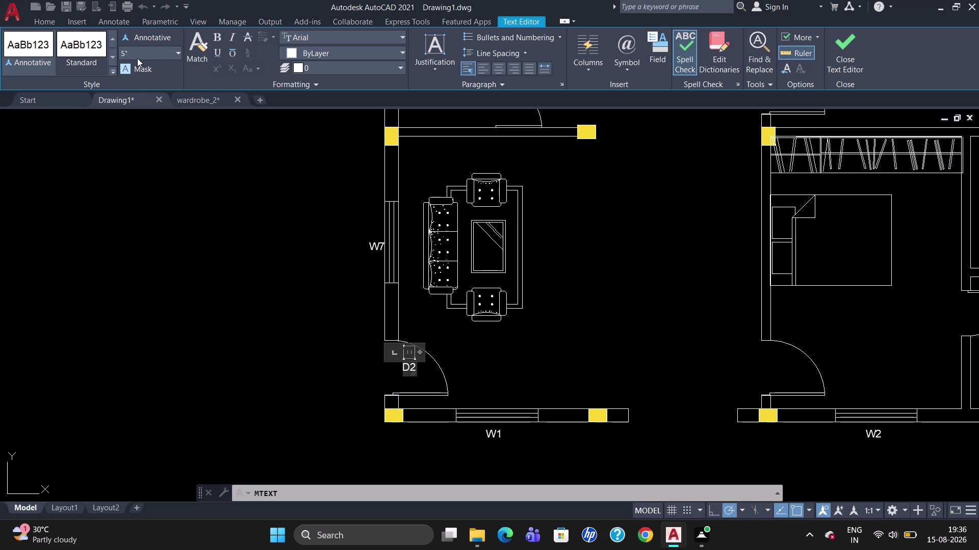
key(Return)
key(Escape)
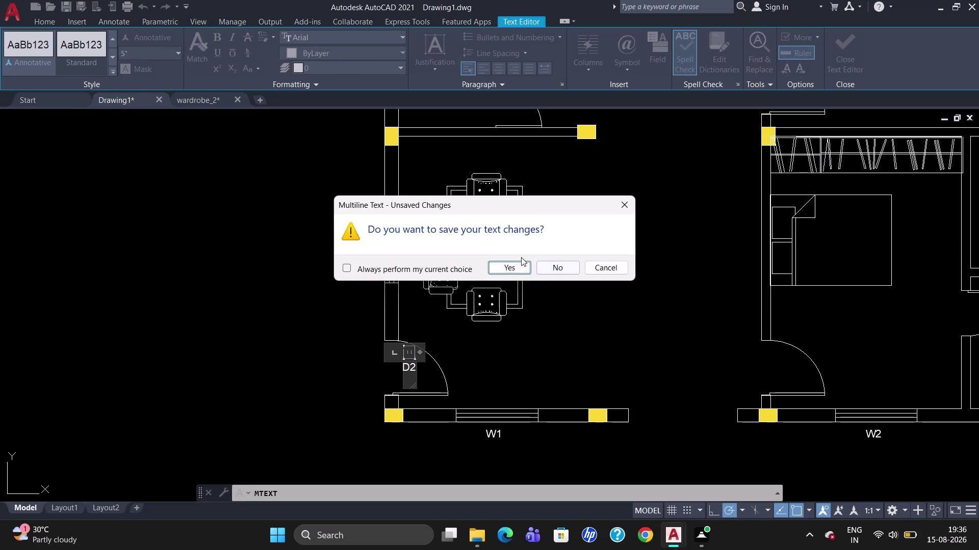
click(514, 262)
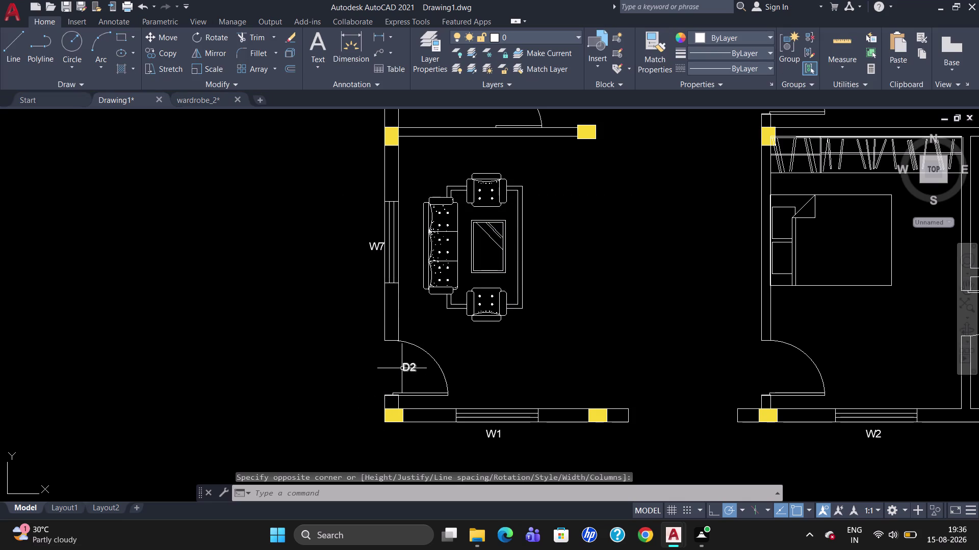
Copy the D2 tag to the bedroom door with CO.
click(401, 369)
text(CO)
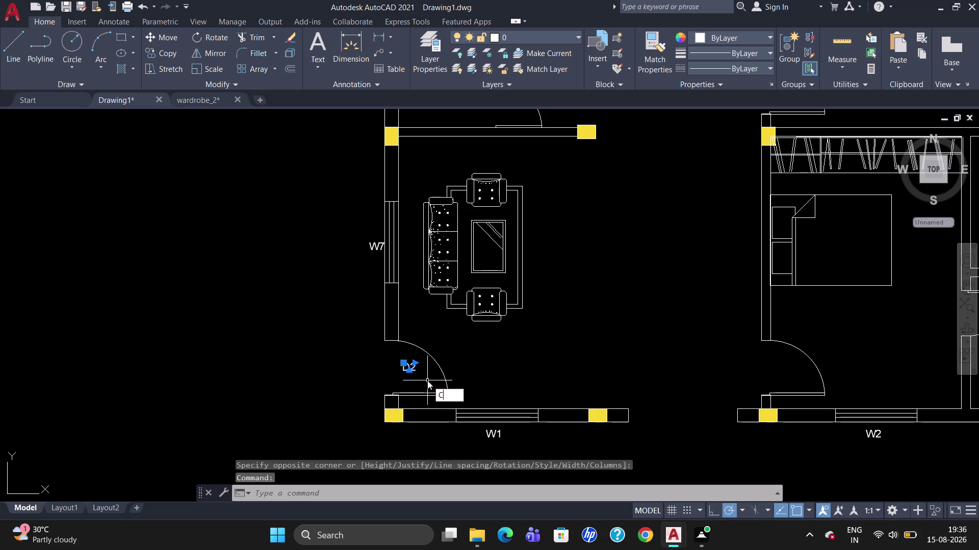
key(Return)
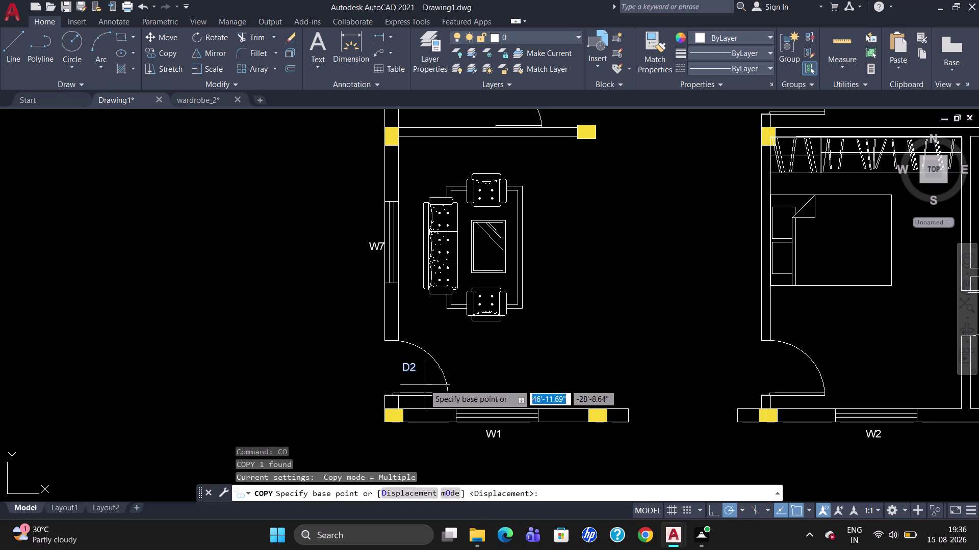
click(414, 367)
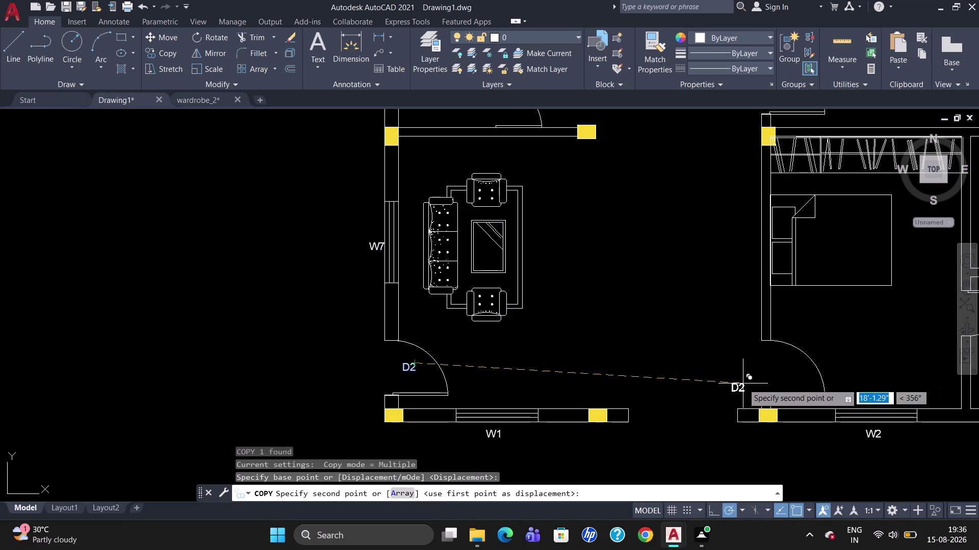
click(780, 368)
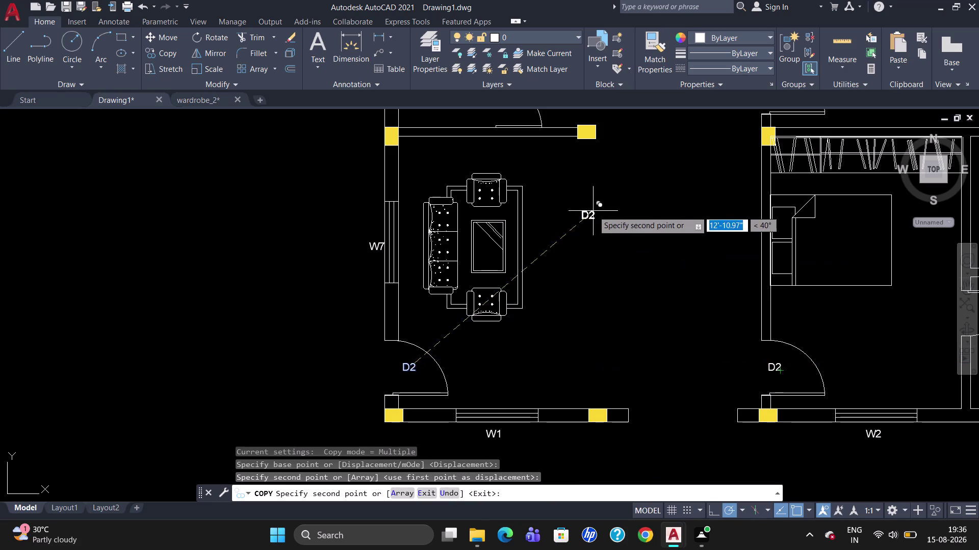
scroll(down, 3)
scroll(up, 3)
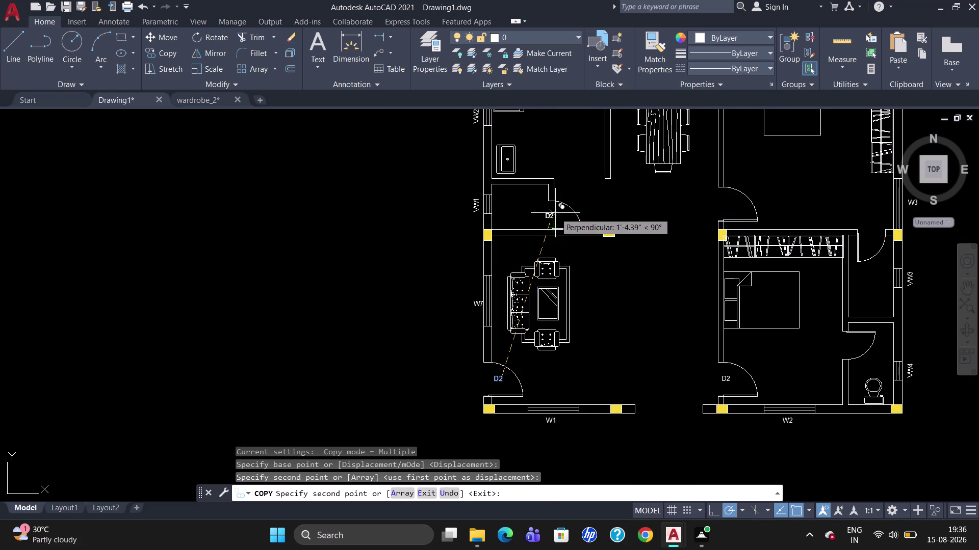
Add D2 copies at the living room, bedroom, top-right, bathroom and dining doors.
click(555, 213)
click(729, 201)
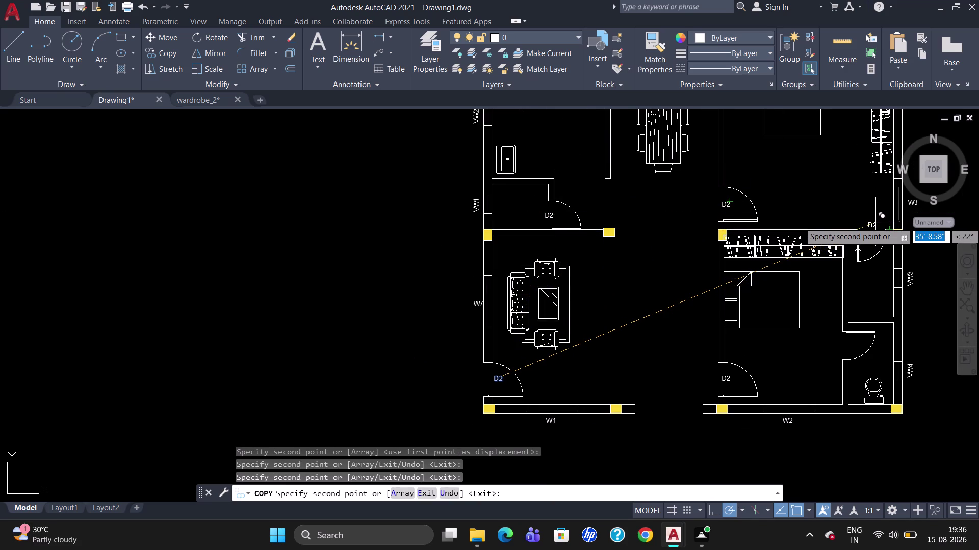
click(875, 222)
click(849, 341)
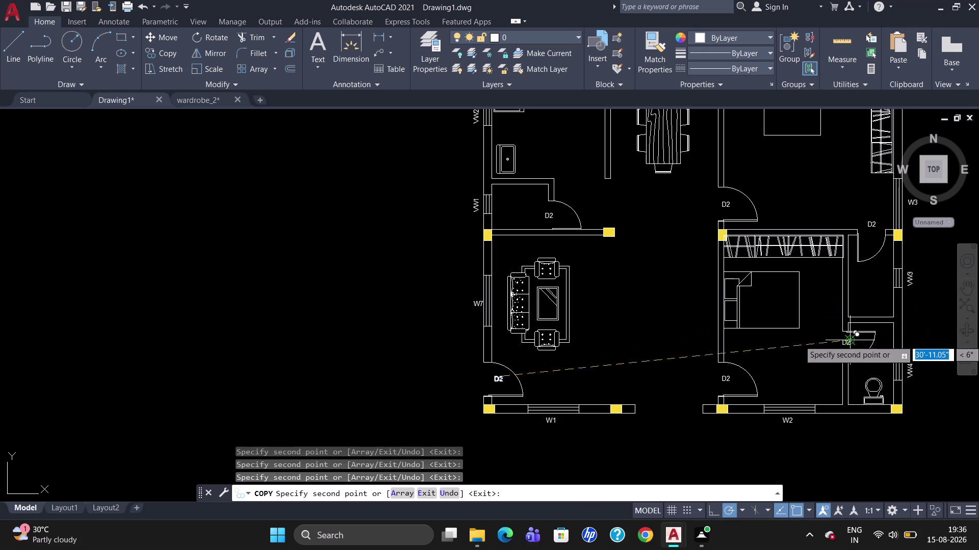
scroll(down, 3)
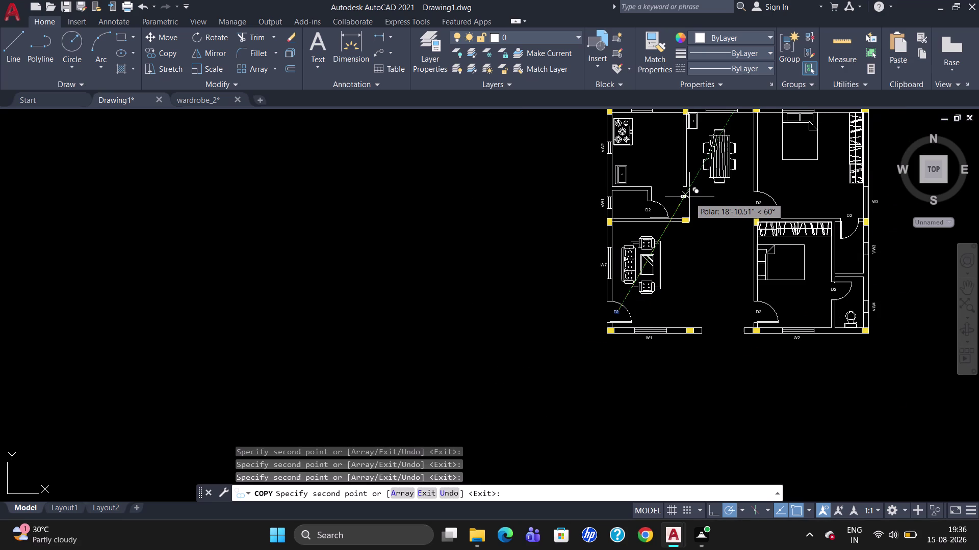
click(698, 139)
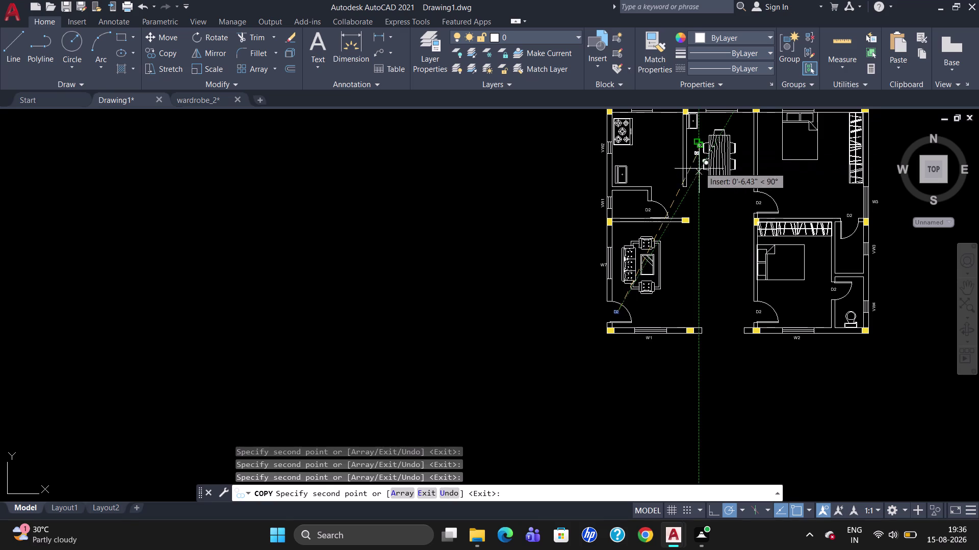
key(Escape)
right_click(682, 210)
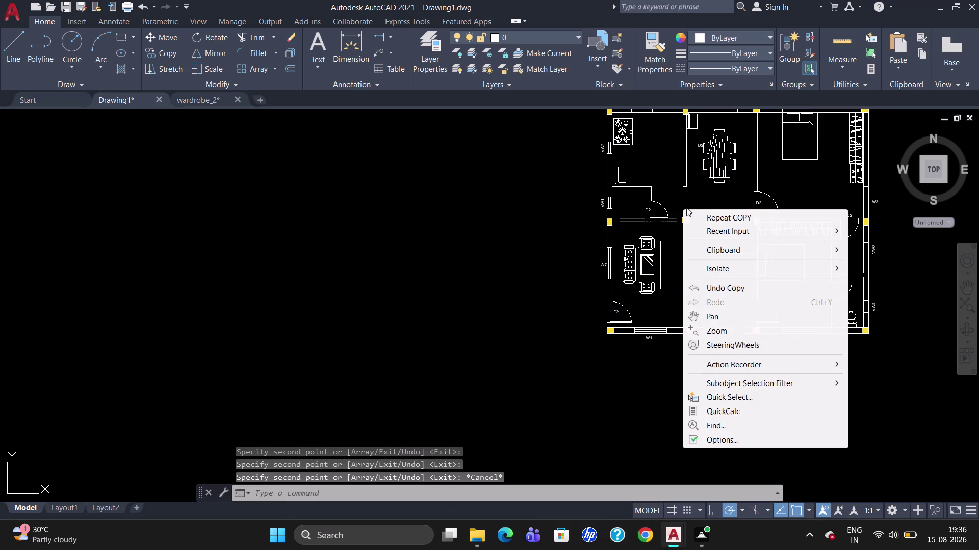
Change the bedroom door tag to D3.
click(569, 419)
scroll(up, 3)
scroll(down, 3)
key(Escape)
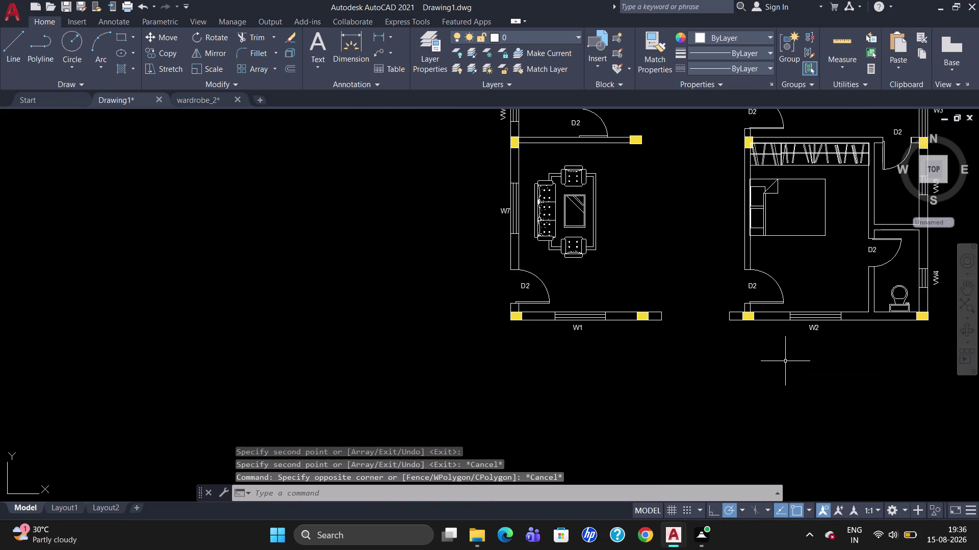
scroll(up, 3)
double_click(731, 241)
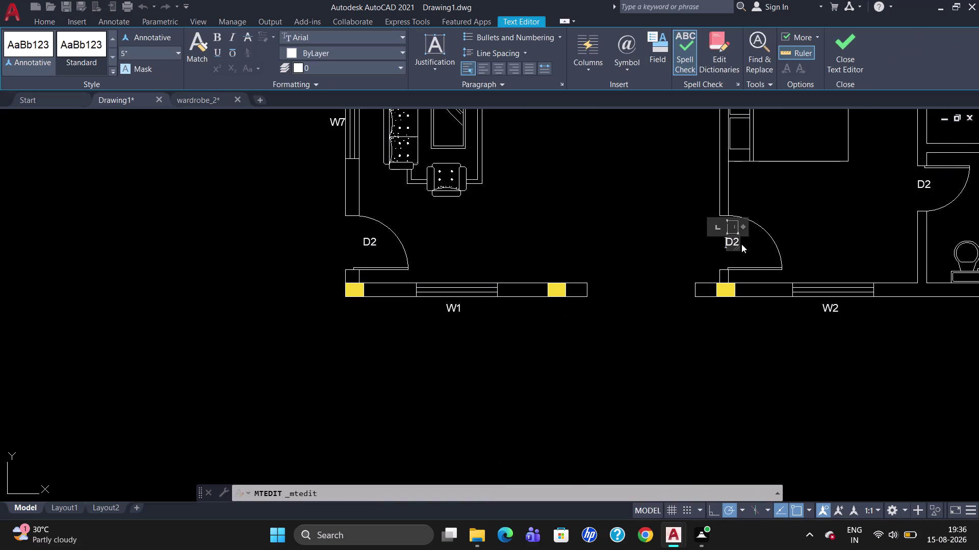
key(Right)
key(Right)
key(BackSpace)
key(3)
click(930, 176)
scroll(down, 3)
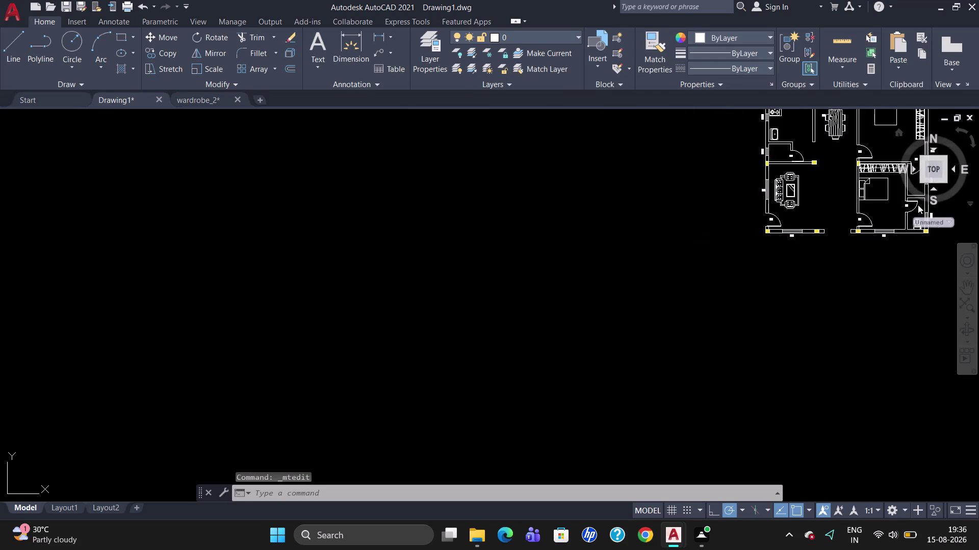
Renumber the bathroom door tag as D4.
scroll(up, 3)
scroll(down, 3)
double_click(794, 238)
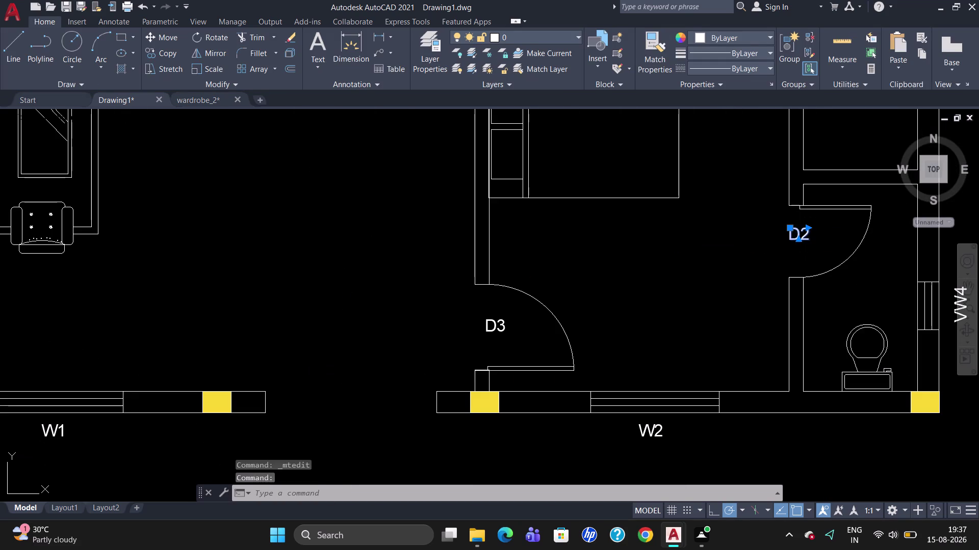
key(Right)
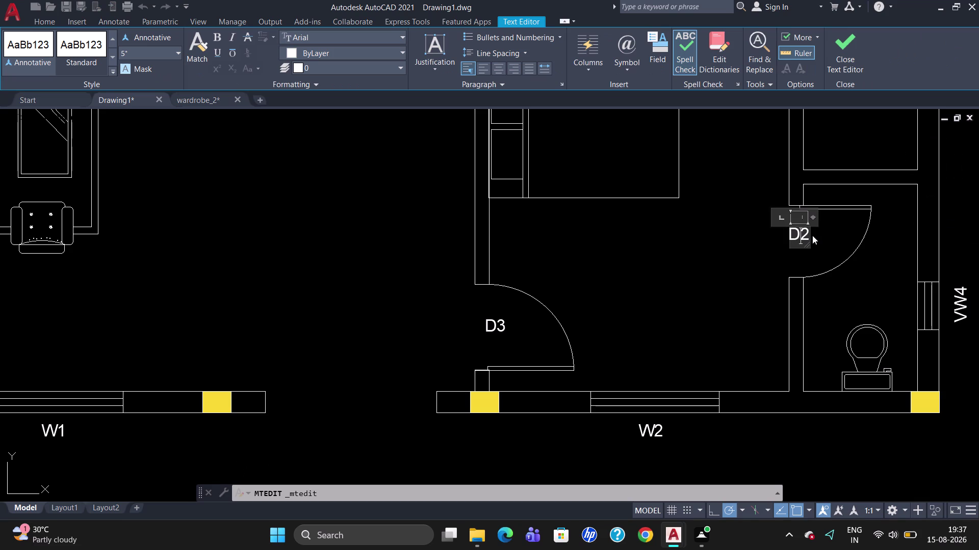
key(Right)
key(Return)
key(BackSpace)
key(BackSpace)
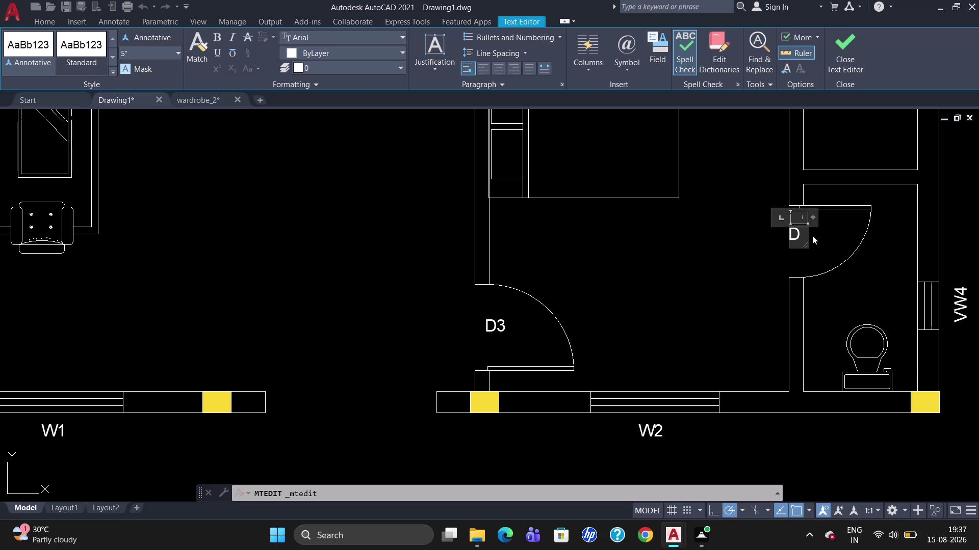
key(4)
scroll(down, 3)
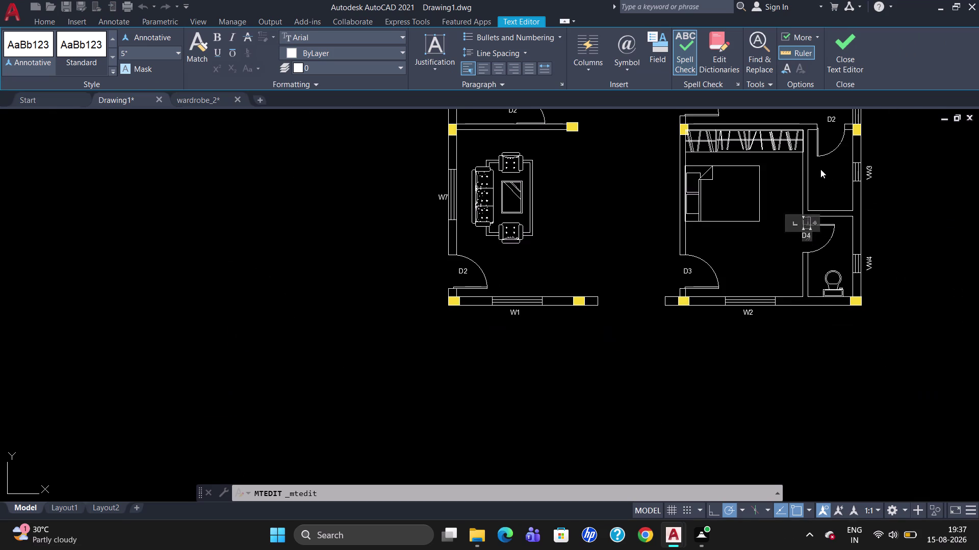
scroll(up, 3)
scroll(down, 3)
scroll(up, 3)
double_click(796, 173)
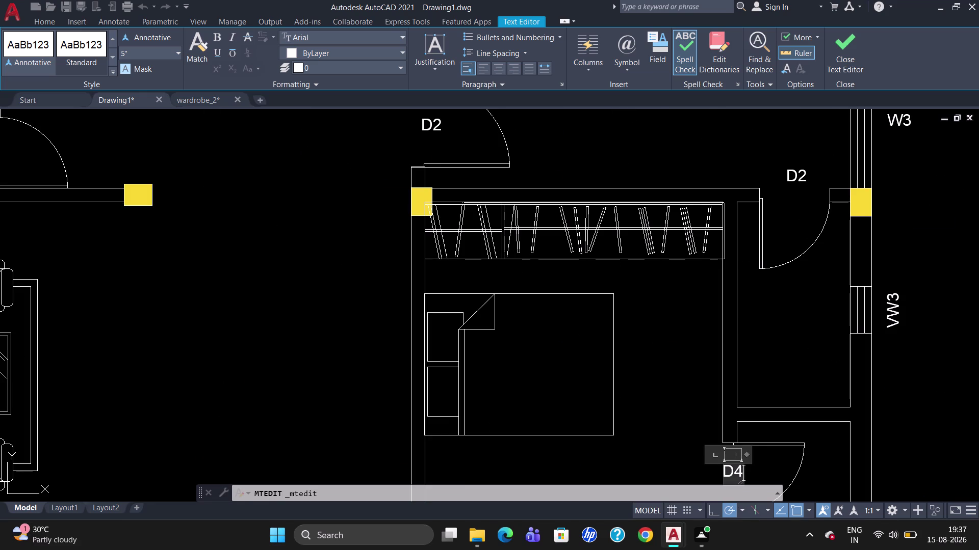
Change the top-right door tag to D5.
double_click(796, 173)
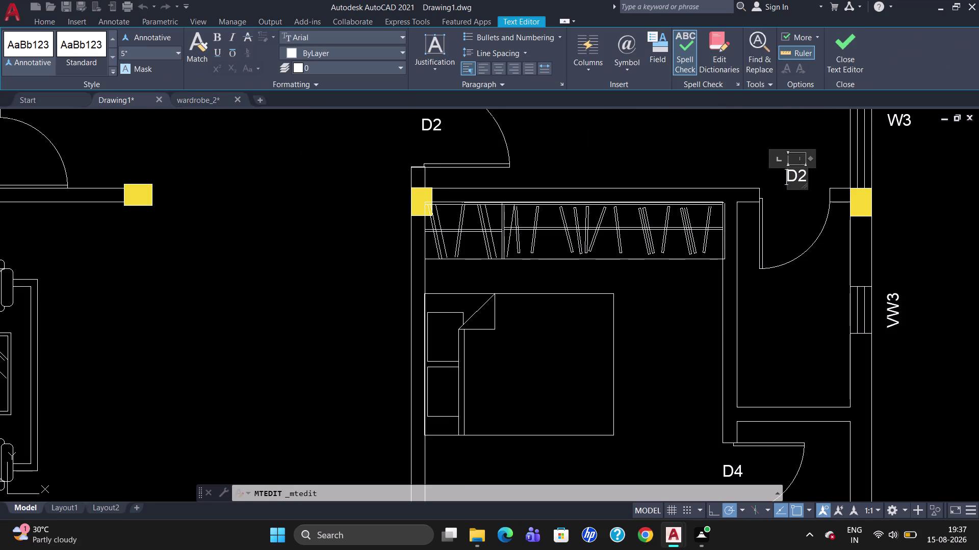
key(Right)
key(Right)
key(BackSpace)
key(5)
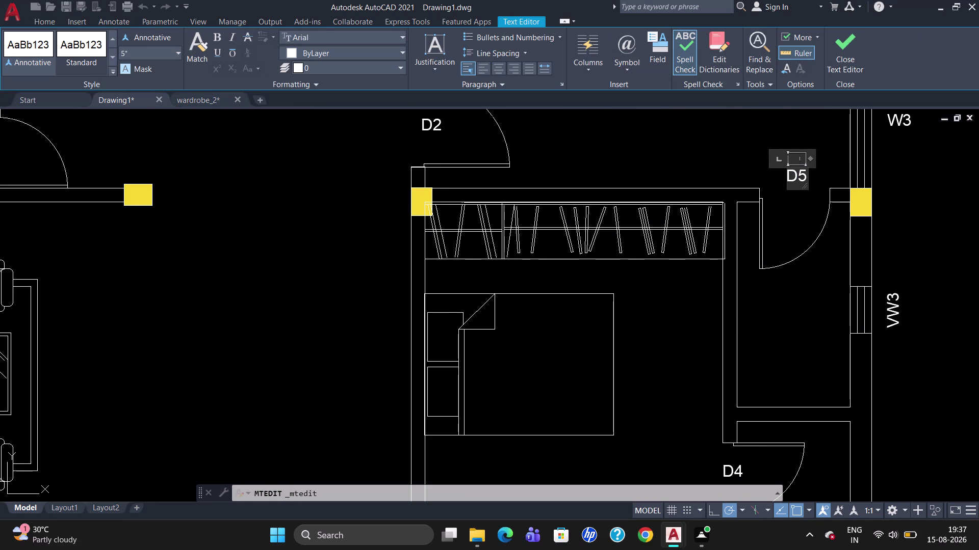
key(Escape)
right_click(799, 177)
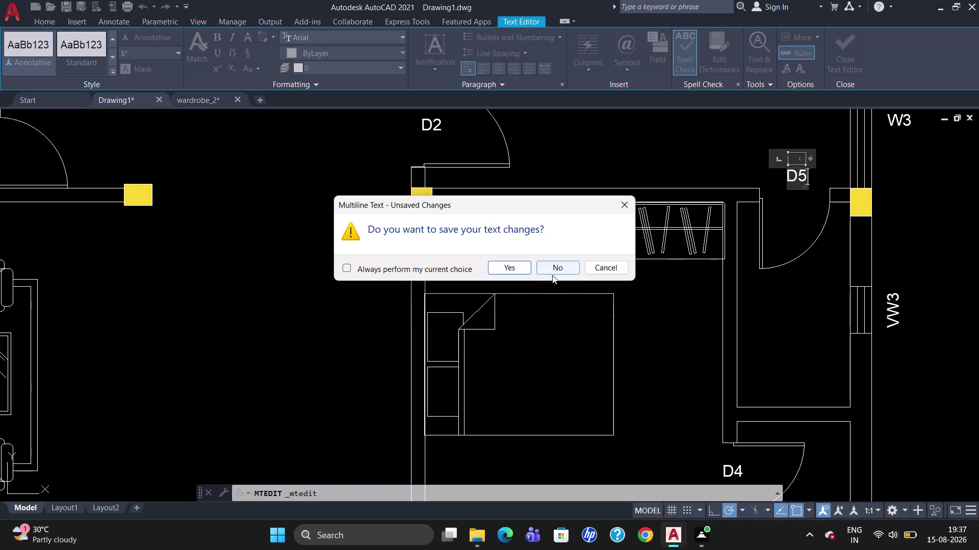
click(506, 266)
scroll(down, 3)
scroll(down, 3)
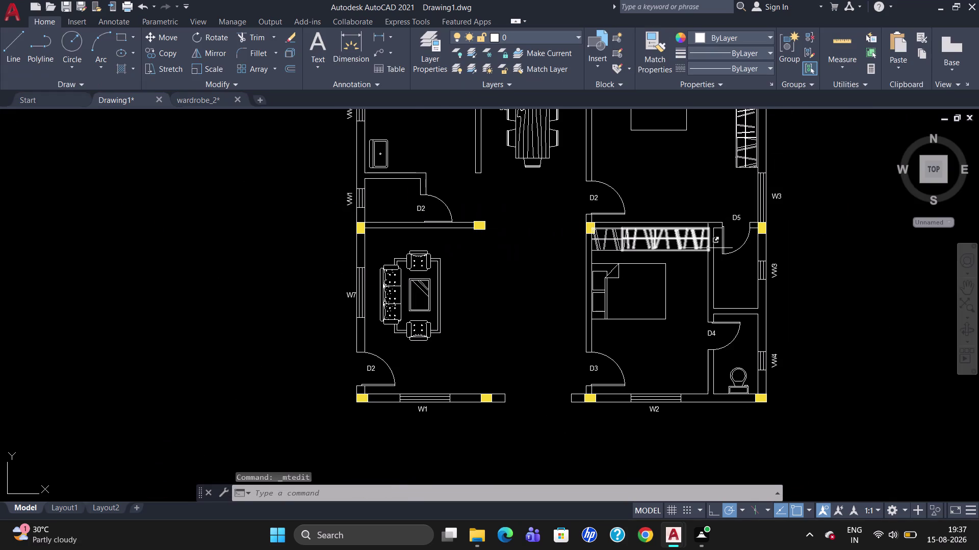
Edit the right-hand D2 tag above the bedroom so it reads D6.
double_click(591, 199)
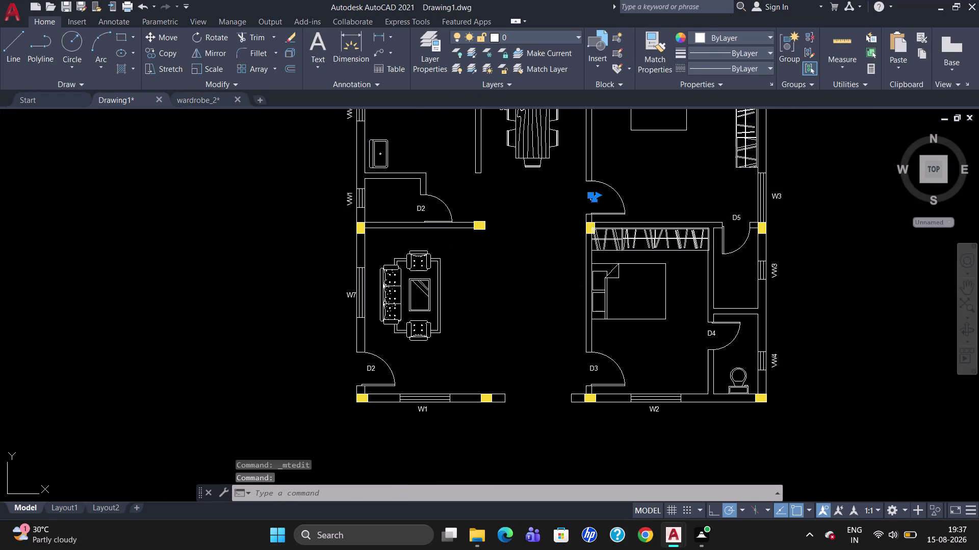
key(Right)
key(Right)
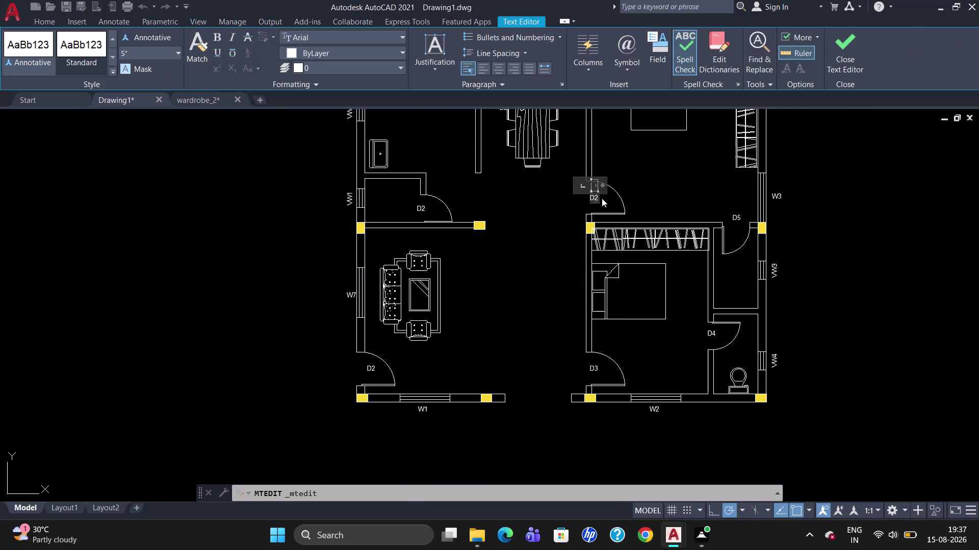
key(BackSpace)
key(6)
click(421, 206)
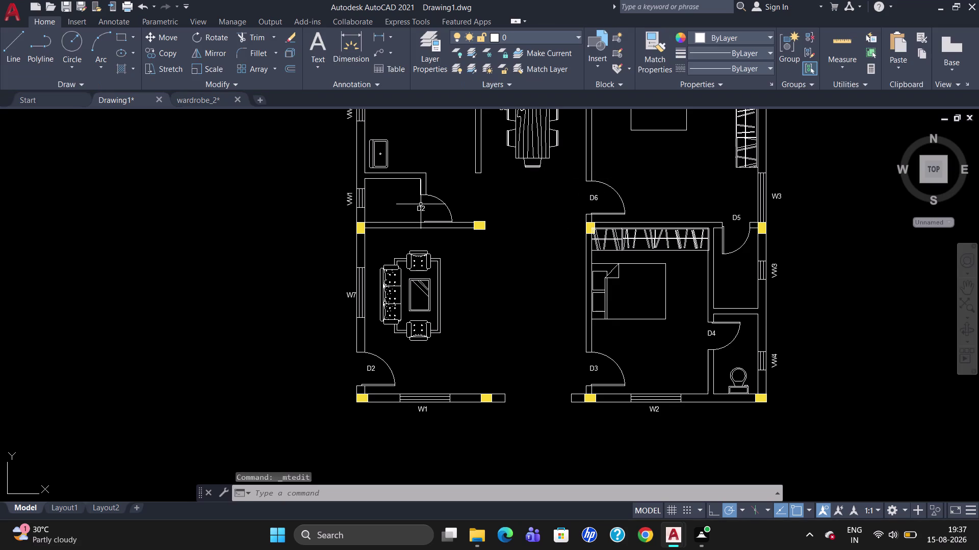
double_click(421, 205)
double_click(423, 208)
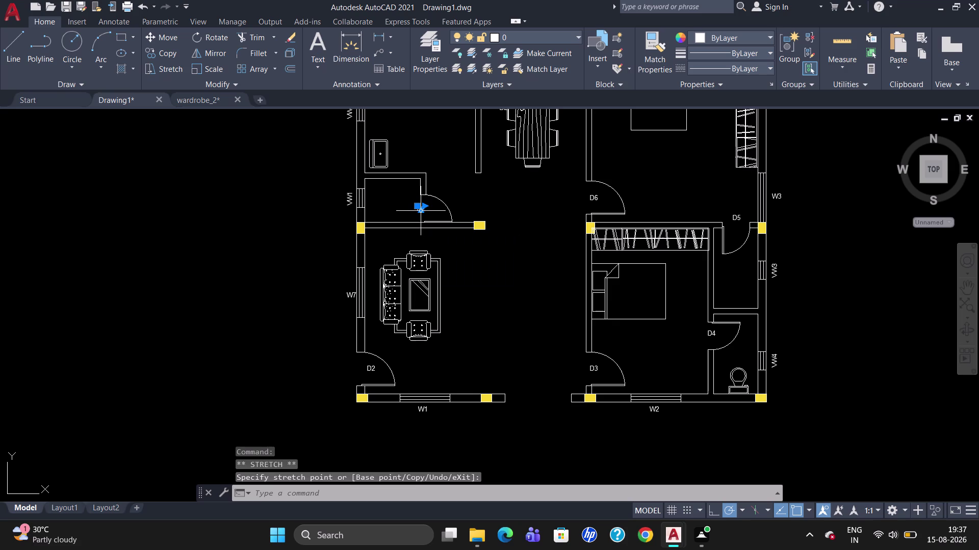
Cancel the accidental stretch and try selecting the upper-left D2 tag with Move.
key(Escape)
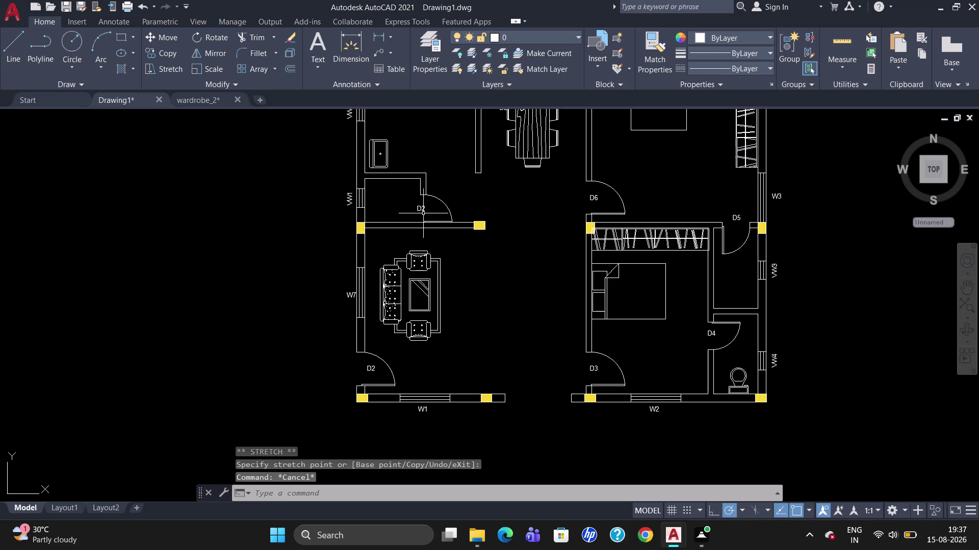
key(m)
key(Return)
click(422, 209)
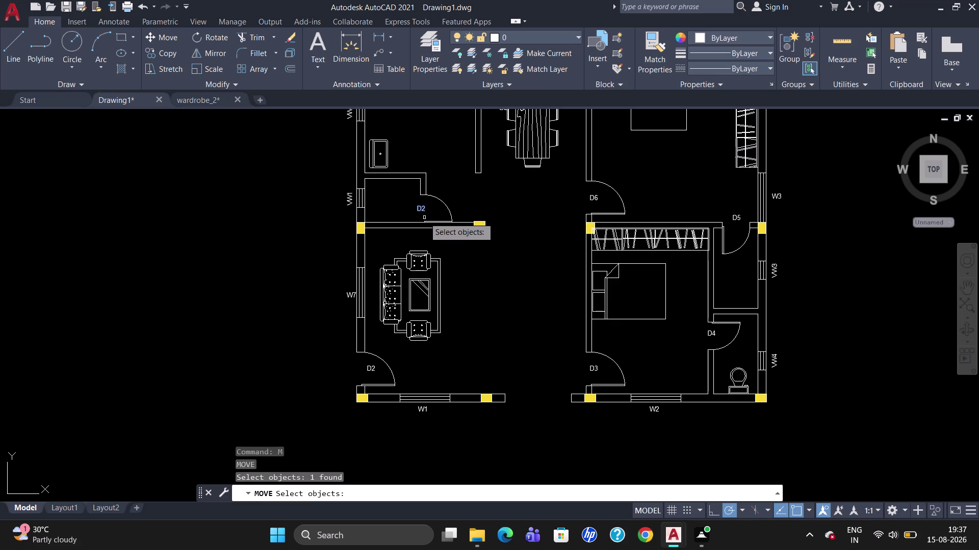
key(m)
key(Return)
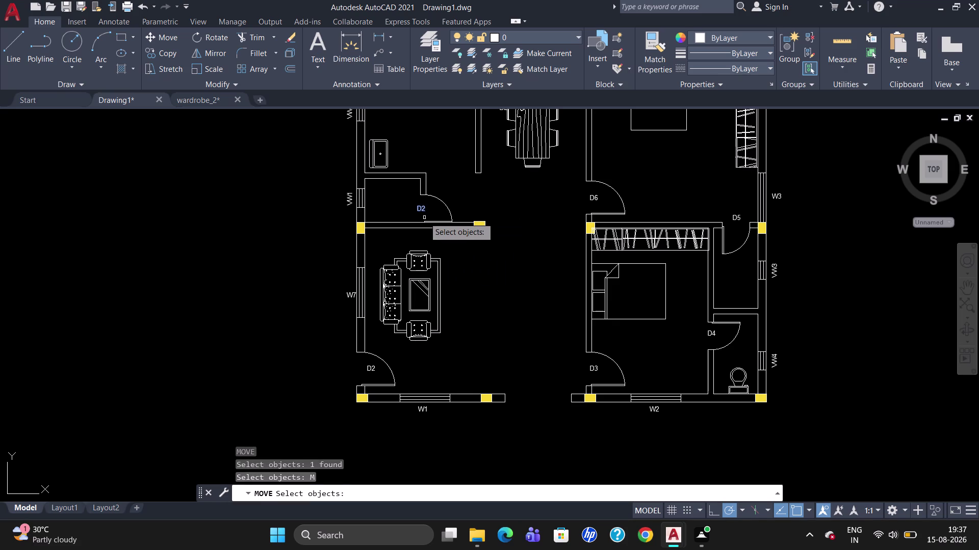
click(419, 211)
key(Return)
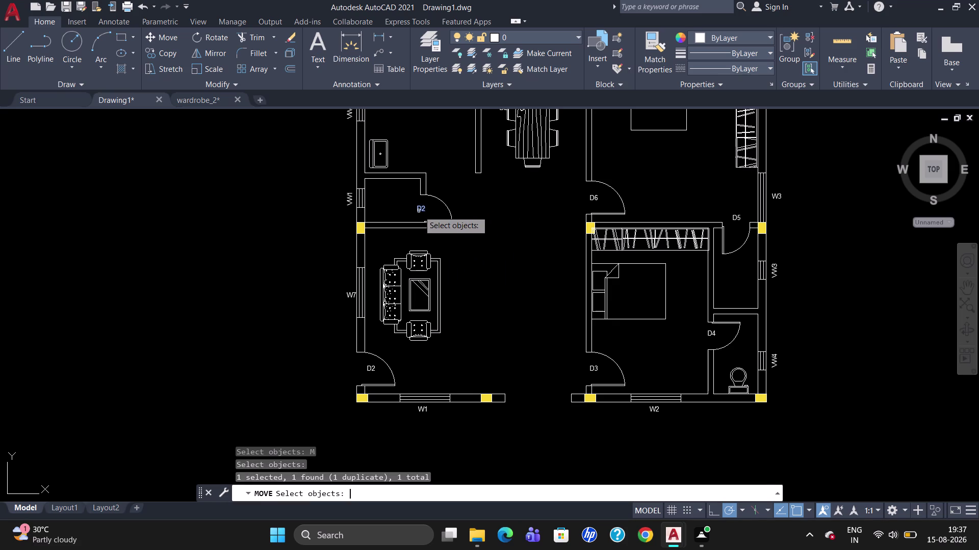
click(419, 210)
key(Escape)
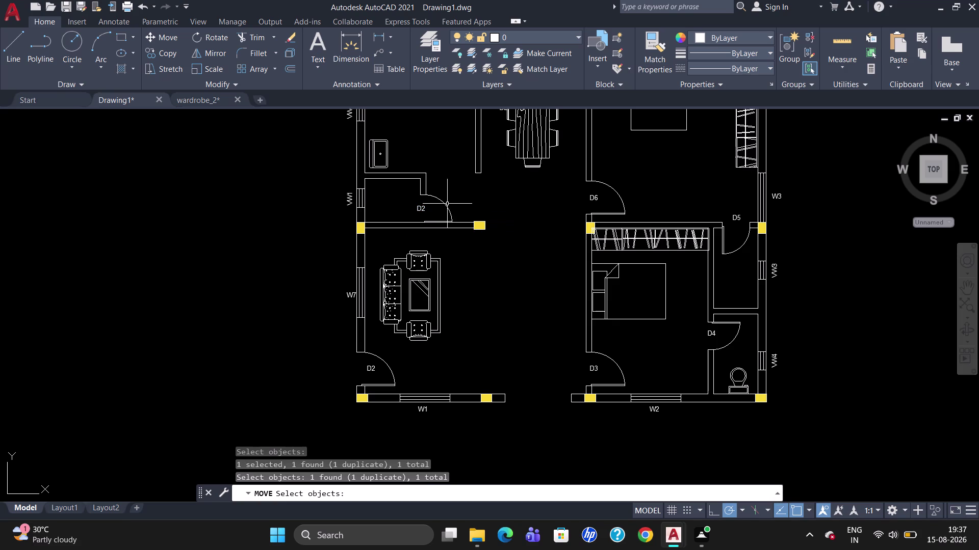
Move the D2 tag to just right of its door swing.
key(m)
key(Return)
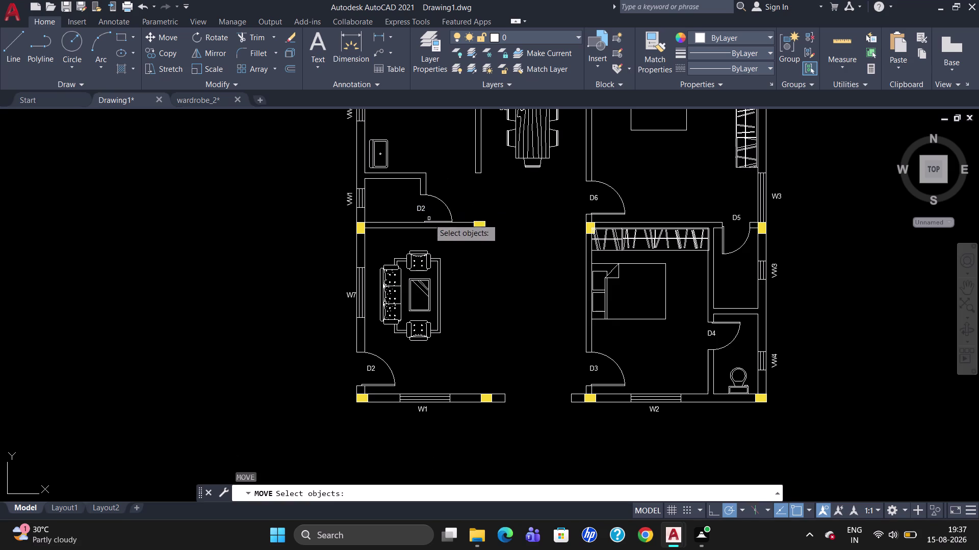
click(423, 207)
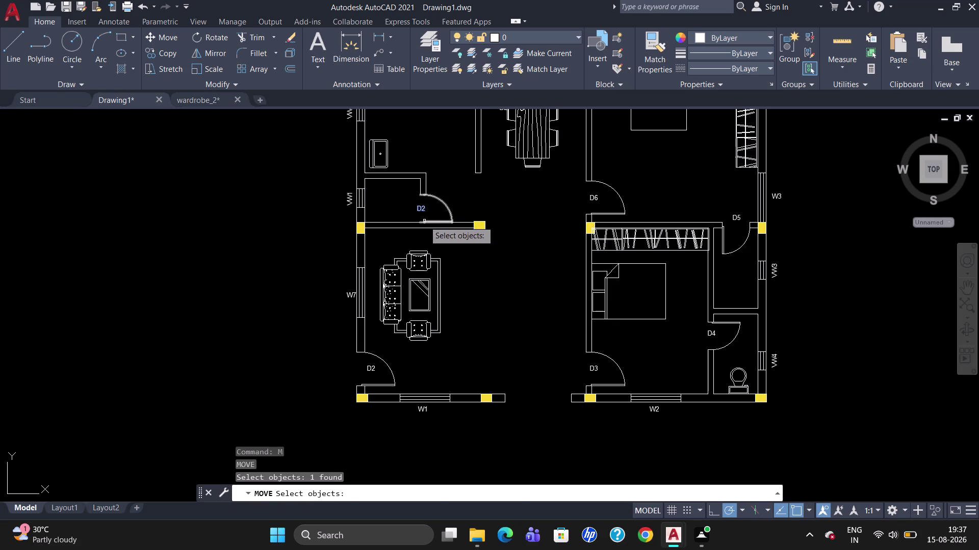
key(Return)
click(427, 213)
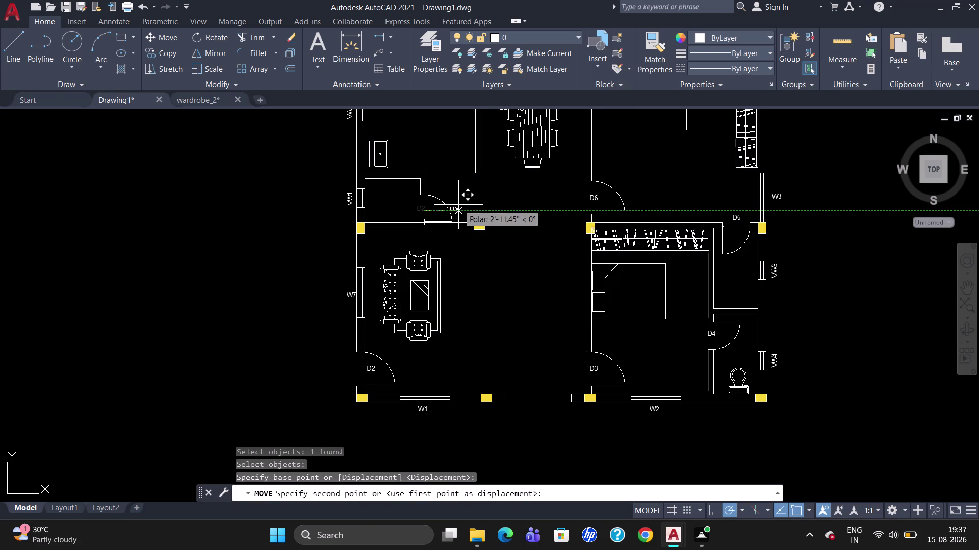
click(463, 205)
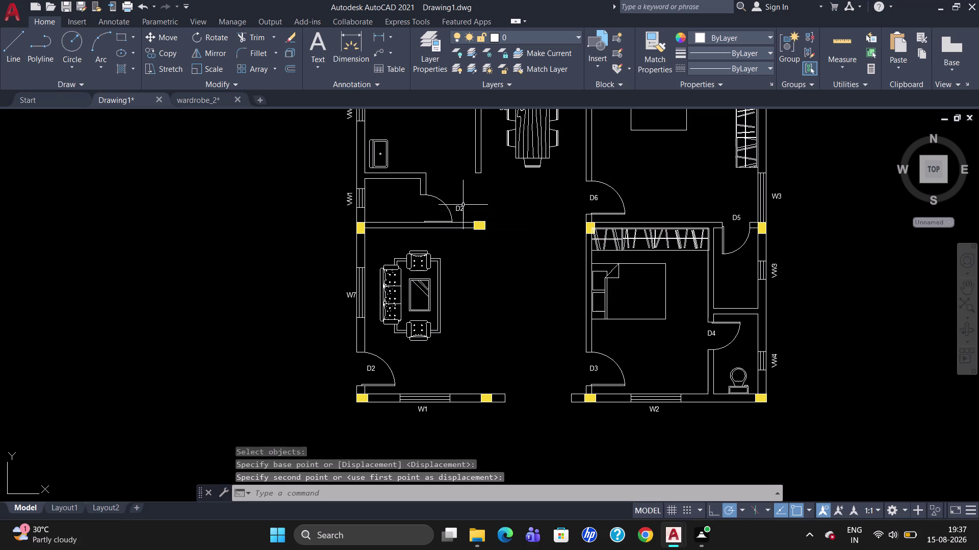
key(Escape)
double_click(461, 207)
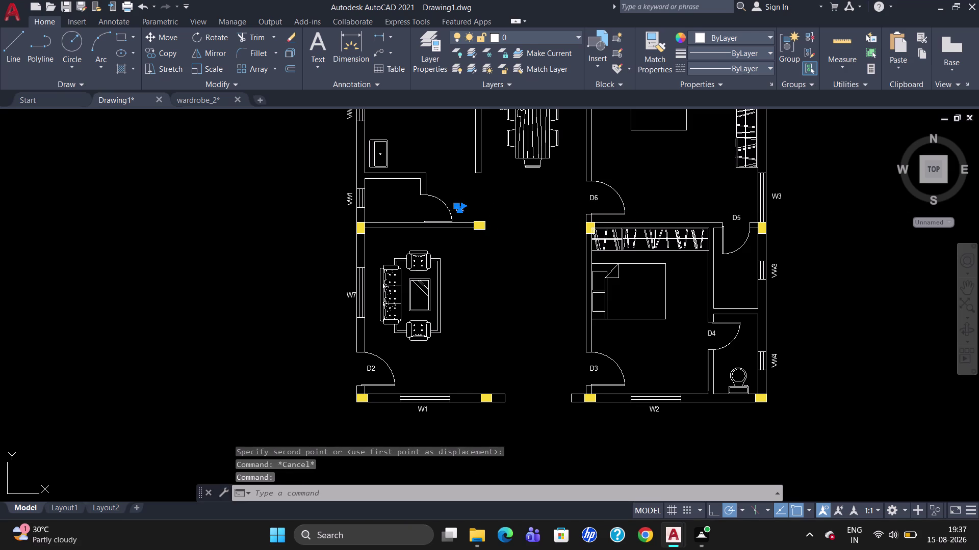
key(Right)
Edit the moved tag's number and keep the text changes.
key(BackSpace)
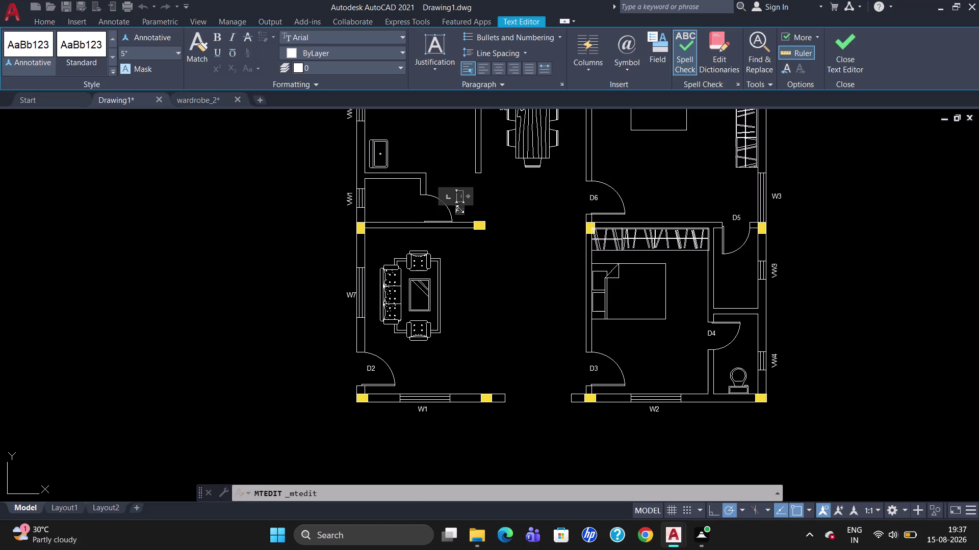
key(7)
click(545, 384)
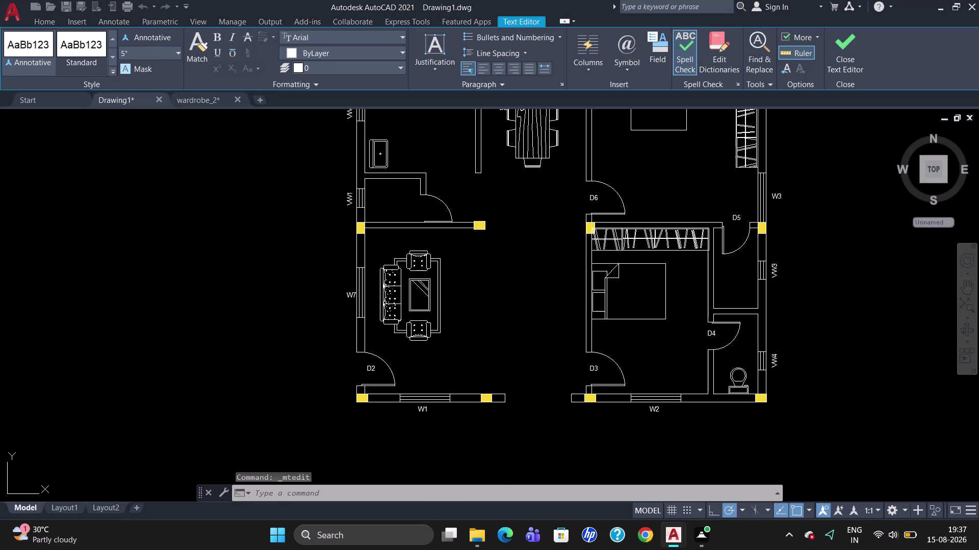
double_click(458, 210)
key(Right)
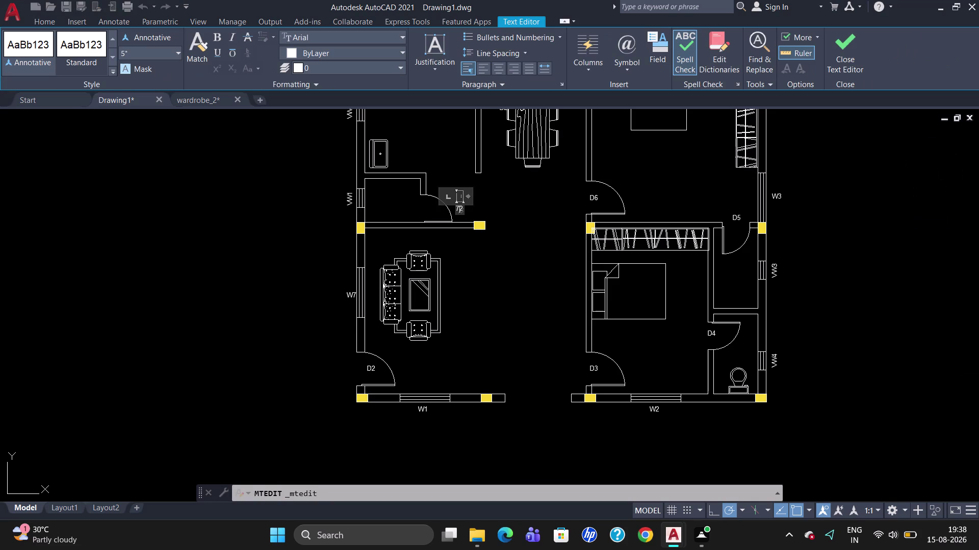
key(BackSpace)
key(d)
key(Escape)
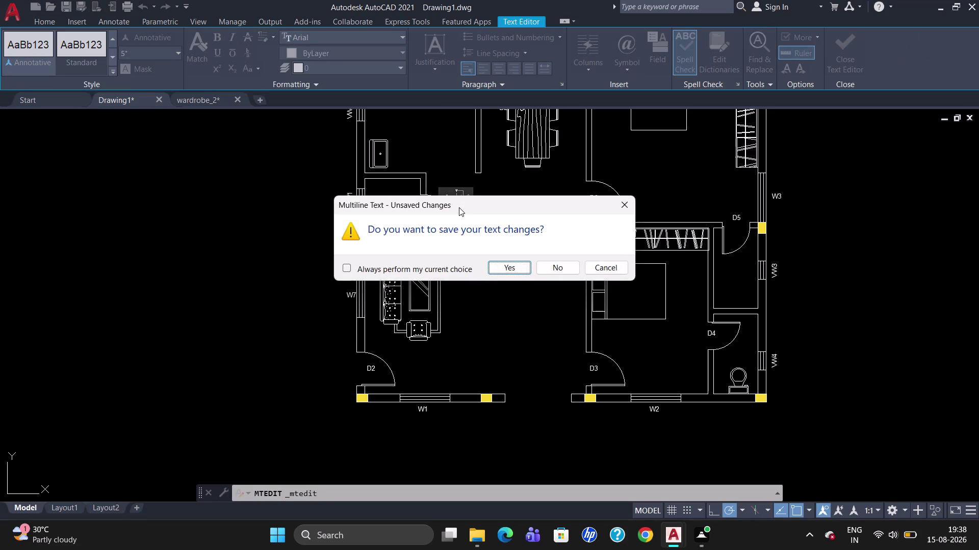
click(492, 273)
scroll(down, 3)
scroll(up, 3)
Renumber the upper-left door tag as D7.
double_click(485, 335)
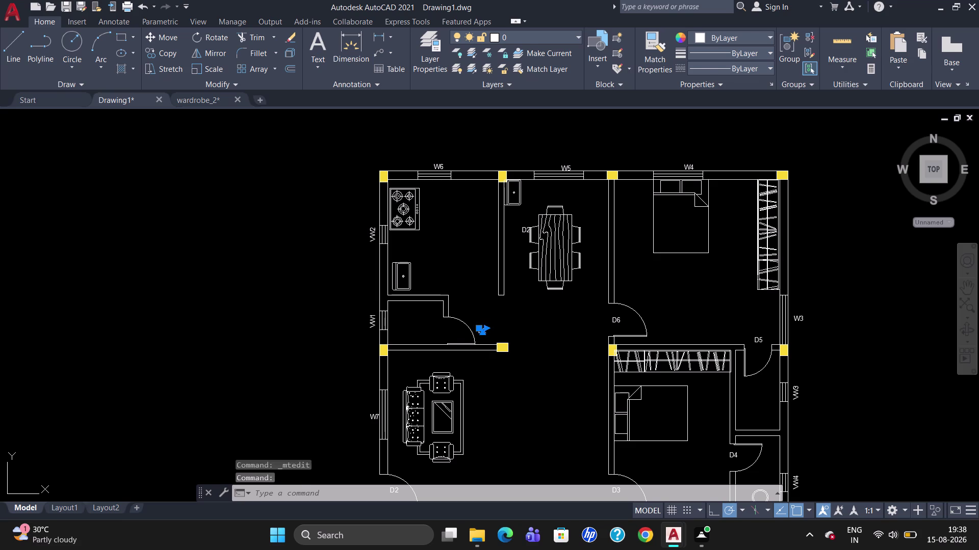
key(Right)
key(Right)
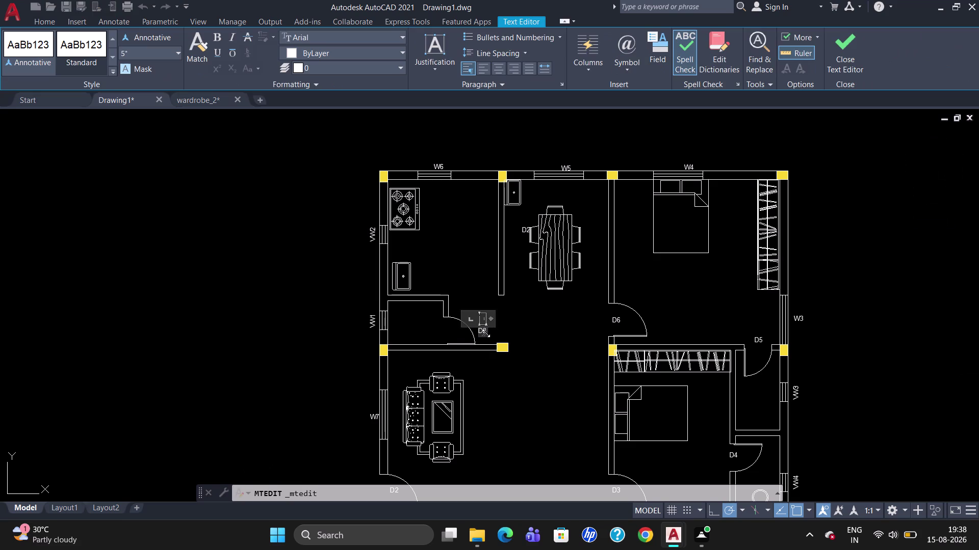
key(BackSpace)
key(7)
click(497, 403)
scroll(down, 3)
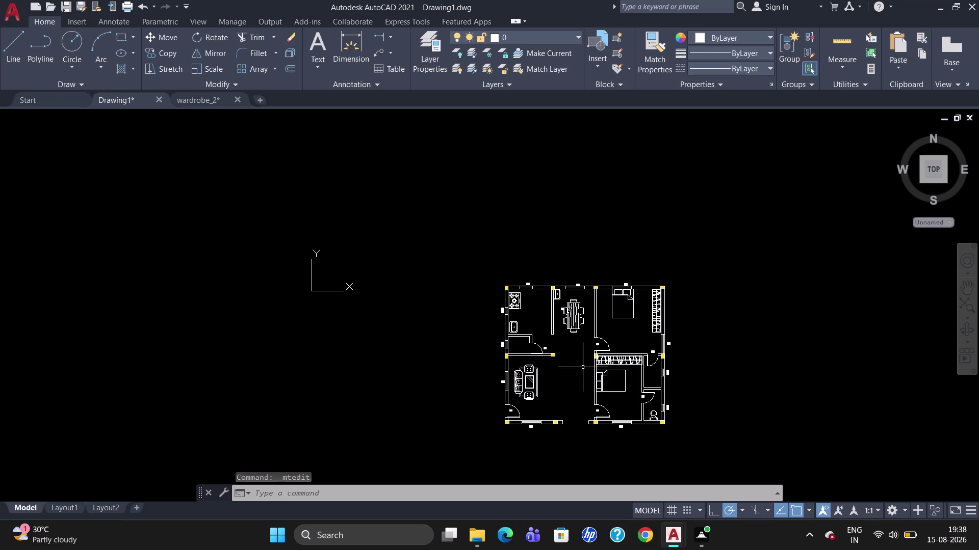
scroll(up, 3)
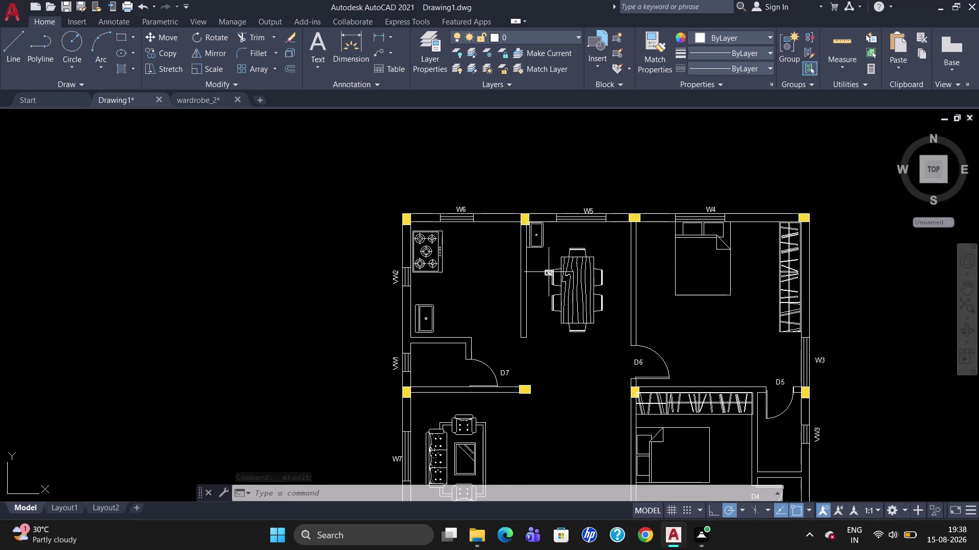
Change the dining-area tag's number to 8.
double_click(548, 272)
key(Right)
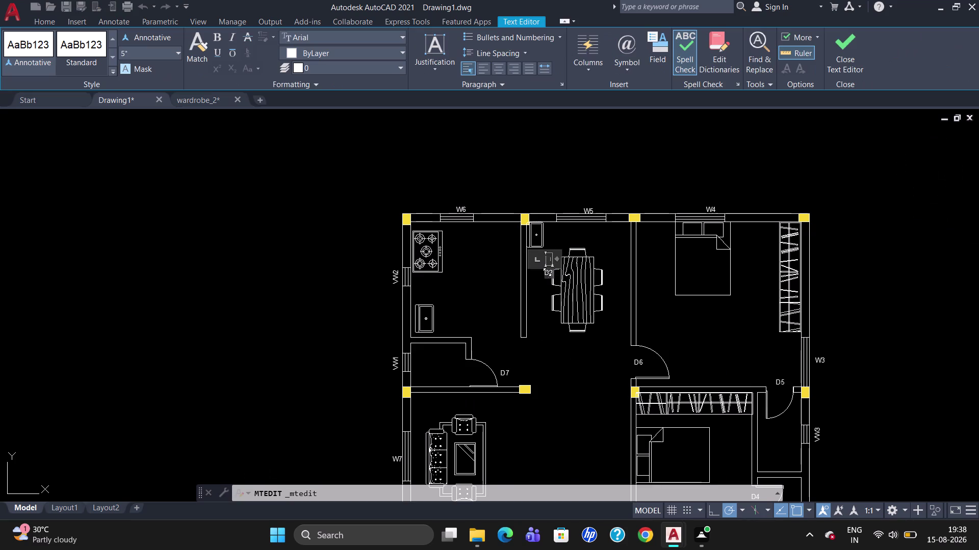
key(BackSpace)
key(8)
key(Escape)
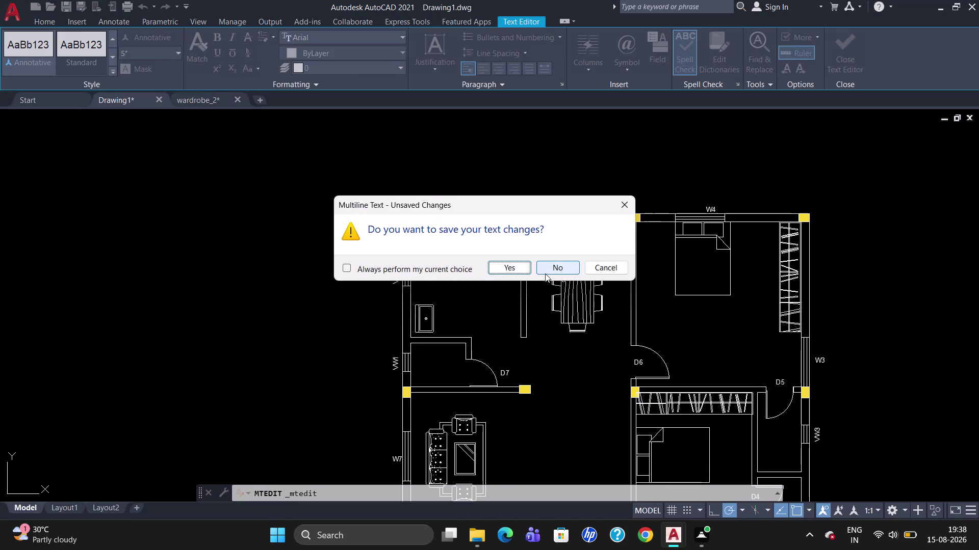
click(498, 257)
click(501, 268)
scroll(up, 3)
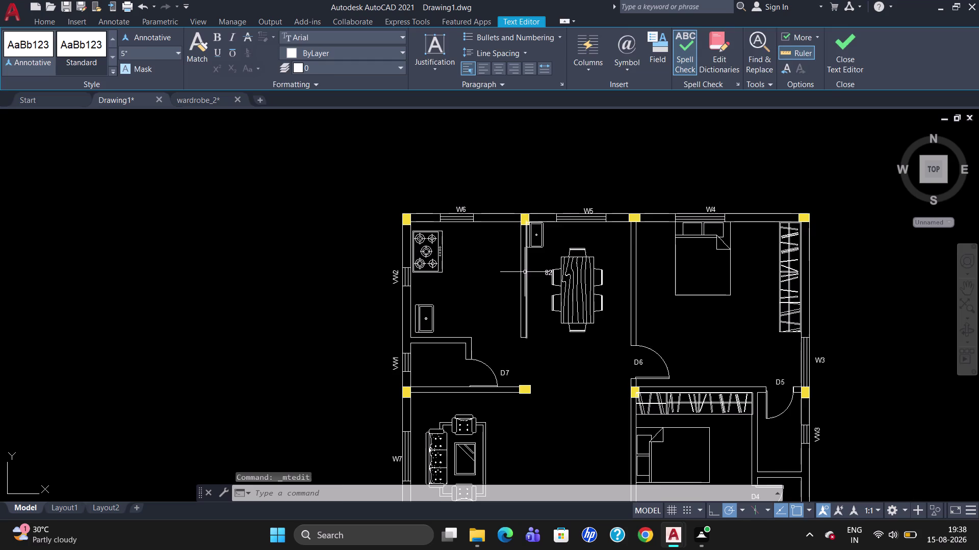
Relabel the dining-area tag as D8 and keep the change.
double_click(557, 272)
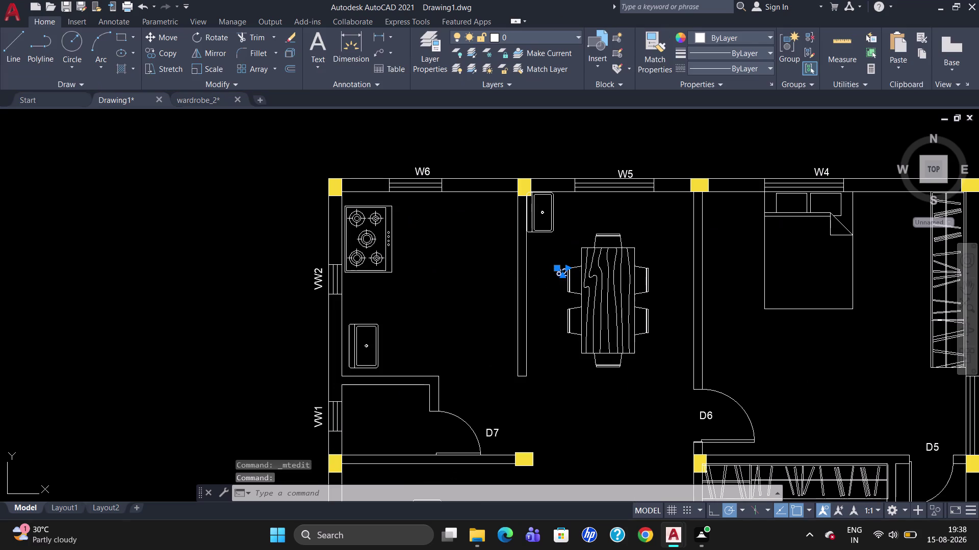
click(563, 273)
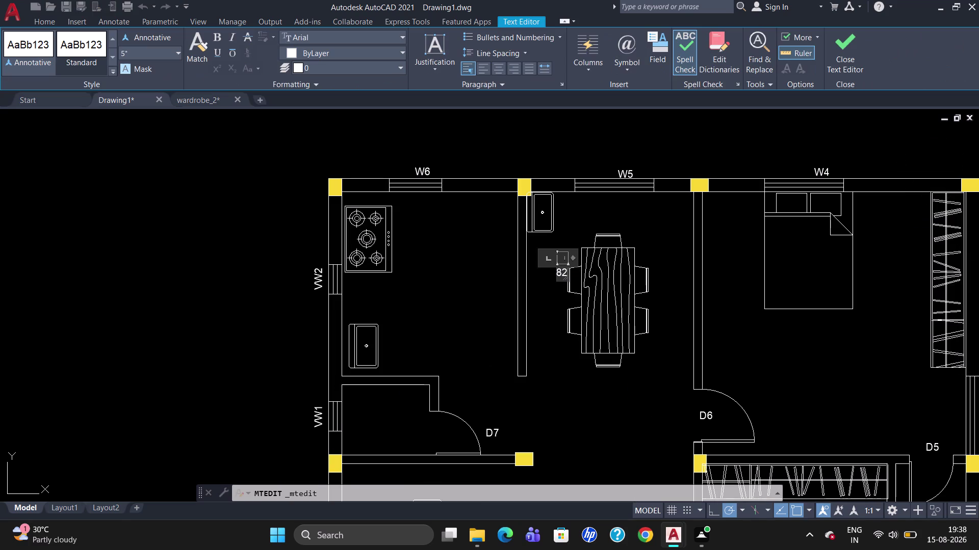
key(Right)
key(BackSpace)
key(BackSpace)
key(d)
key(8)
key(Escape)
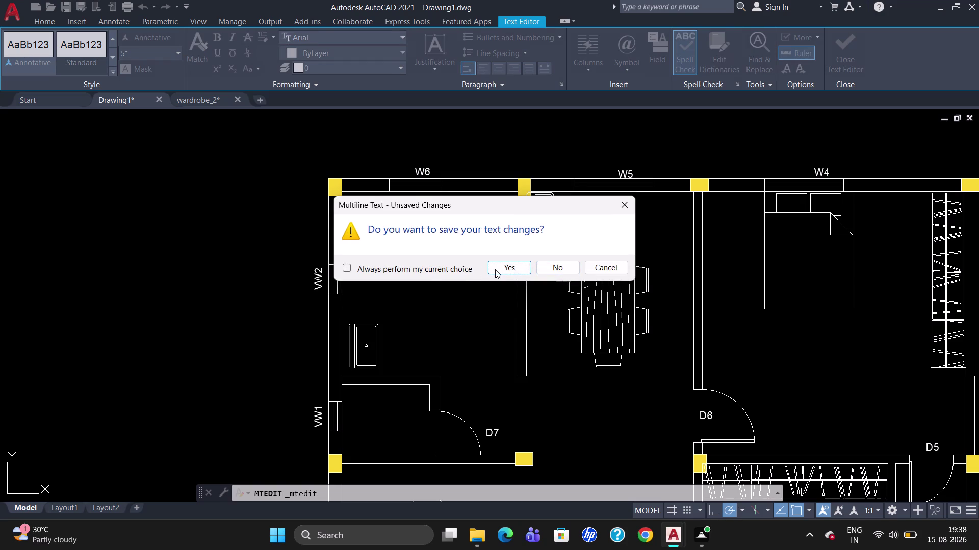
click(496, 270)
Grip-move the D8 tag above its opening mark.
click(561, 275)
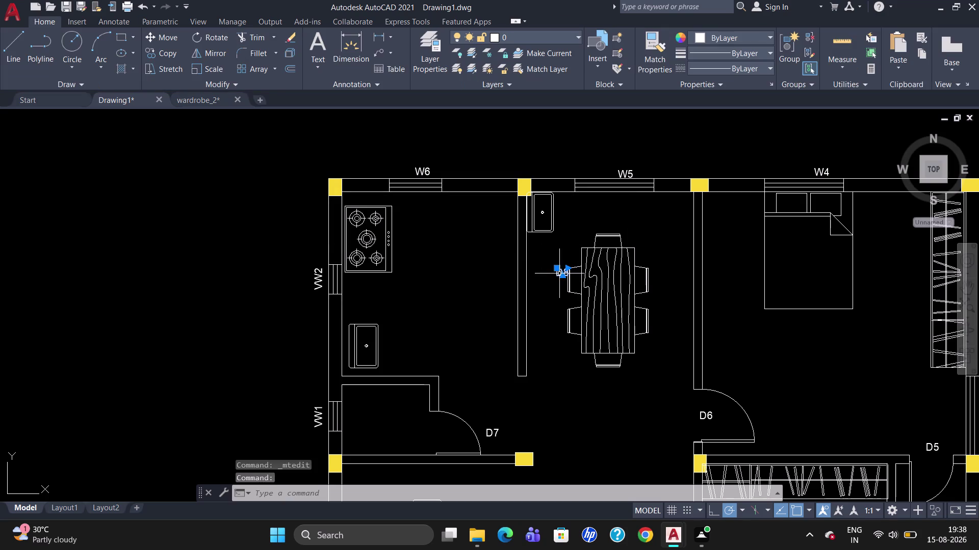
drag(556, 268, 552, 260)
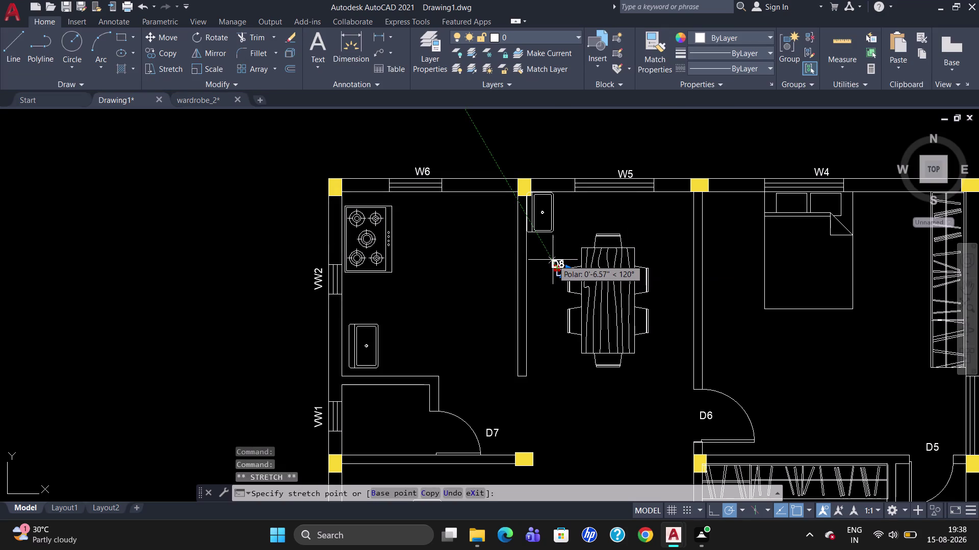
drag(552, 260, 549, 252)
click(549, 253)
key(Escape)
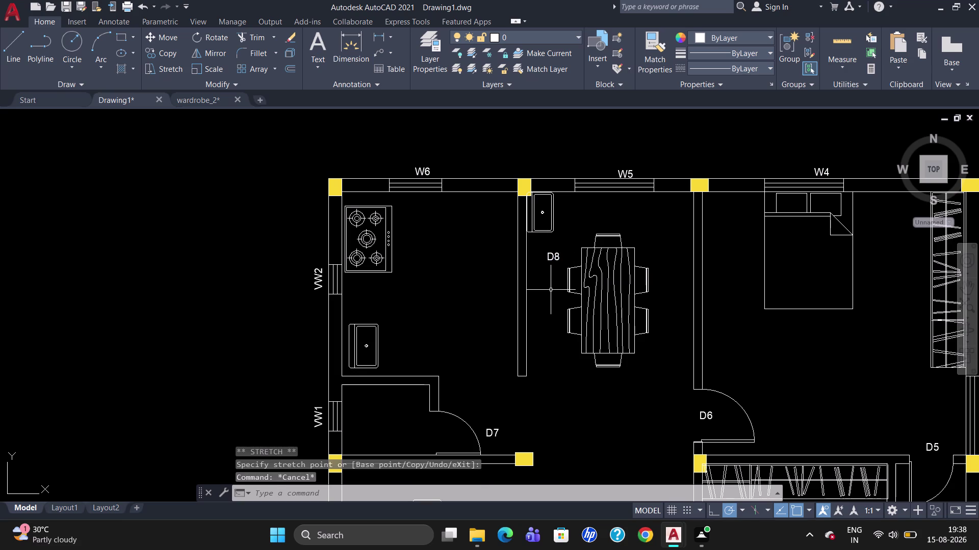
Copy the D2 door swing to a spot left of the plan.
scroll(down, 3)
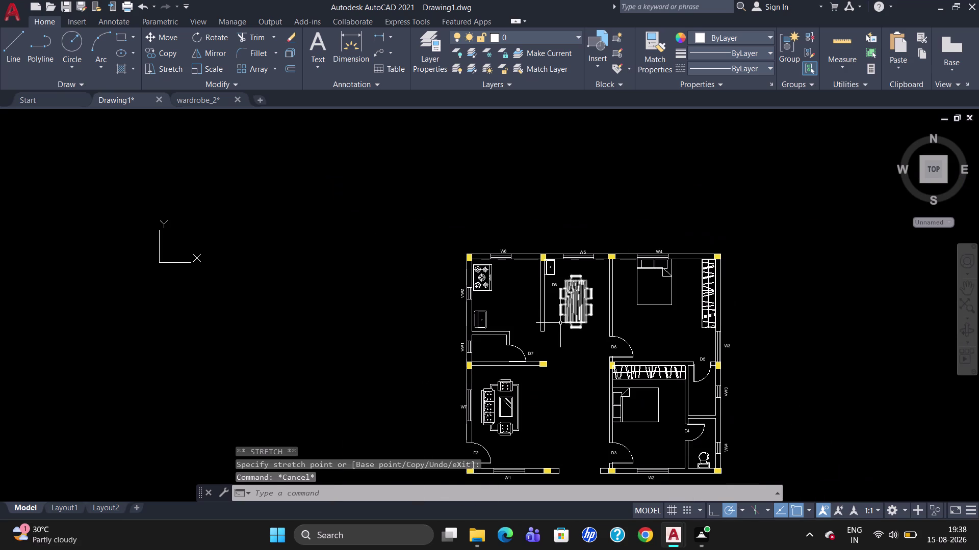
scroll(down, 3)
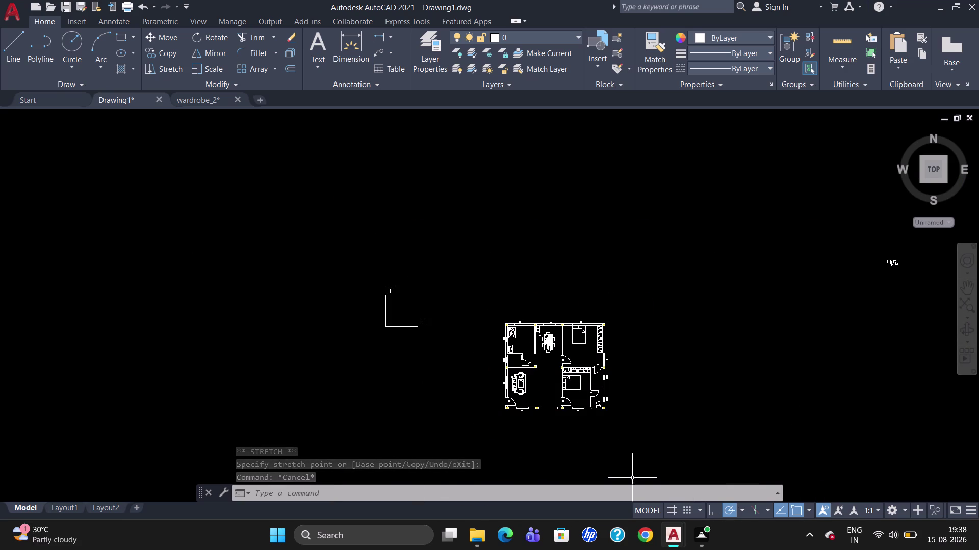
scroll(up, 3)
scroll(down, 3)
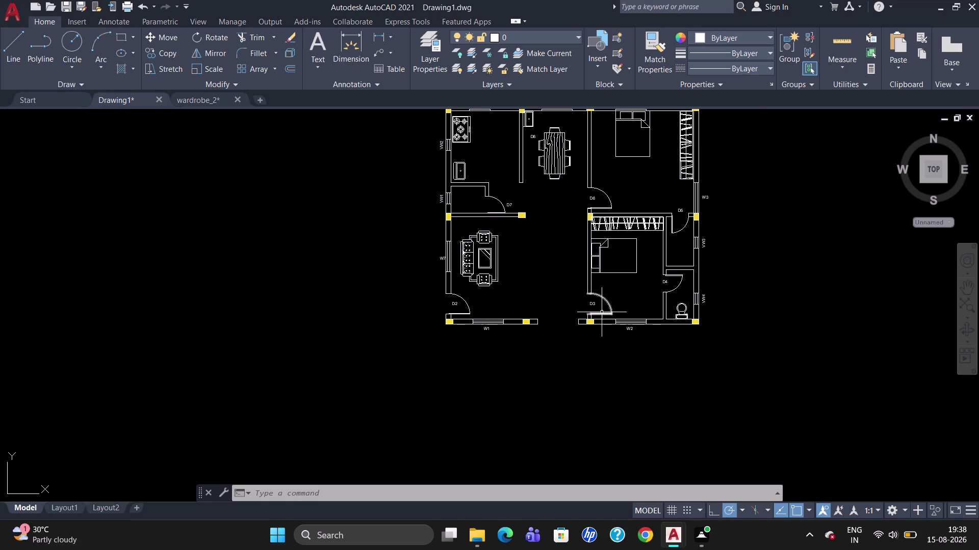
click(464, 298)
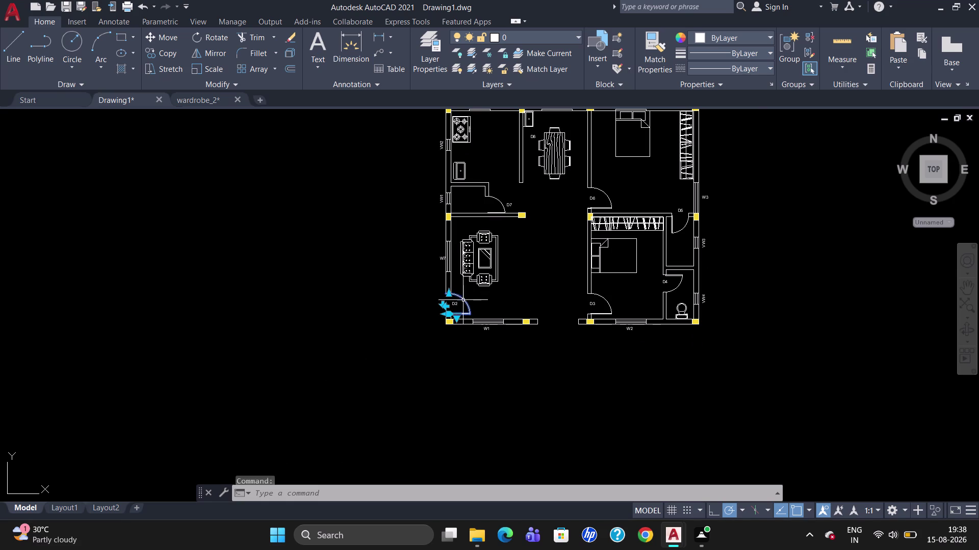
text(CO)
key(Return)
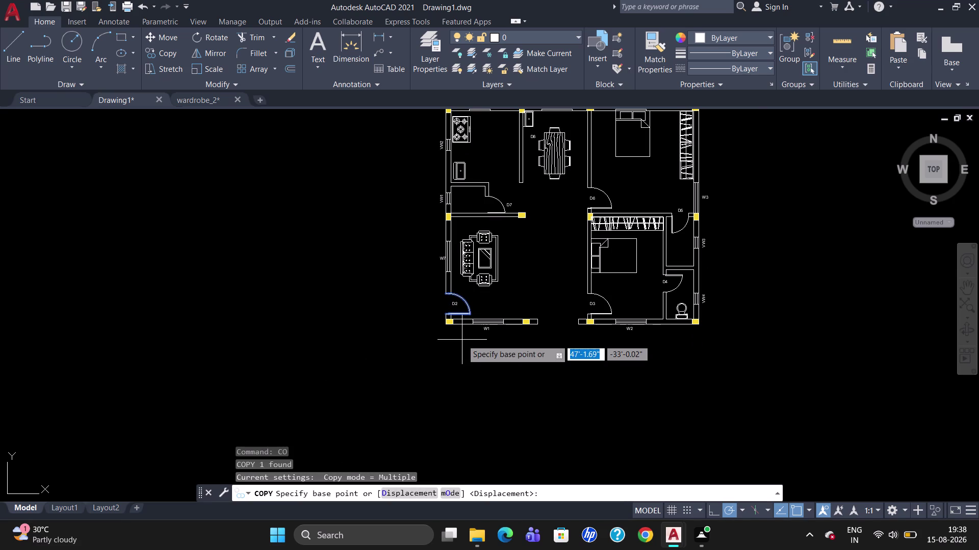
click(446, 314)
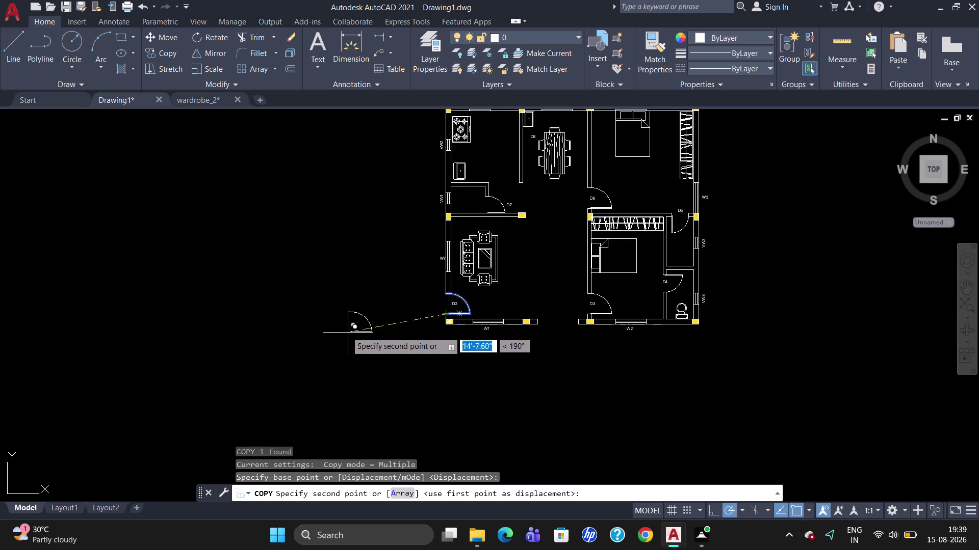
click(347, 331)
key(Escape)
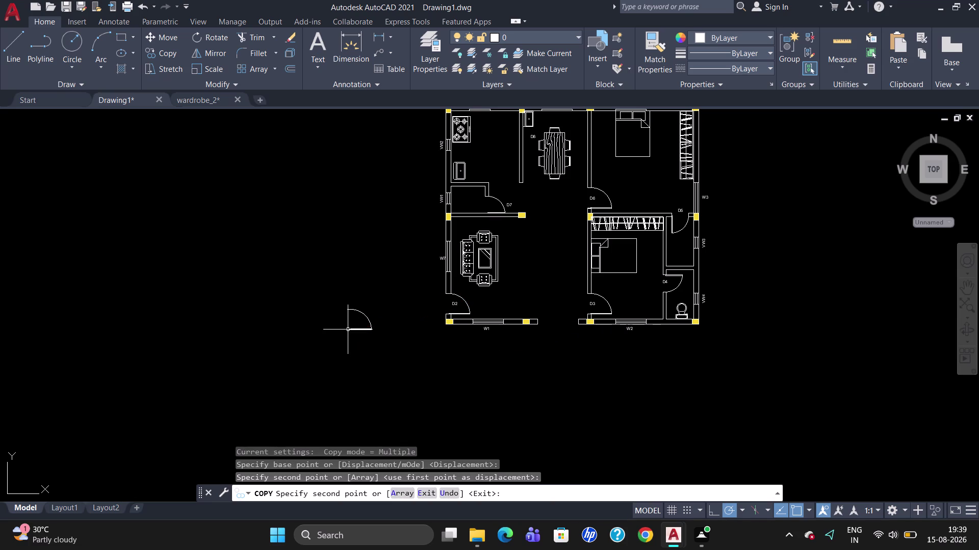
Rotate the door copy a quarter turn about its corner.
text(R)
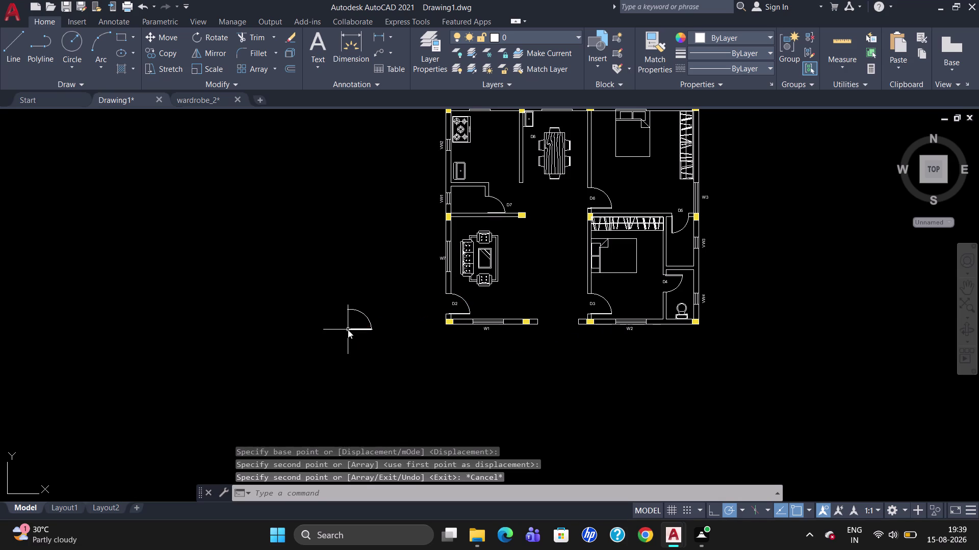
text(O)
key(Return)
click(348, 330)
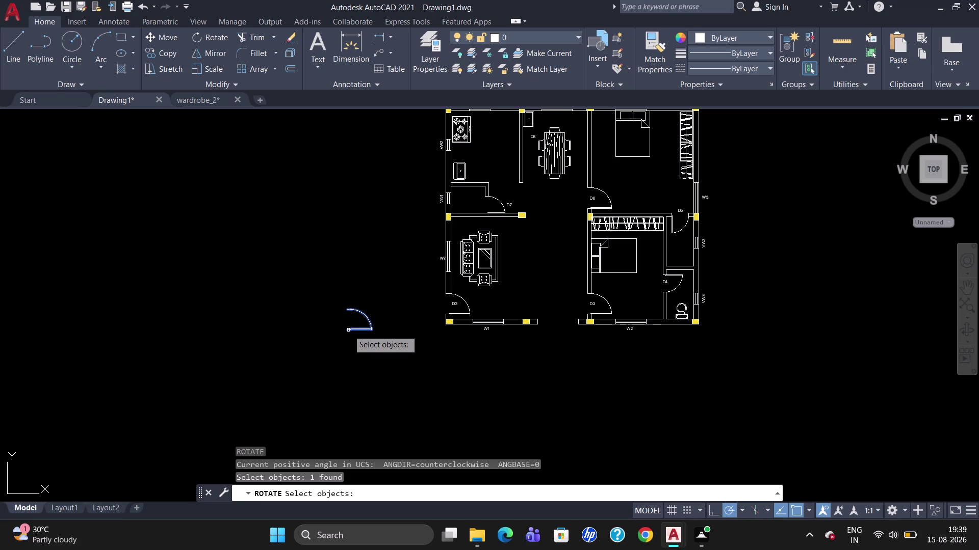
key(Return)
click(348, 330)
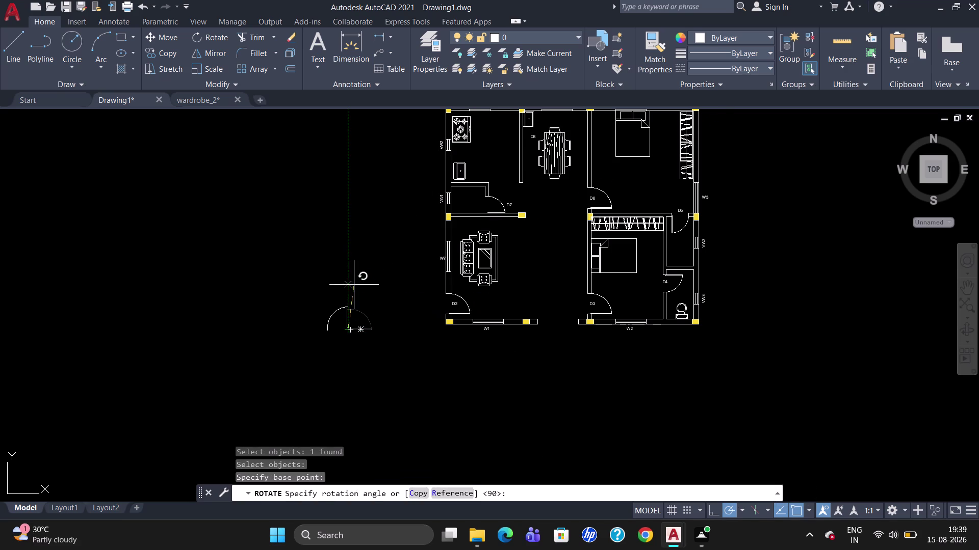
click(345, 277)
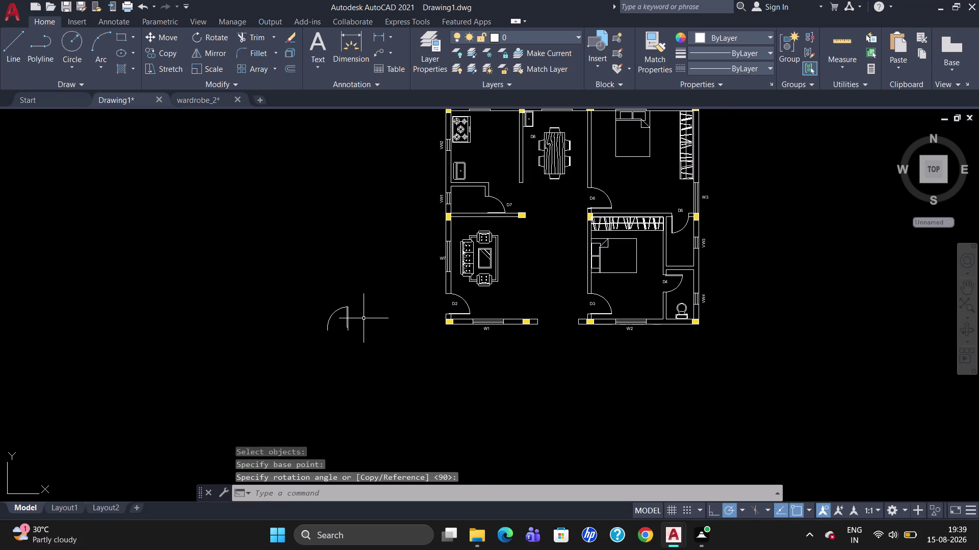
Mirror the rotated door and erase the original, keeping the flipped copy.
text(MI)
key(Return)
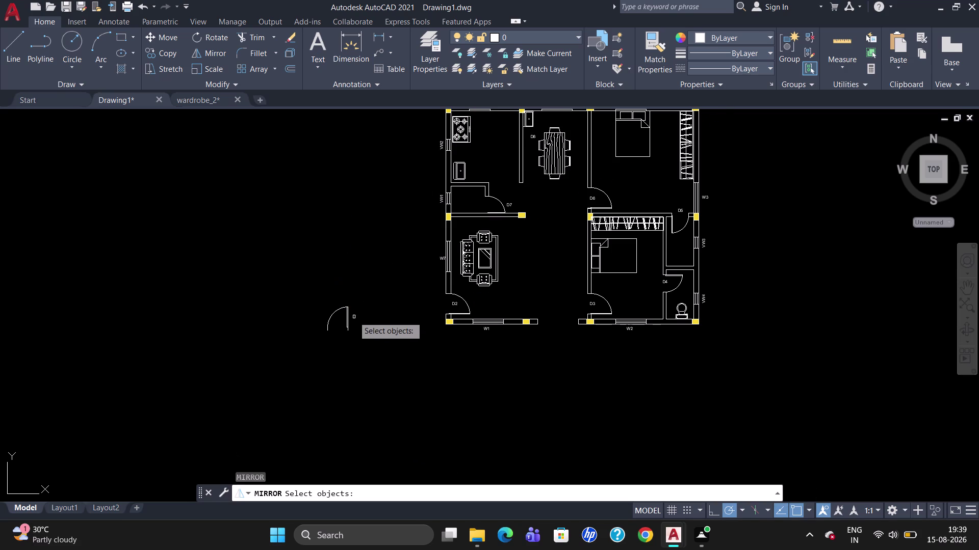
click(348, 319)
key(Return)
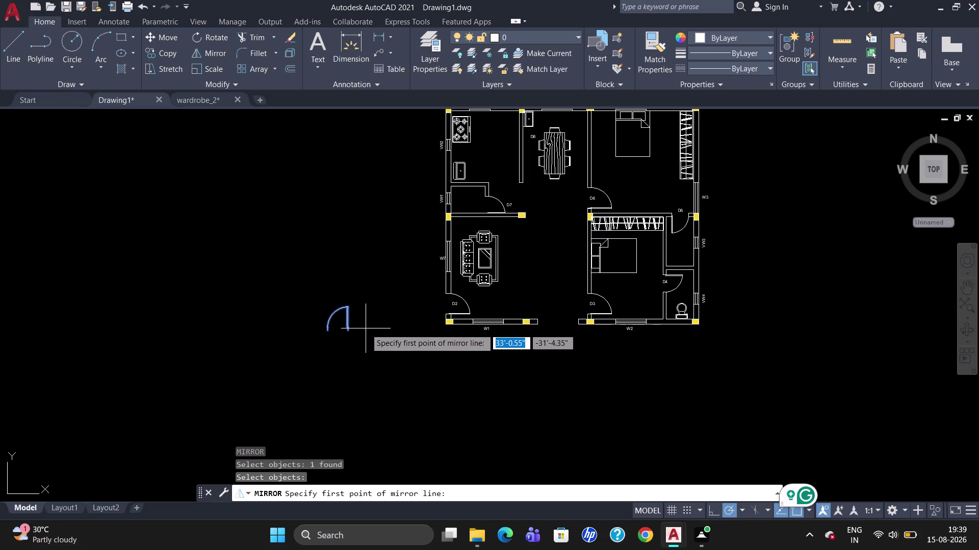
drag(369, 291, 364, 344)
click(364, 344)
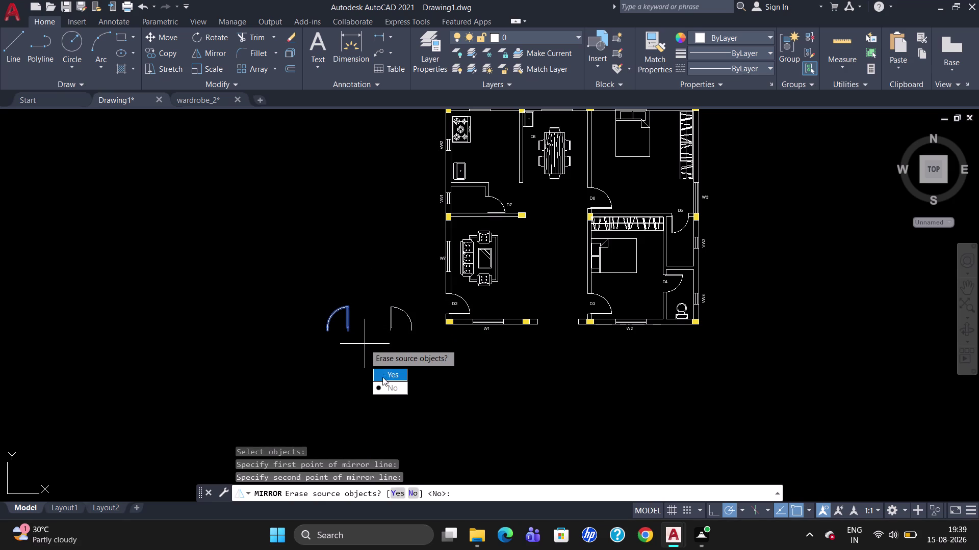
drag(384, 375, 365, 344)
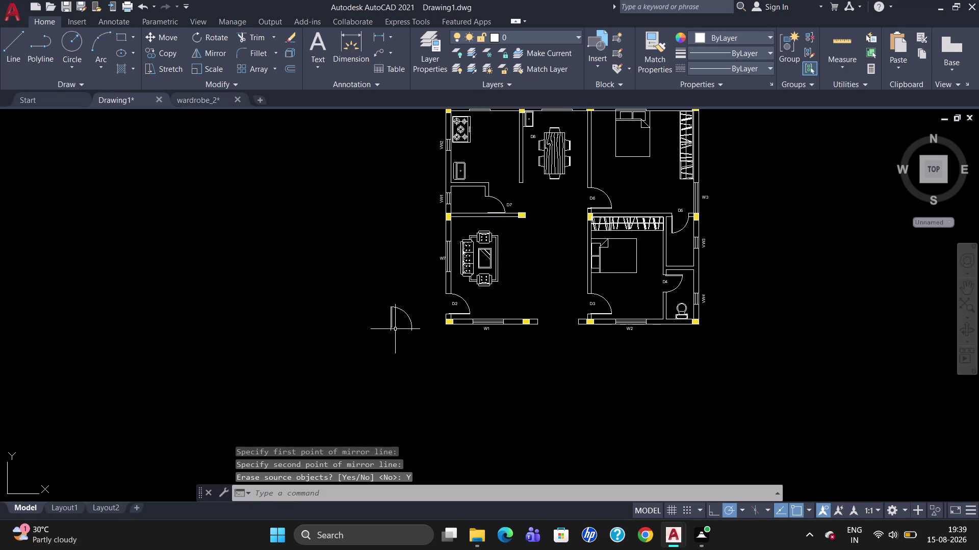
click(390, 324)
Move the new door into the bottom wall gap between W1 and W2.
scroll(up, 3)
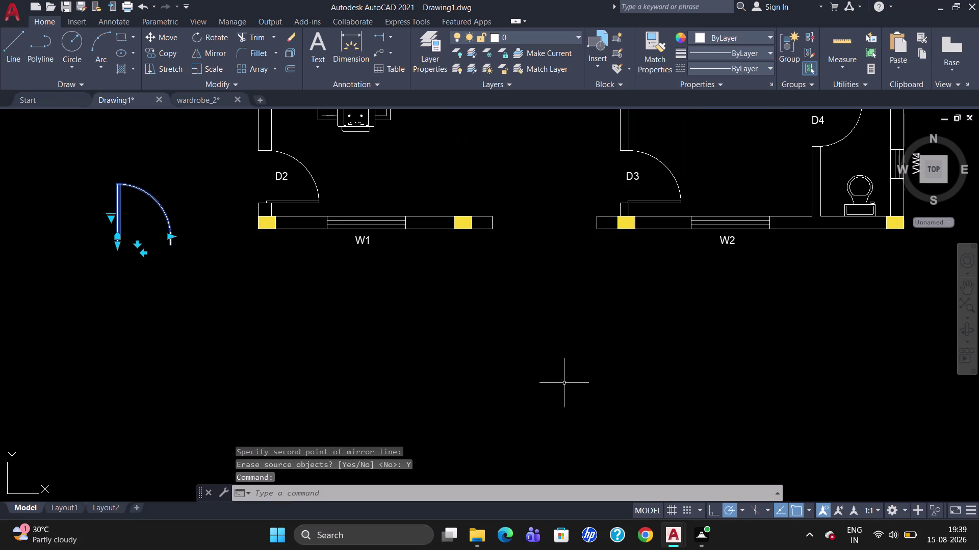
scroll(down, 3)
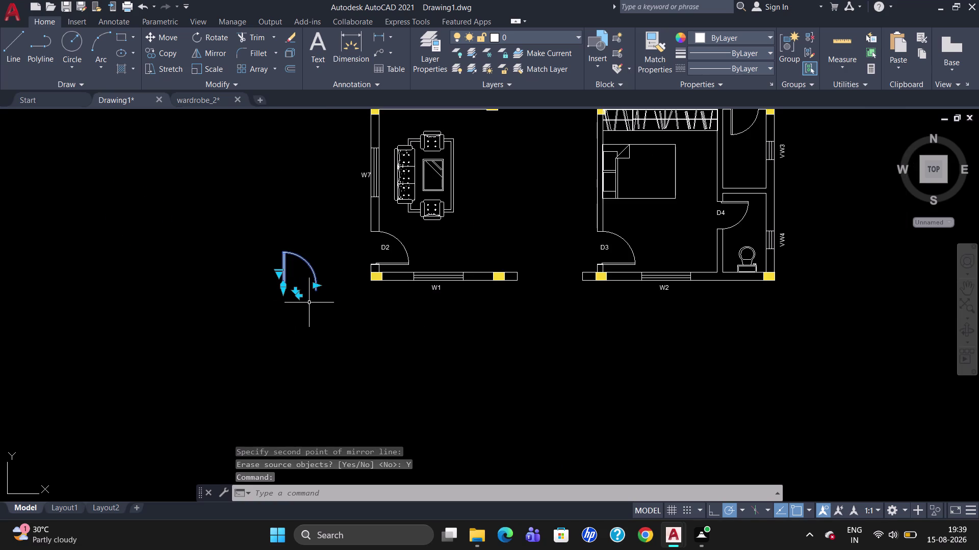
key(m)
key(Return)
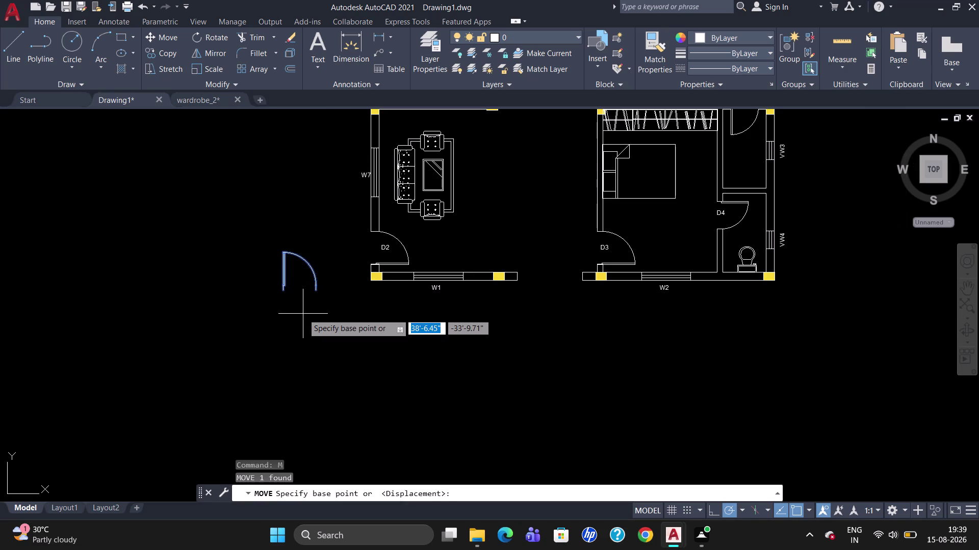
click(313, 289)
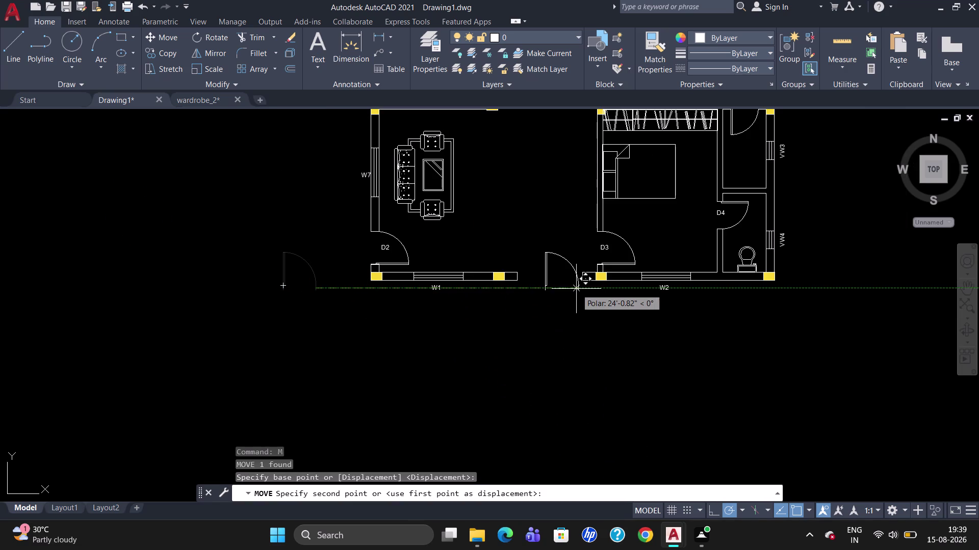
scroll(up, 3)
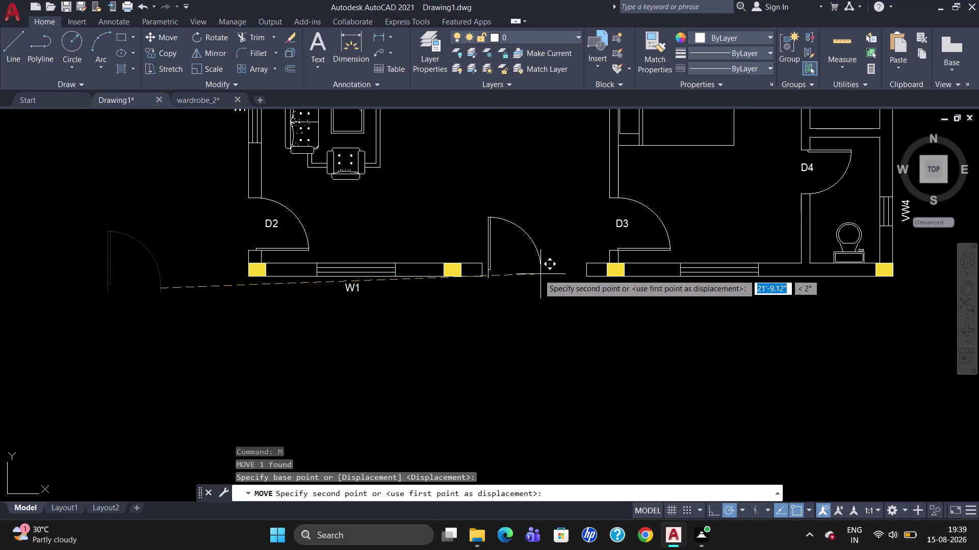
scroll(up, 3)
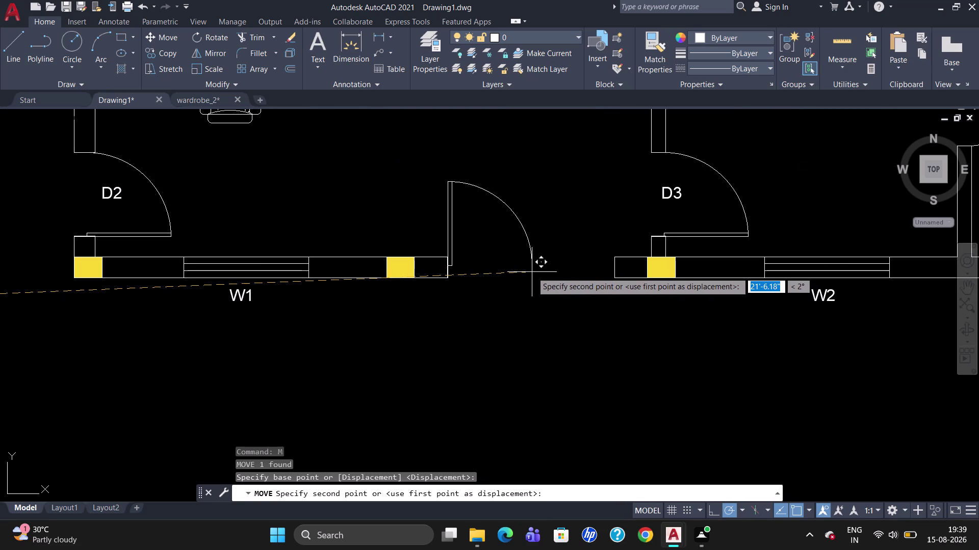
click(531, 271)
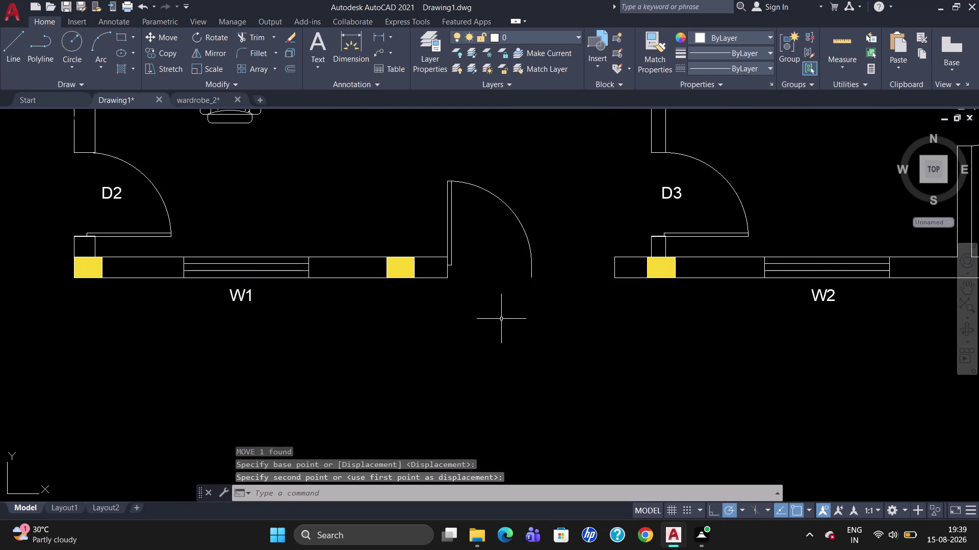
Start mirroring the relocated door, then cancel the misaligned attempt.
click(448, 247)
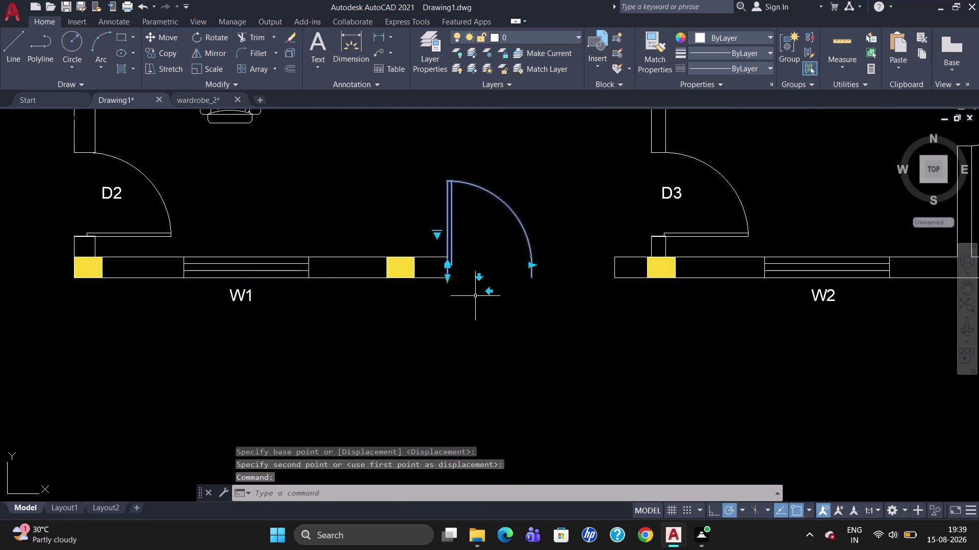
key(m)
key(i)
key(Return)
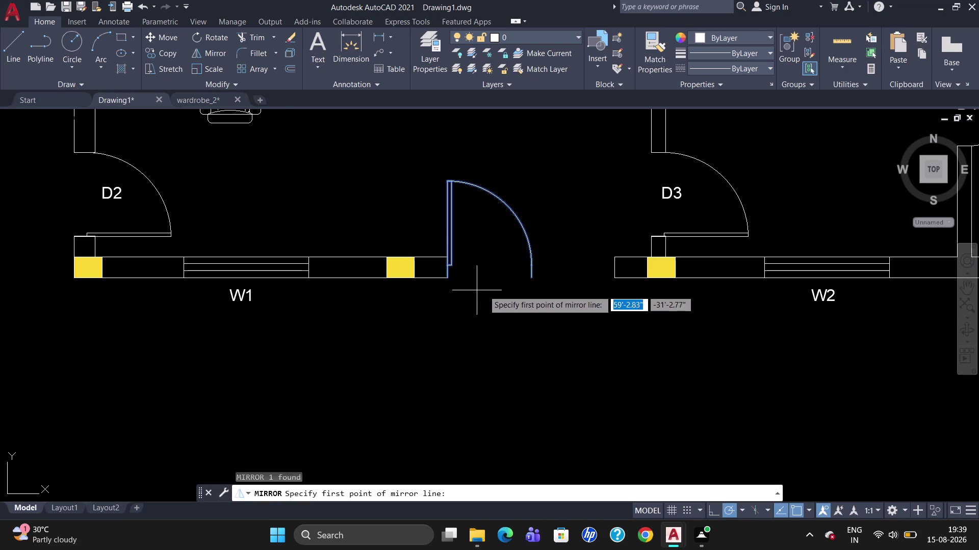
click(526, 278)
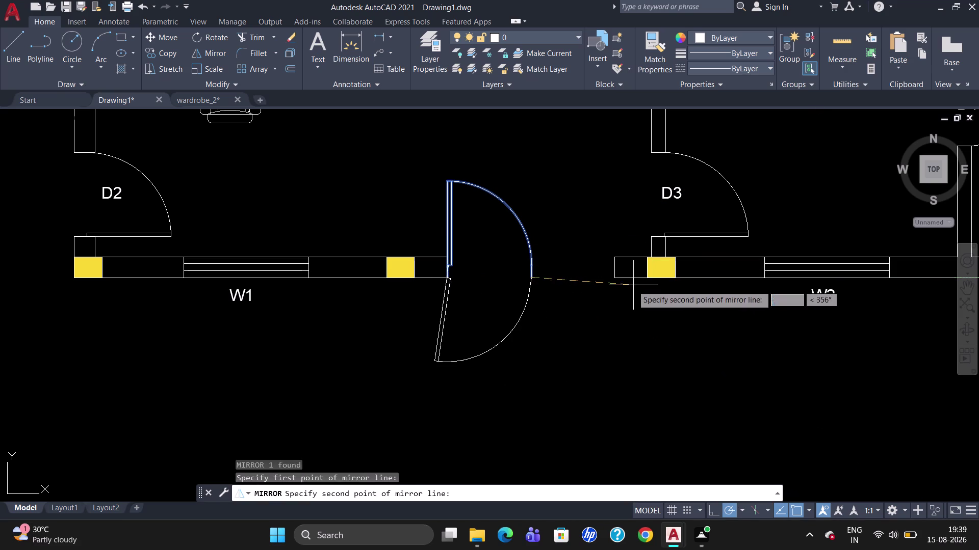
key(Escape)
Mirror the door about a vertical line at W2's left end, keeping the original.
text(MI)
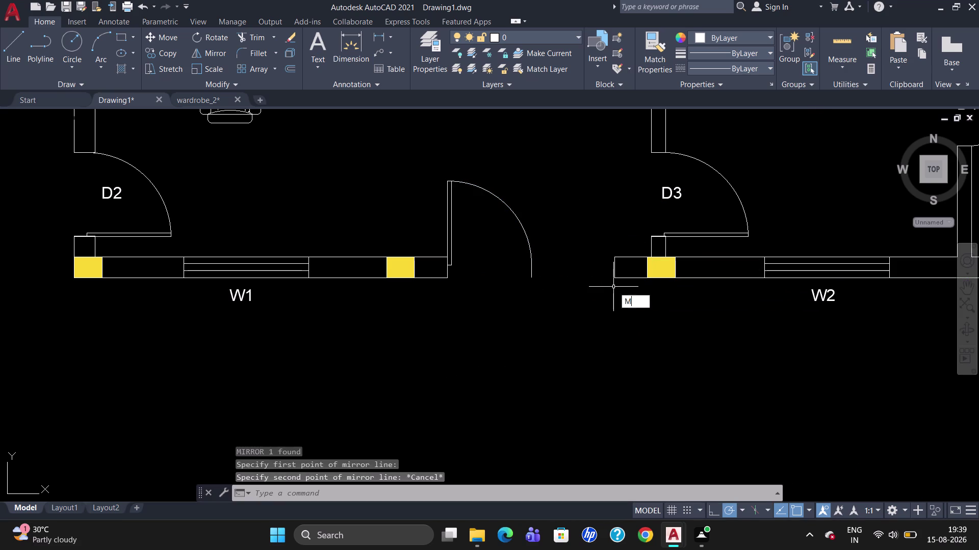
key(Return)
click(530, 242)
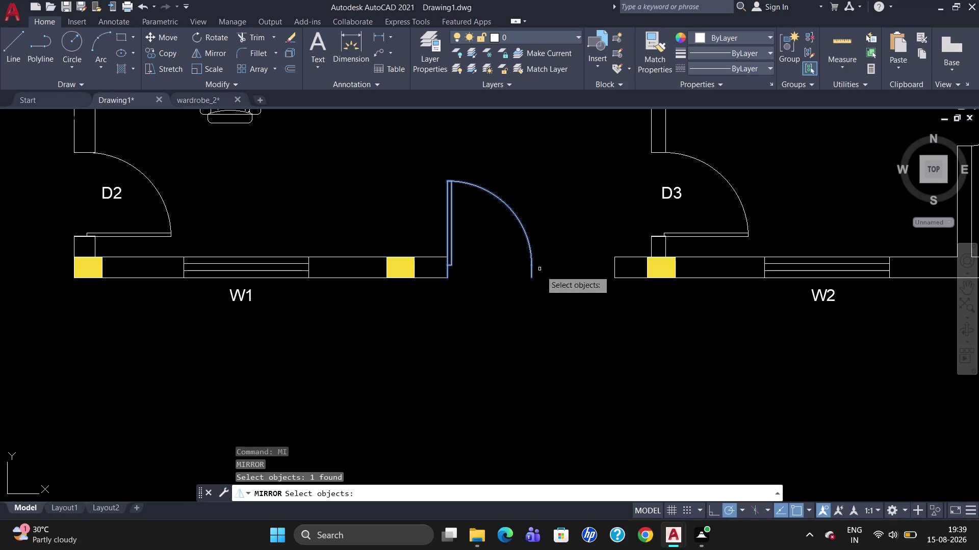
key(Return)
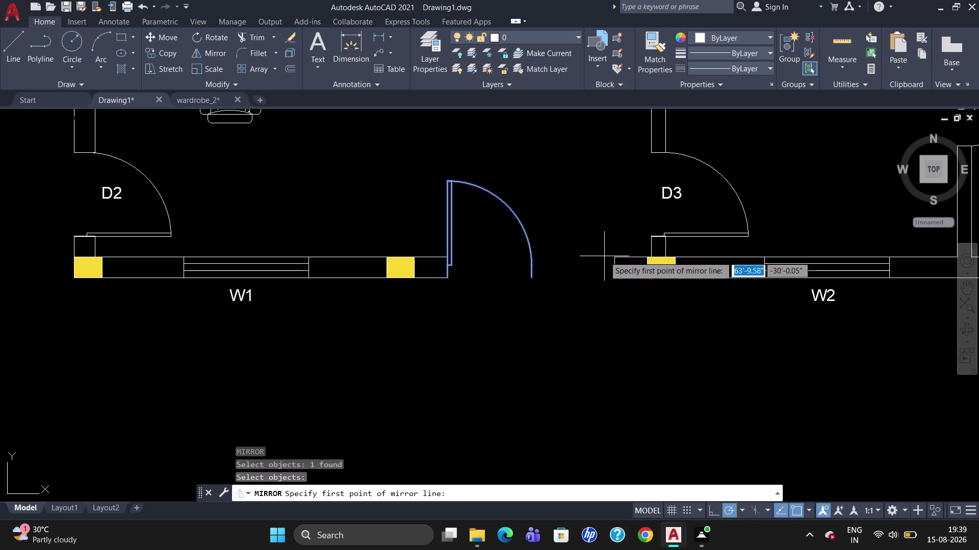
click(611, 261)
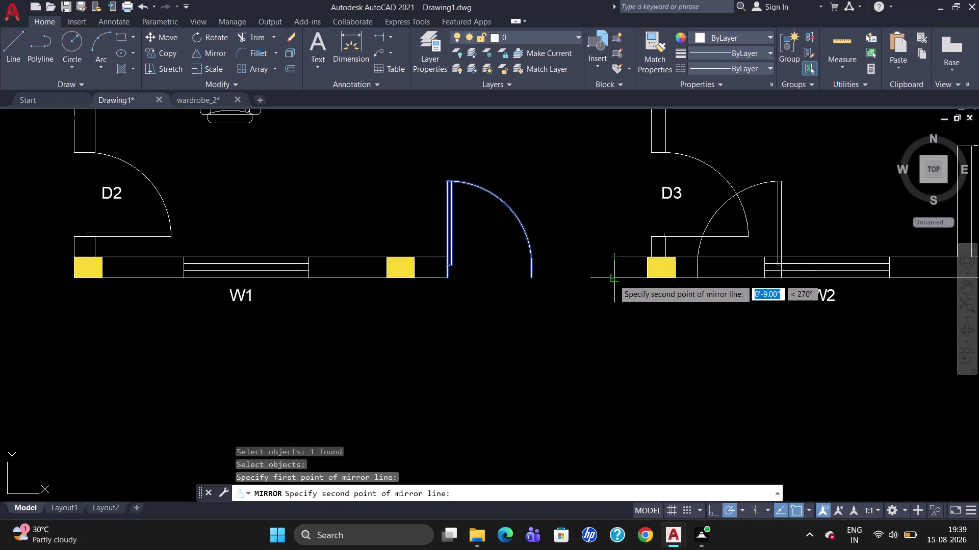
click(613, 280)
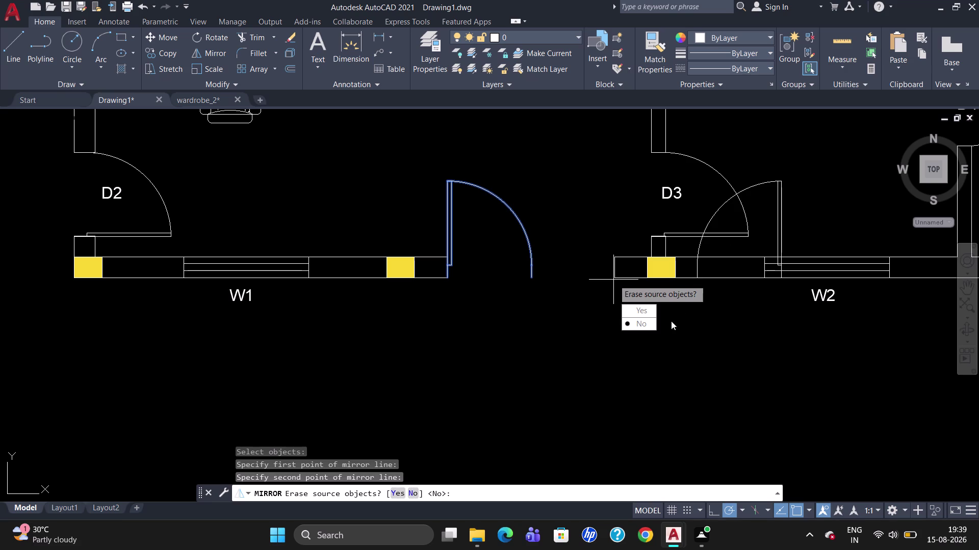
drag(630, 327, 613, 280)
key(m)
key(Return)
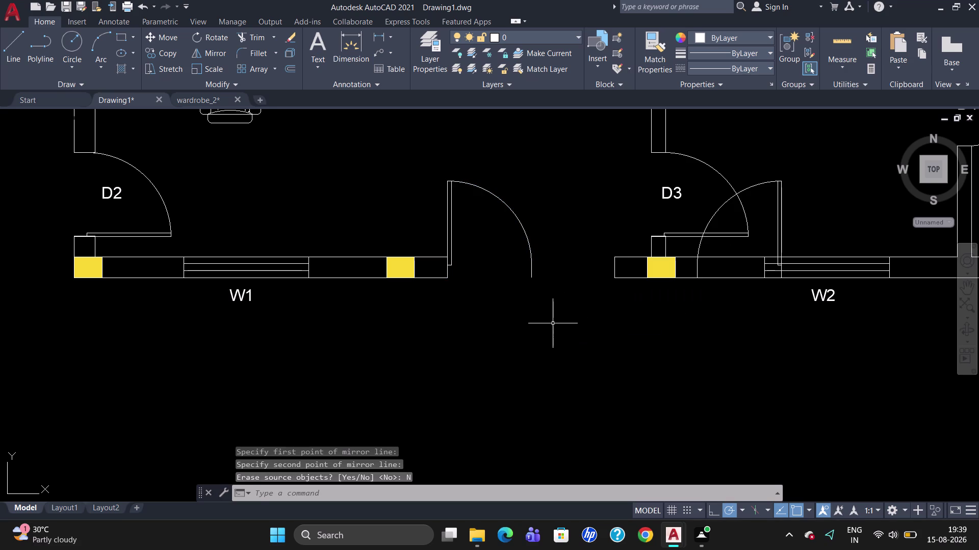
click(721, 205)
Move the mirrored door leaf into the W1–W2 opening.
key(Return)
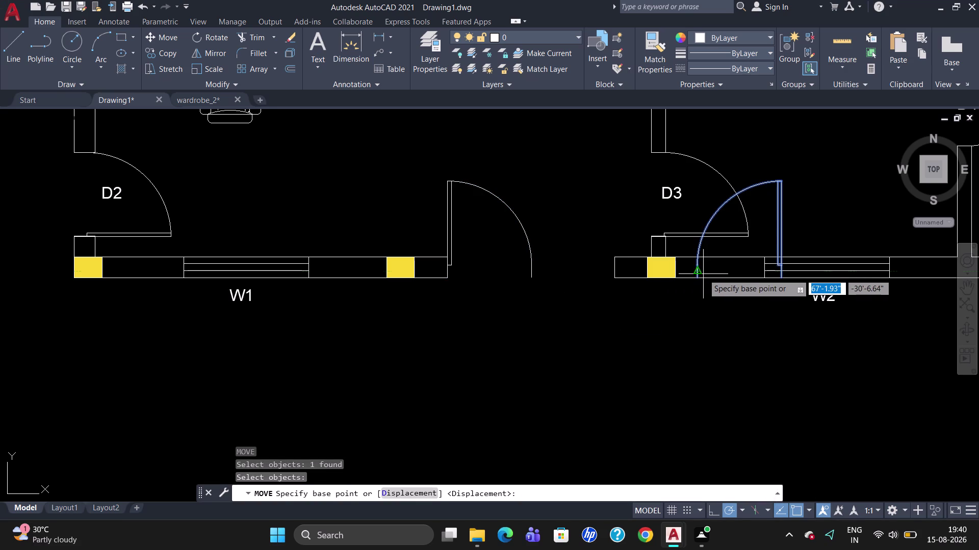
scroll(up, 3)
click(700, 281)
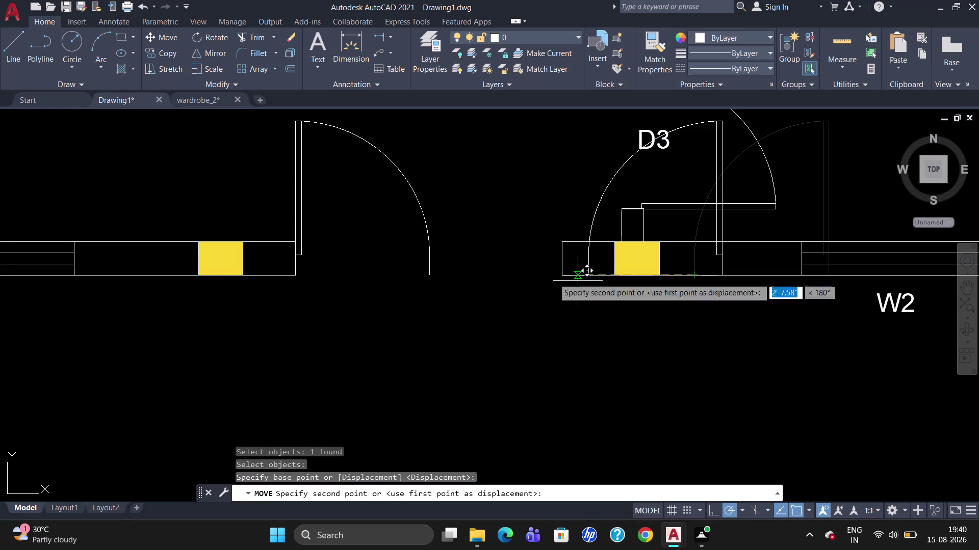
click(428, 275)
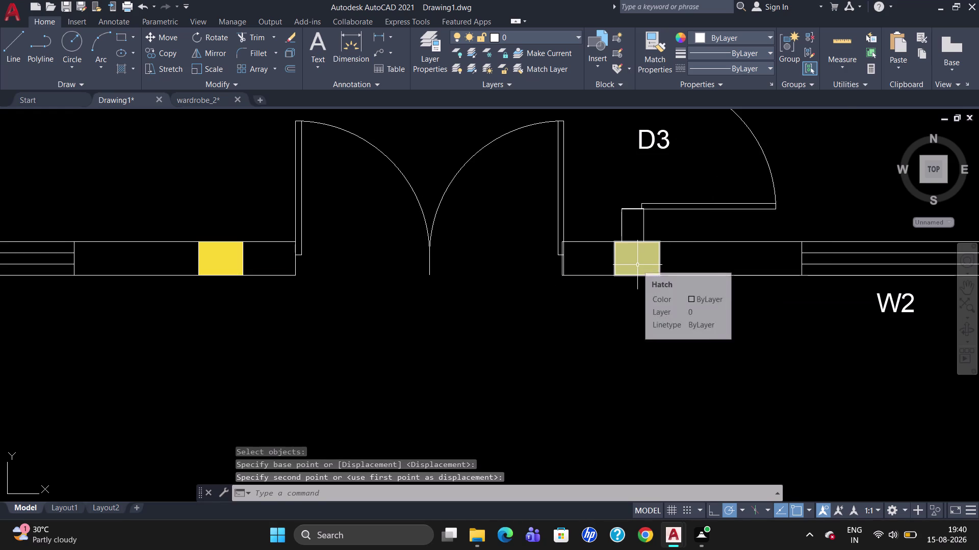
Delete the right-hand door leaf, leaving a single swing door.
scroll(up, 3)
scroll(down, 3)
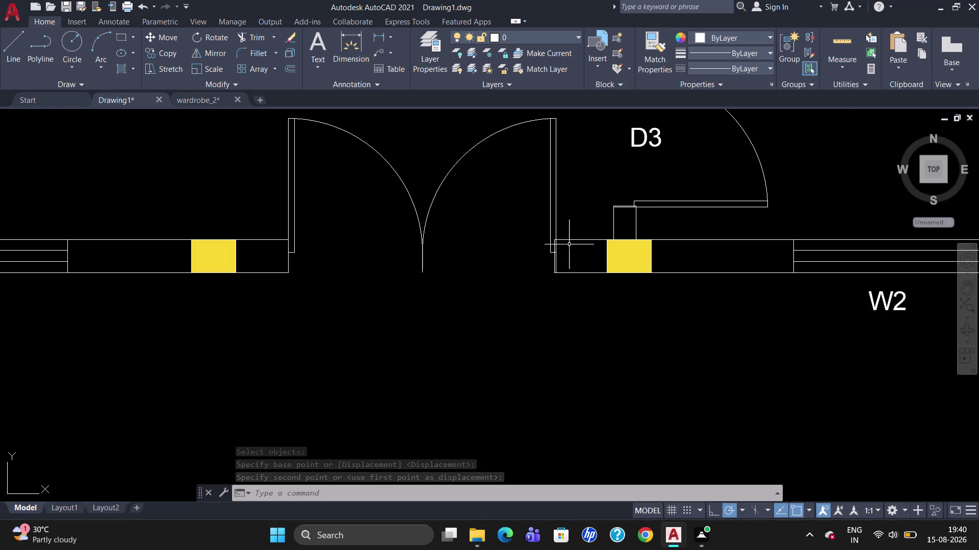
click(552, 225)
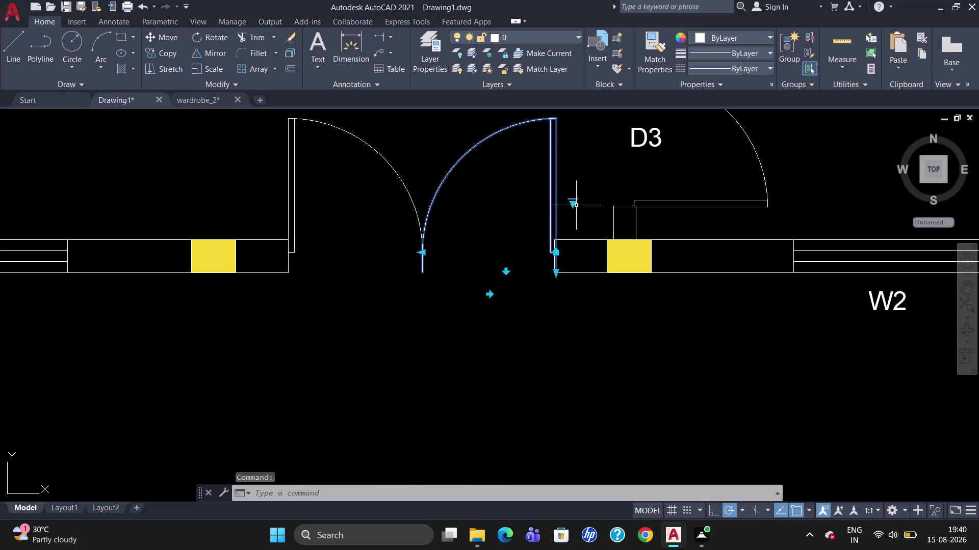
key(Delete)
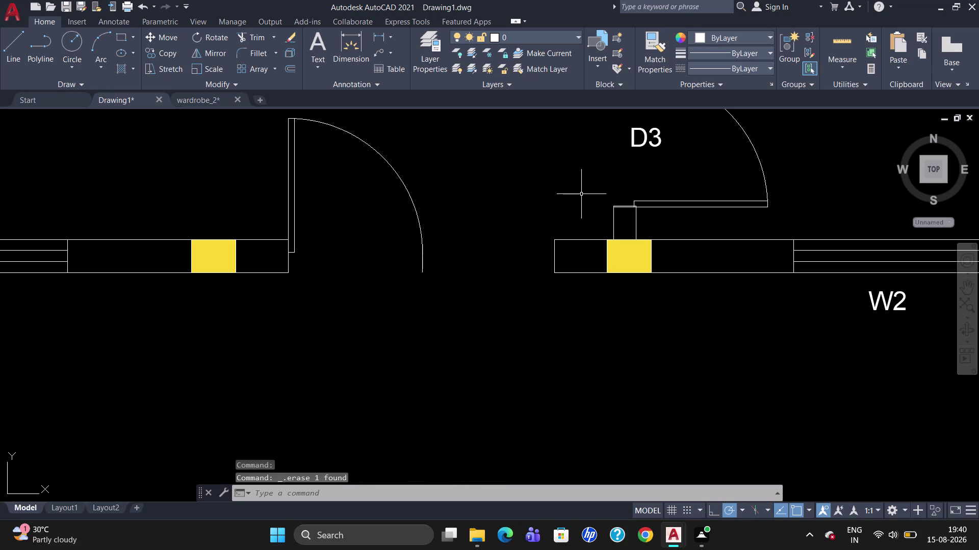
scroll(down, 3)
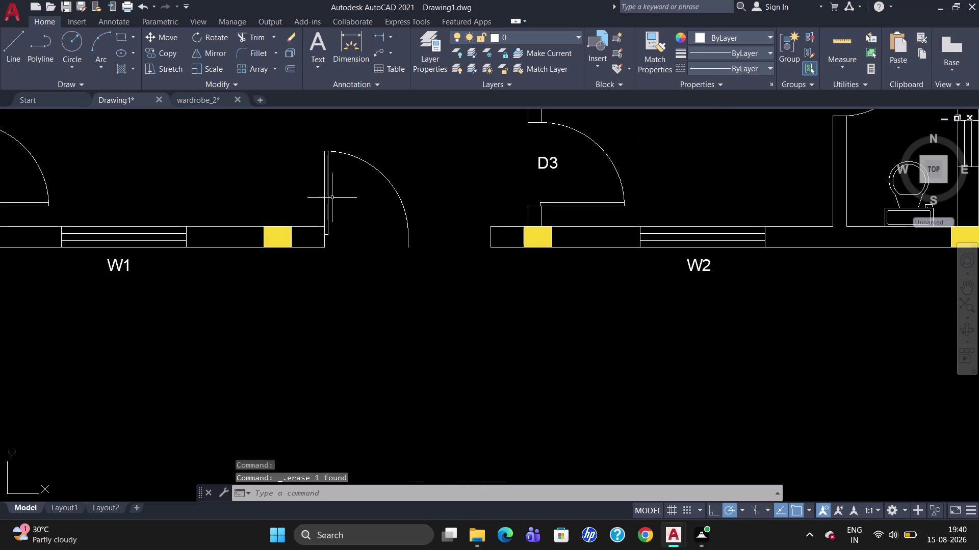
click(324, 202)
Copy the entrance door leaf with CO into the empty space below the plan.
scroll(down, 3)
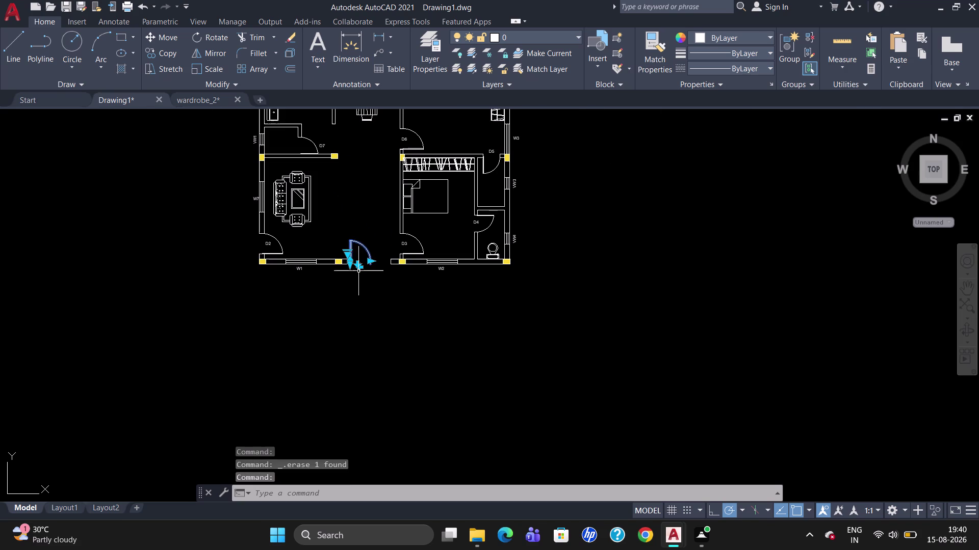
text(CO)
key(Return)
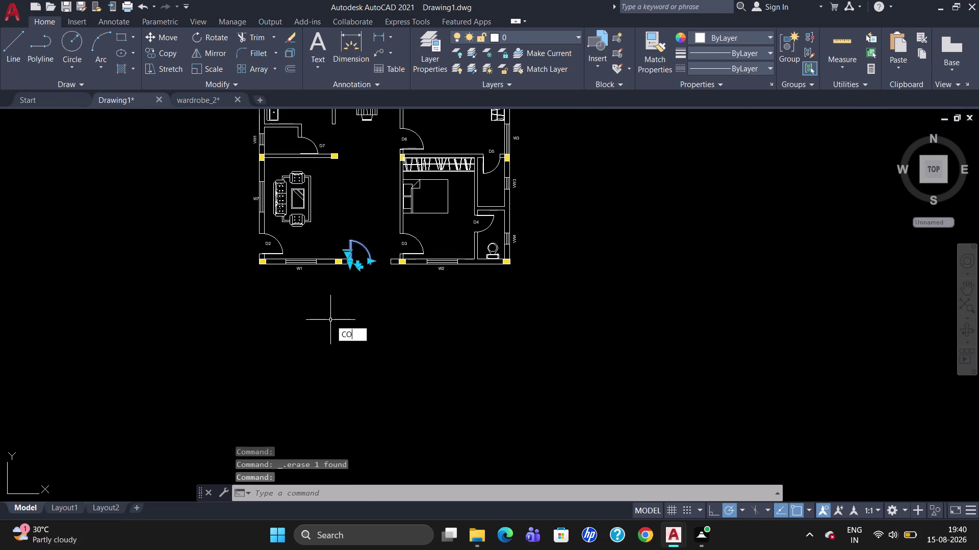
click(352, 268)
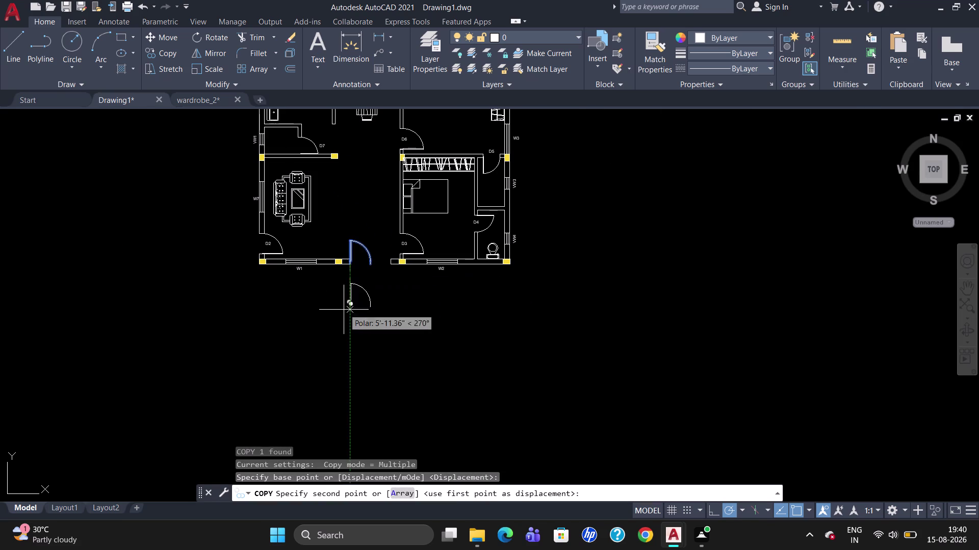
click(340, 326)
key(Escape)
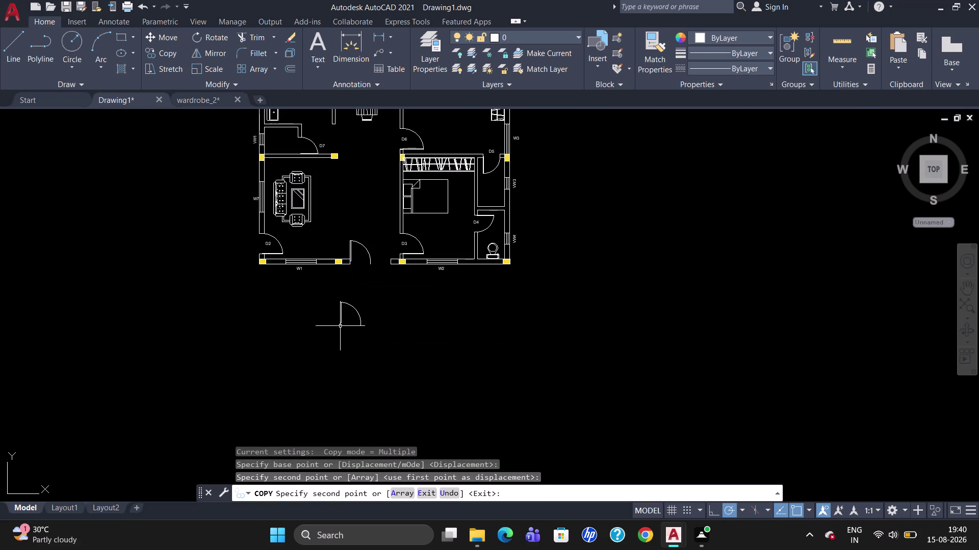
click(338, 315)
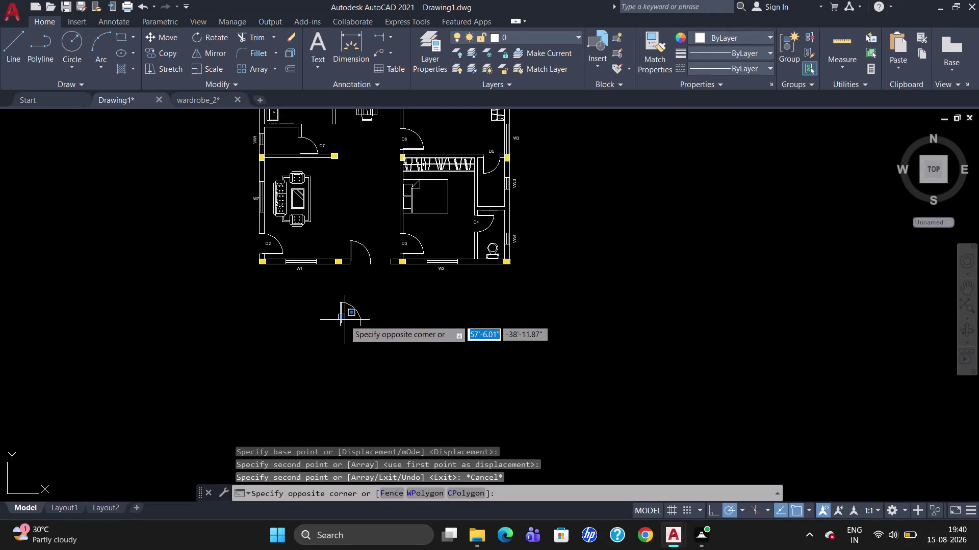
click(341, 318)
click(340, 316)
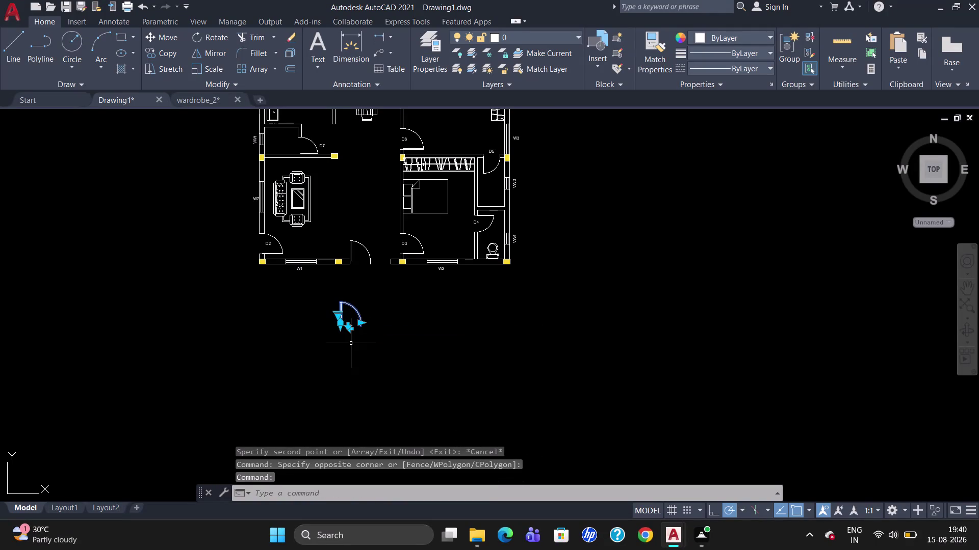
Mirror the copied leaf about a vertical line and erase the unmirrored copy.
text(MI)
key(Return)
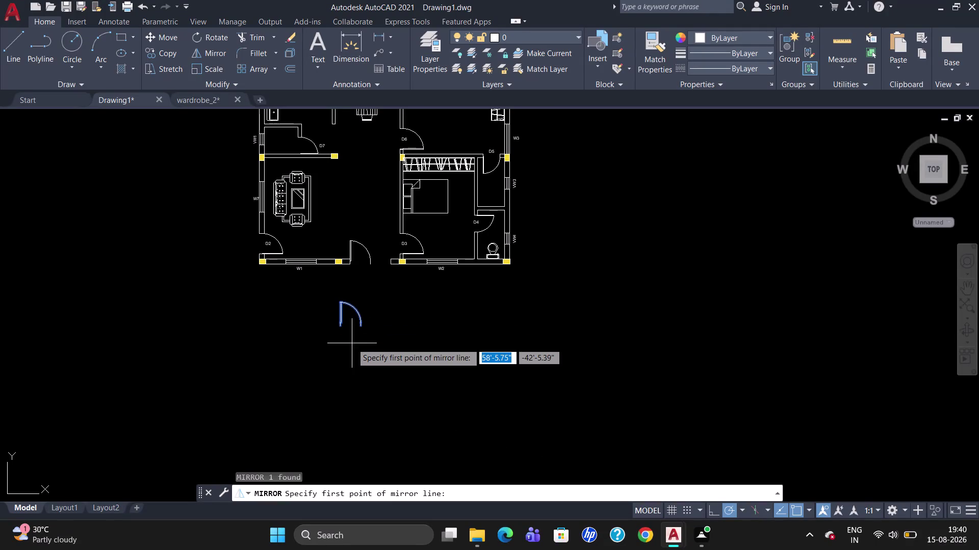
drag(383, 294, 383, 321)
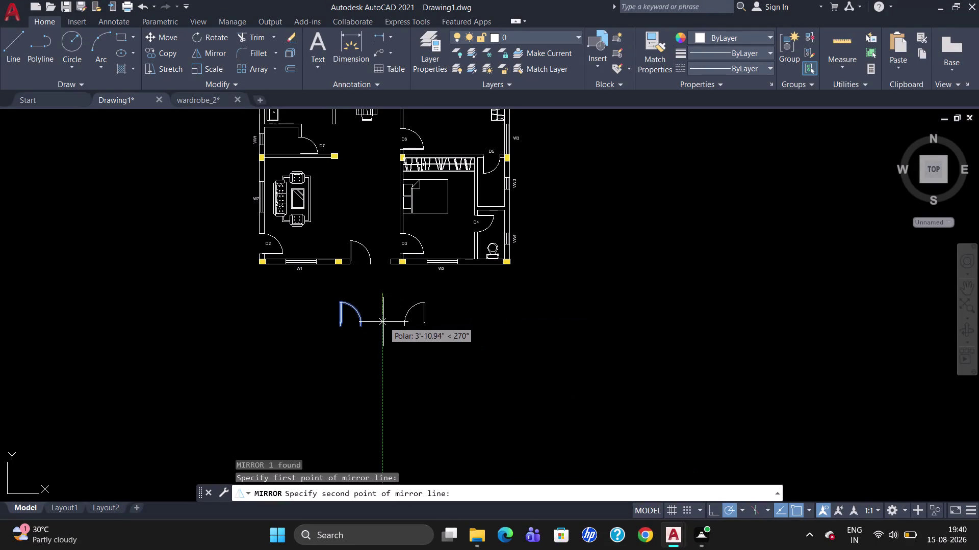
drag(383, 321, 380, 341)
click(380, 340)
drag(396, 386, 380, 340)
drag(370, 305, 338, 336)
key(Delete)
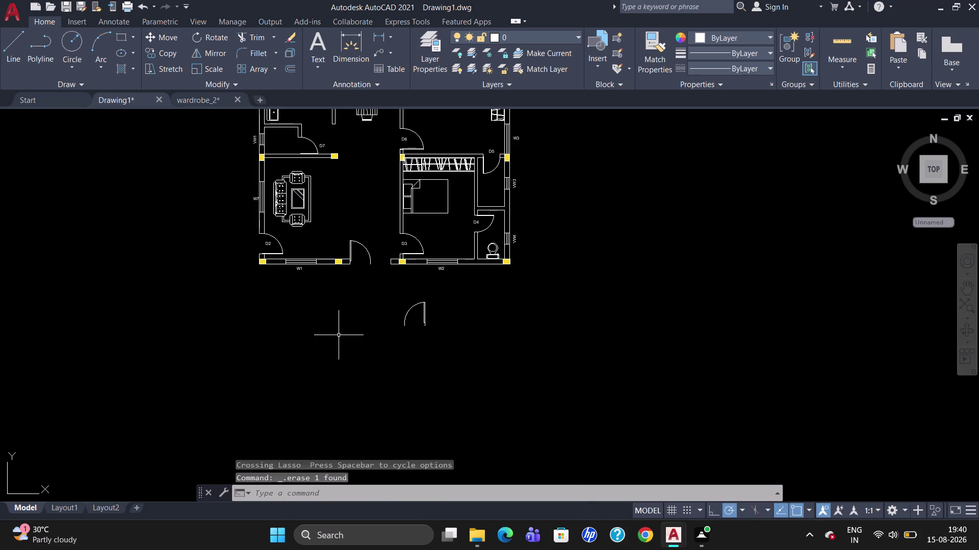
scroll(up, 3)
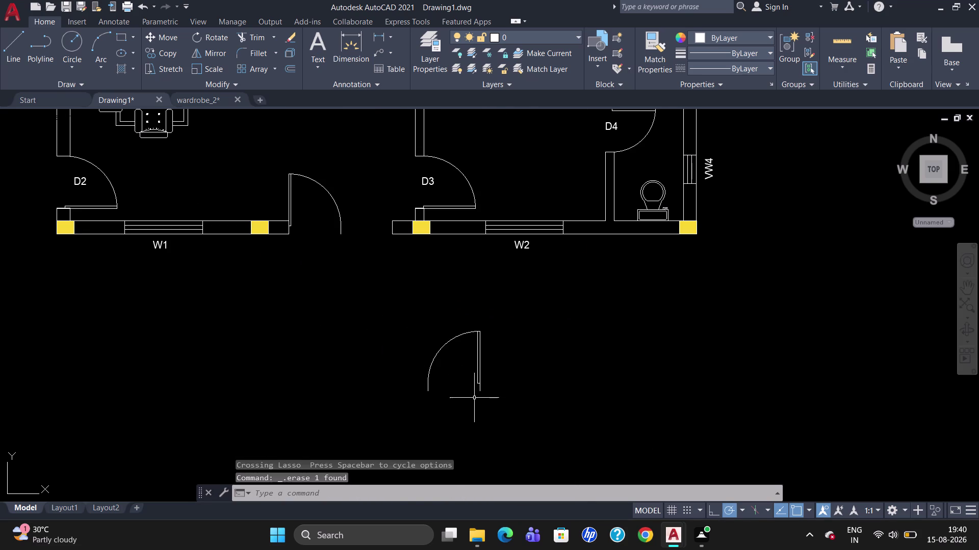
Move the mirrored leaf from below the plan into the entrance opening.
key(m)
key(Return)
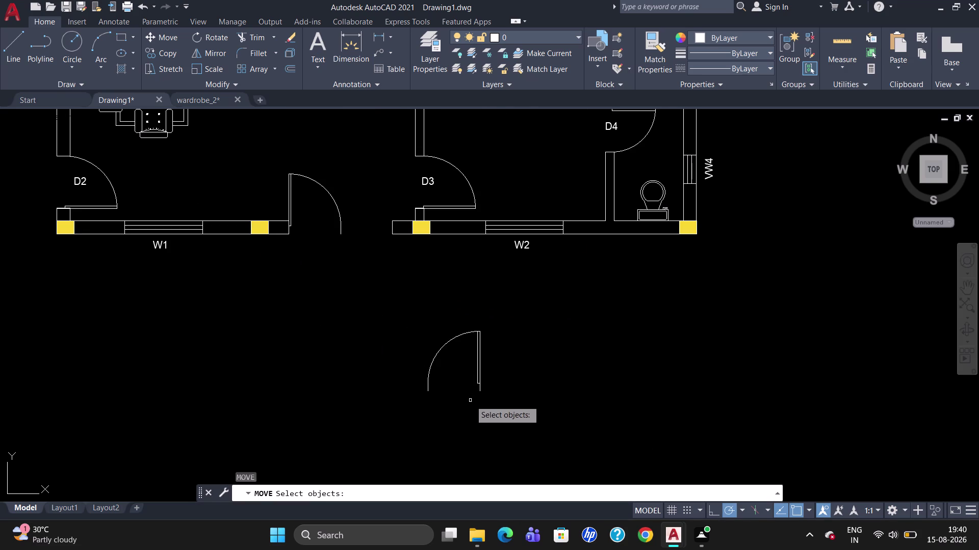
click(480, 382)
key(Return)
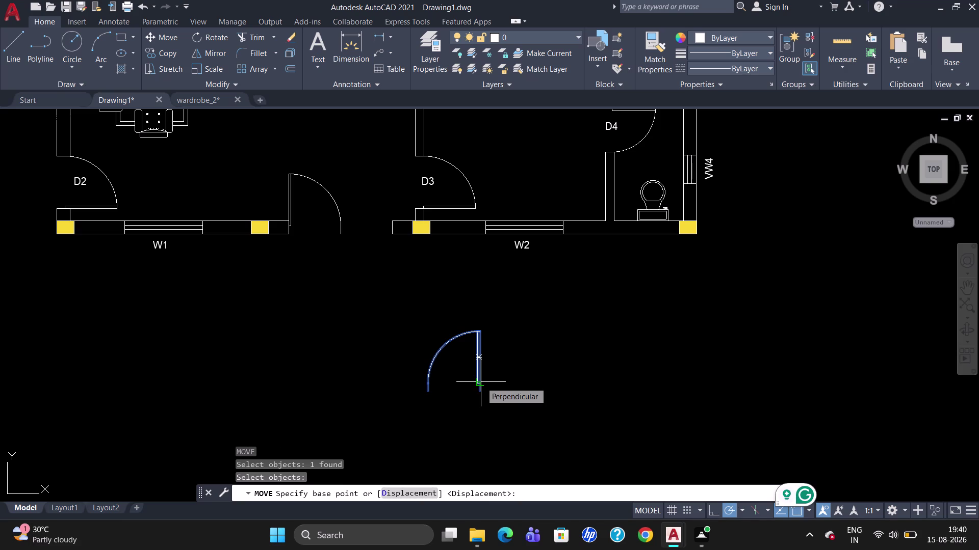
click(480, 401)
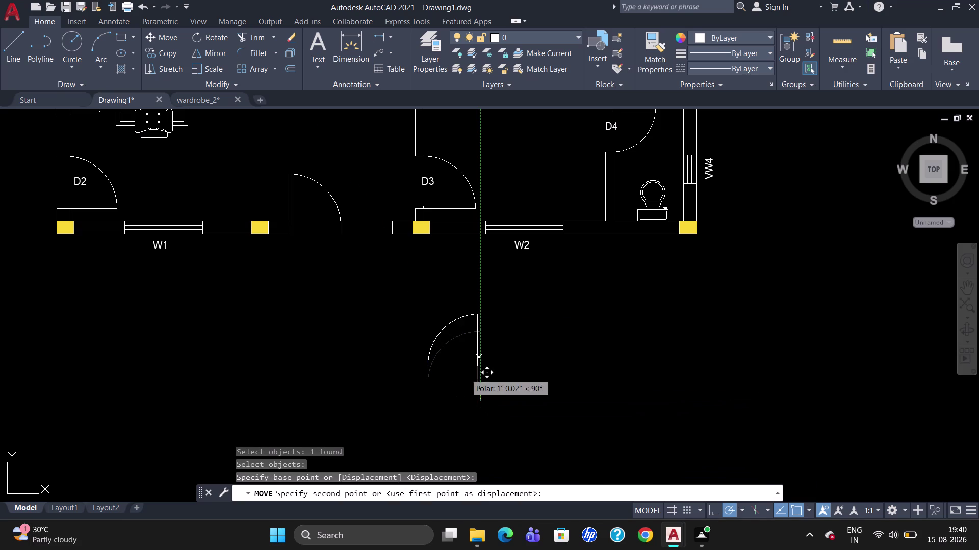
scroll(up, 3)
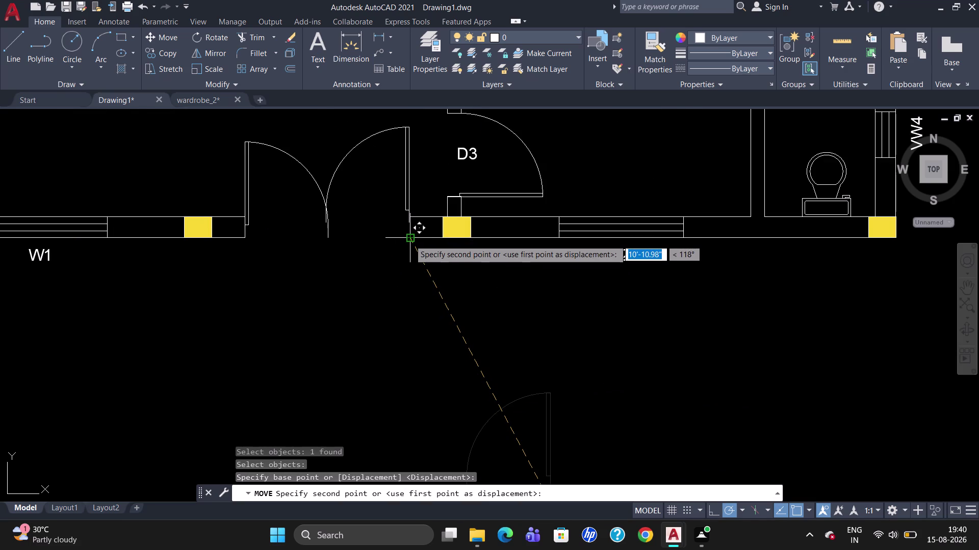
click(410, 242)
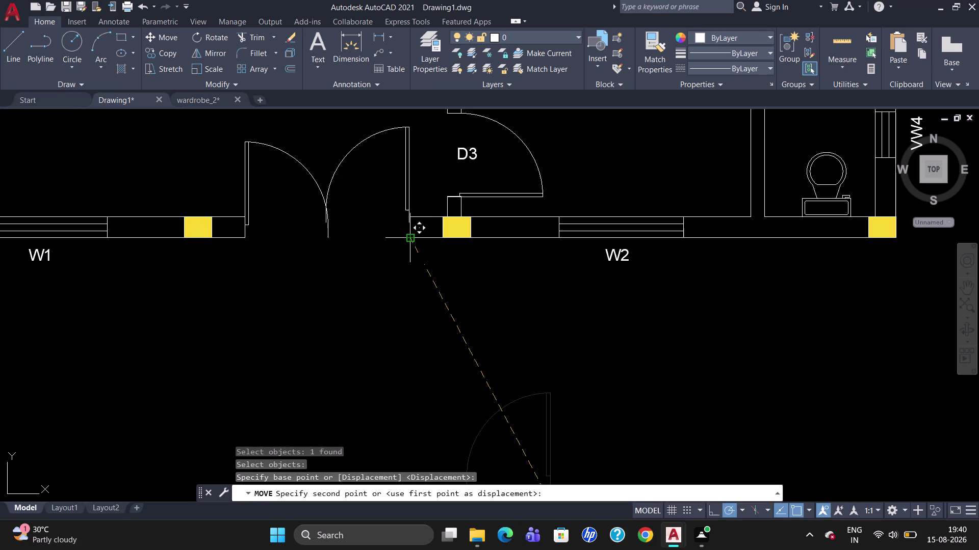
click(404, 198)
Shift the placed leaf down against the wall end.
key(m)
key(Return)
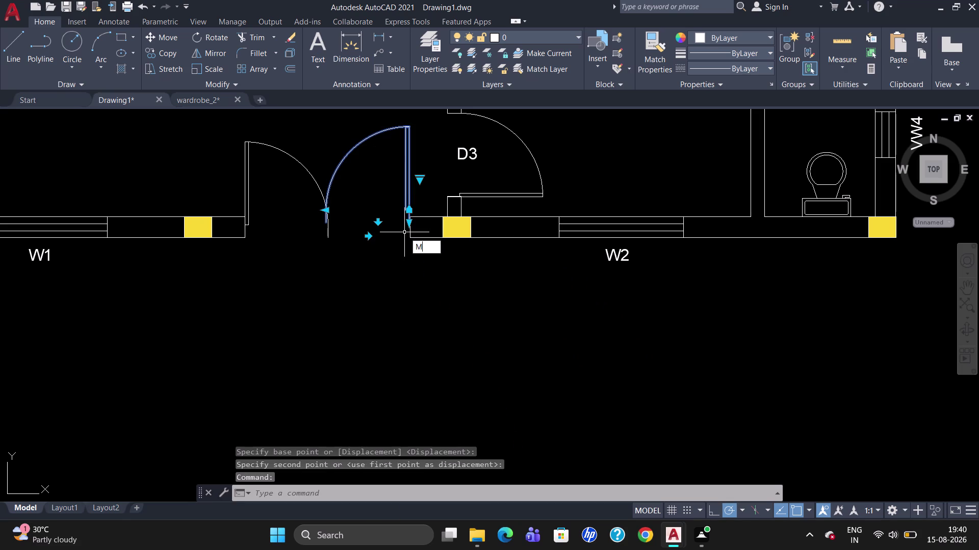
click(412, 223)
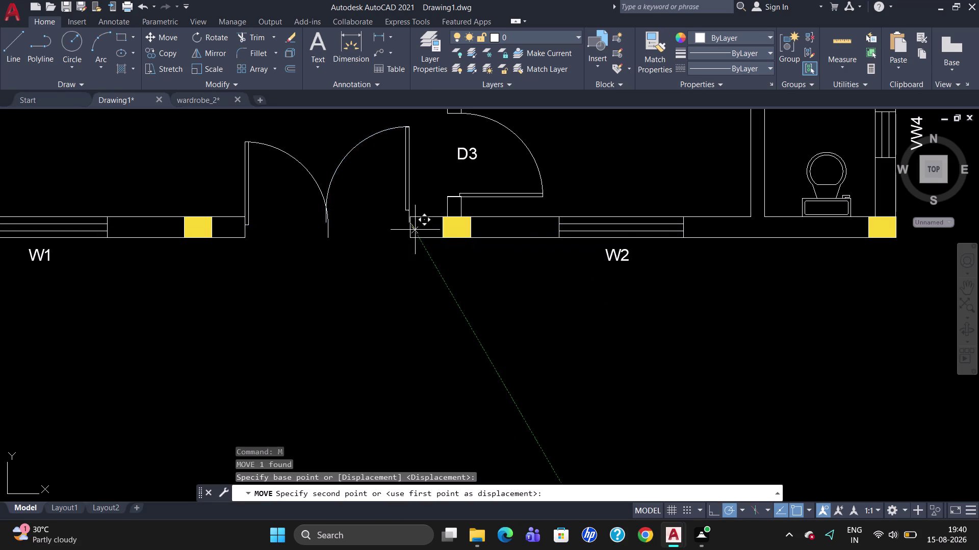
click(412, 241)
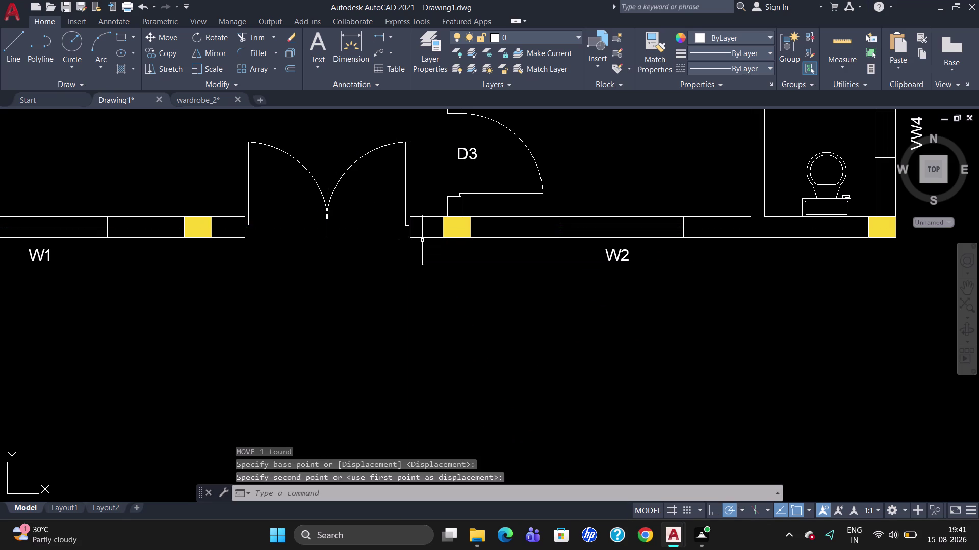
scroll(up, 3)
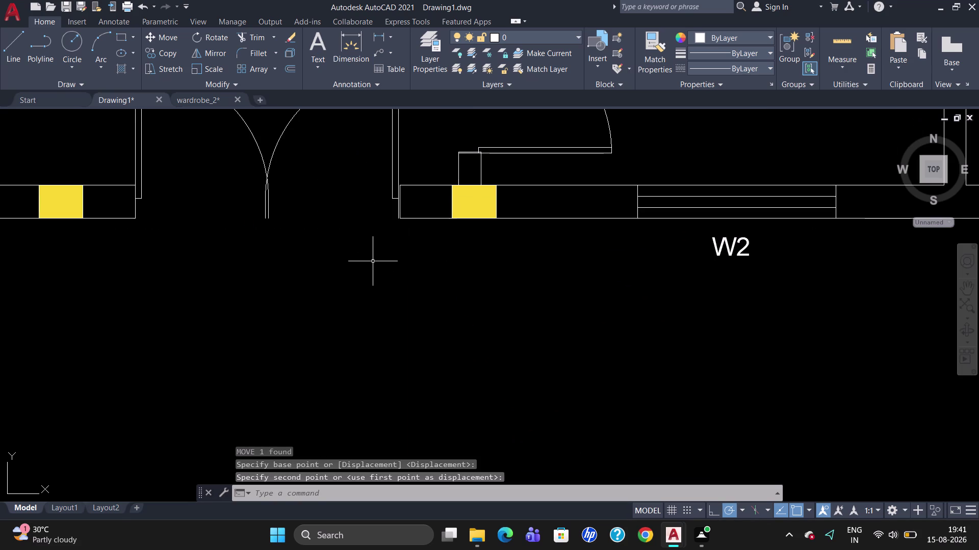
Nudge the leaf to line it up with the wall, completing the double door.
key(m)
key(Return)
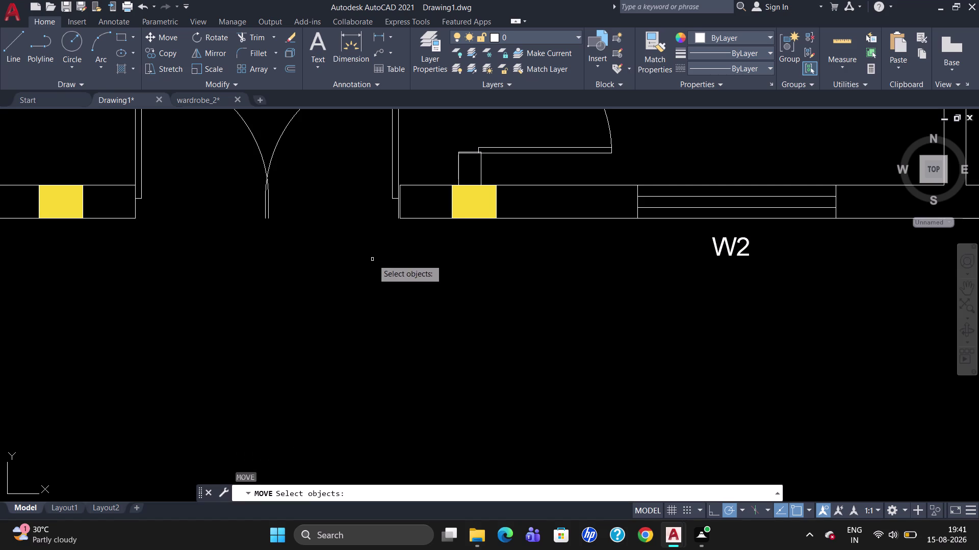
click(393, 193)
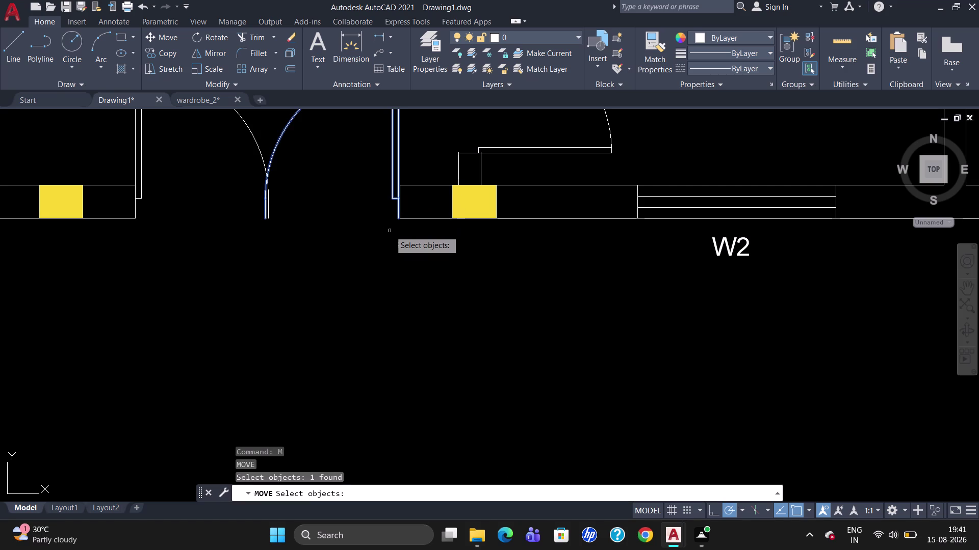
key(Return)
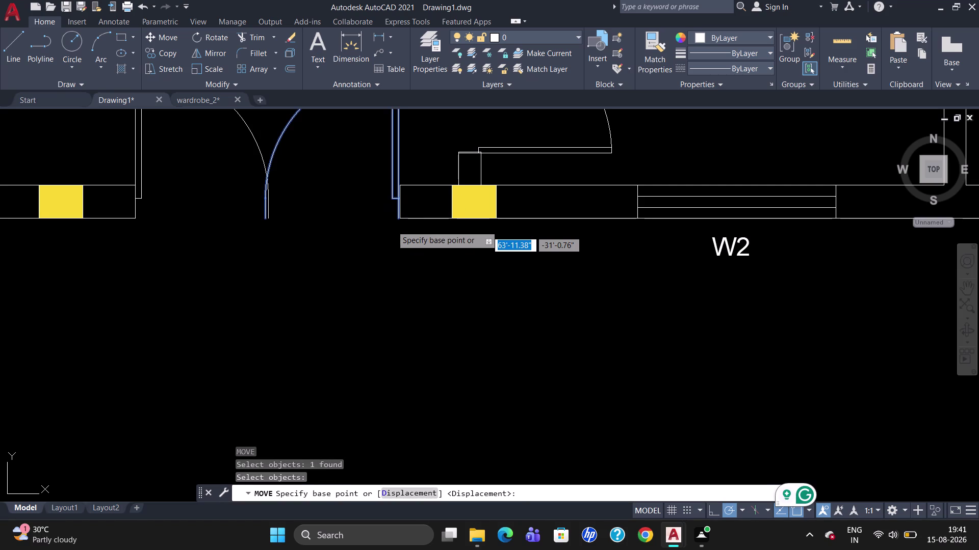
click(397, 217)
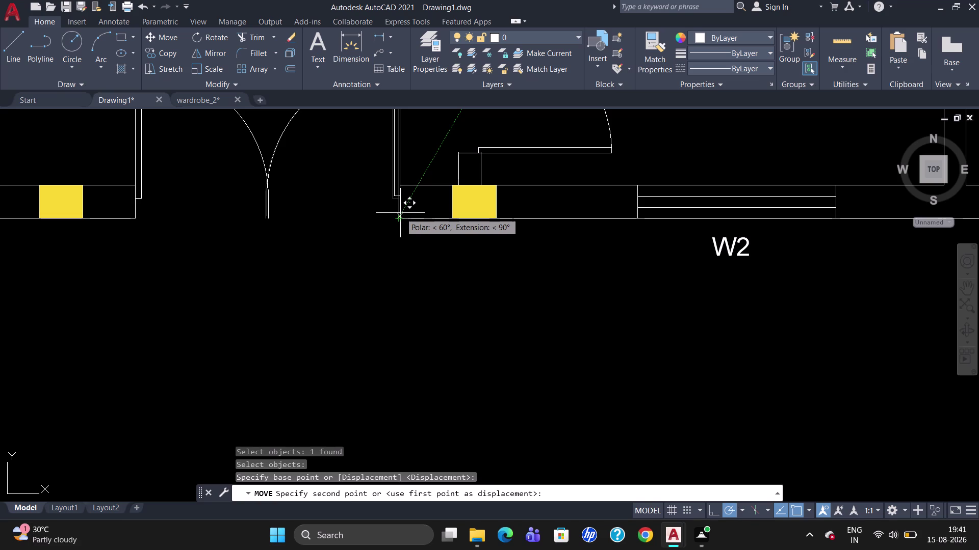
click(402, 212)
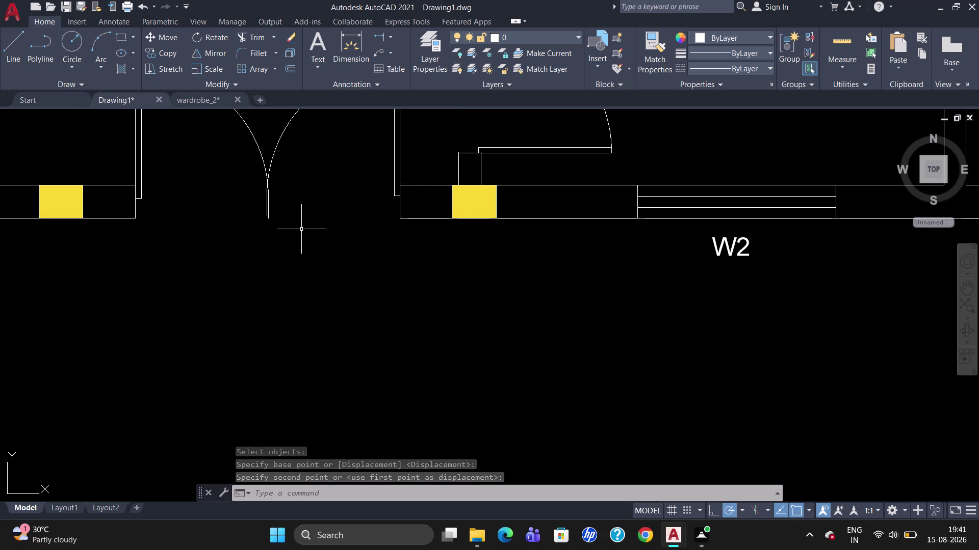
scroll(up, 3)
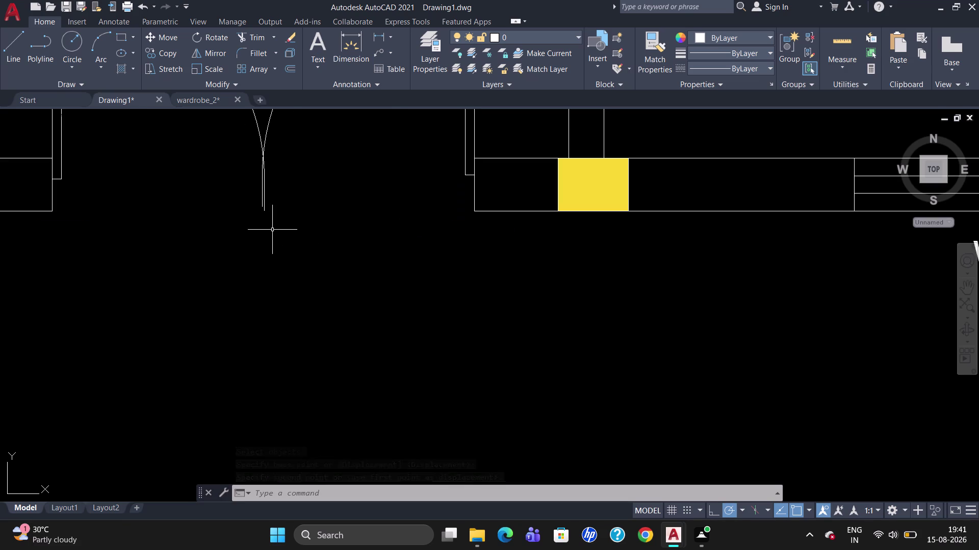
scroll(down, 3)
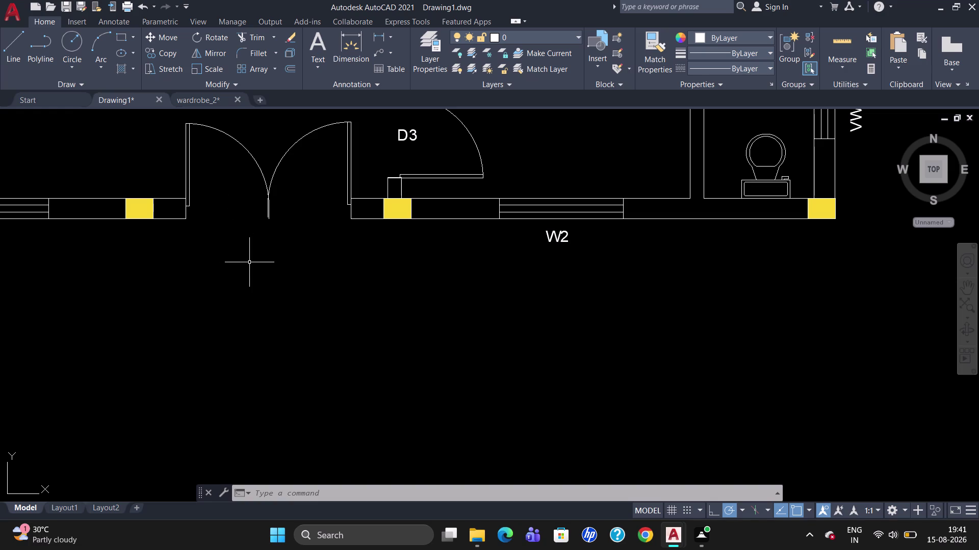
text(DLI)
key(Return)
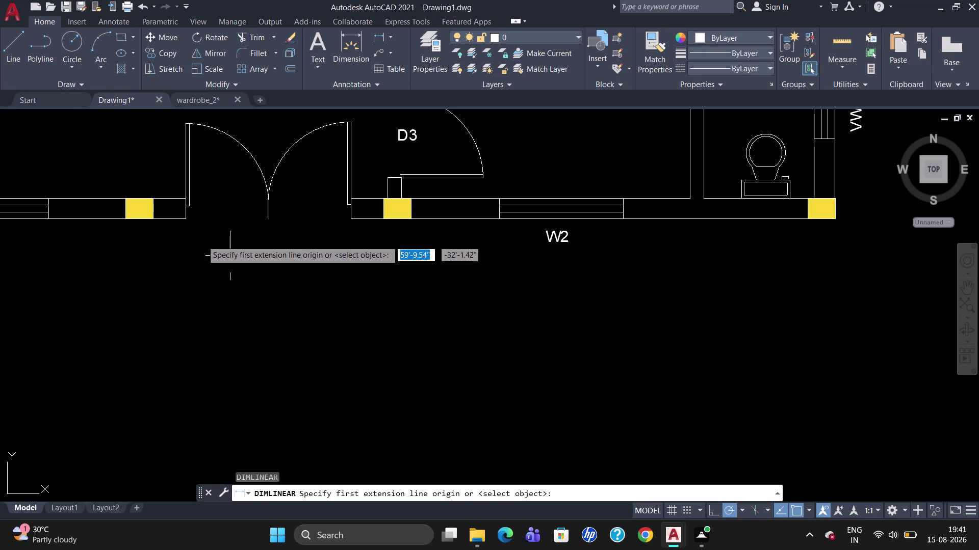
click(188, 221)
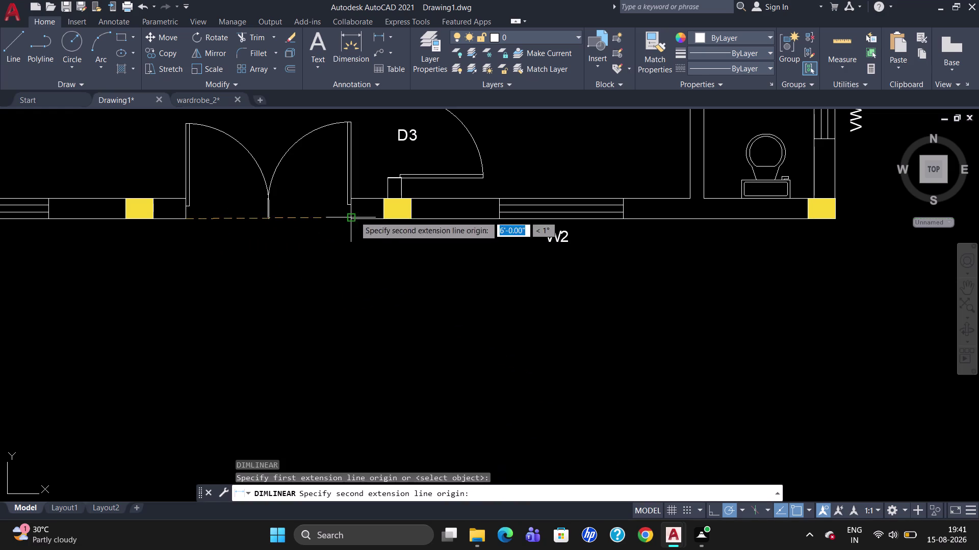
click(355, 215)
click(356, 235)
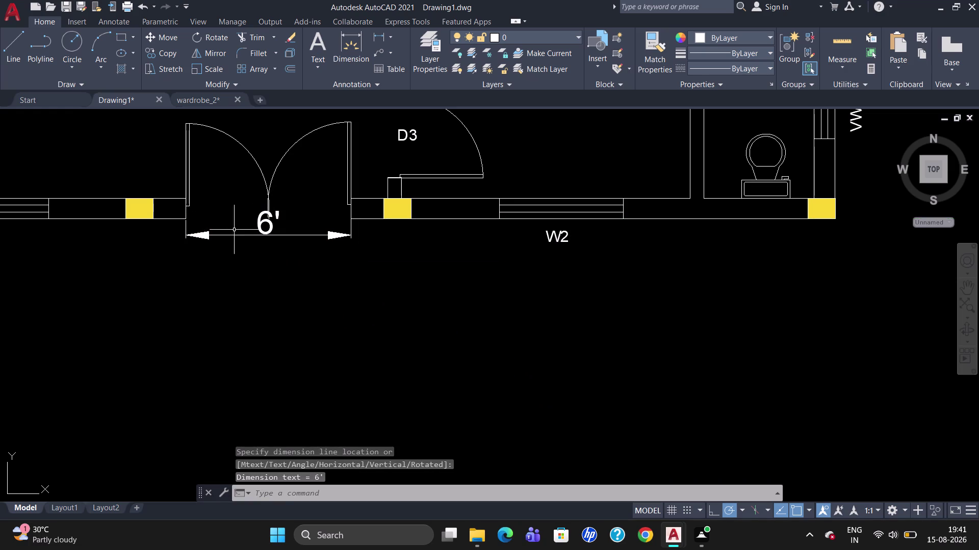
click(265, 226)
click(266, 226)
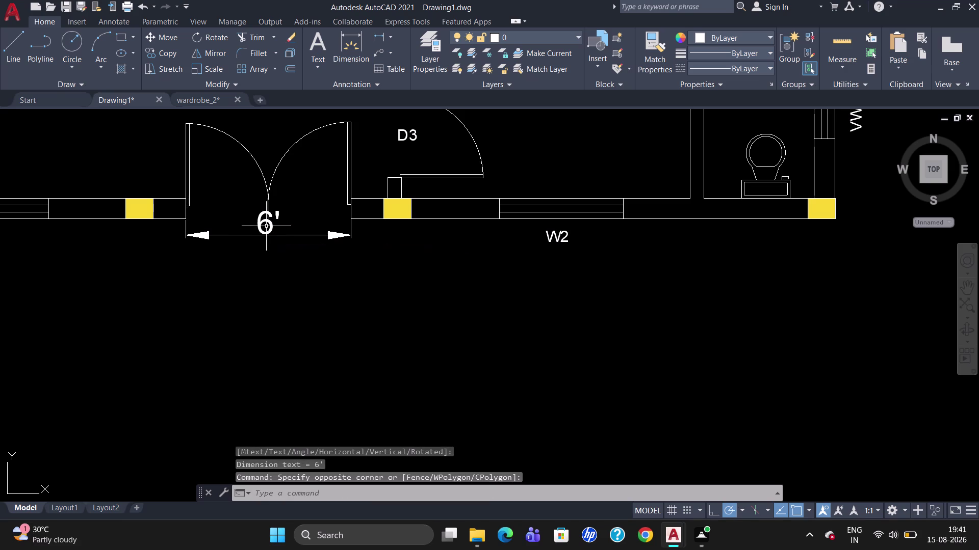
click(266, 222)
key(Delete)
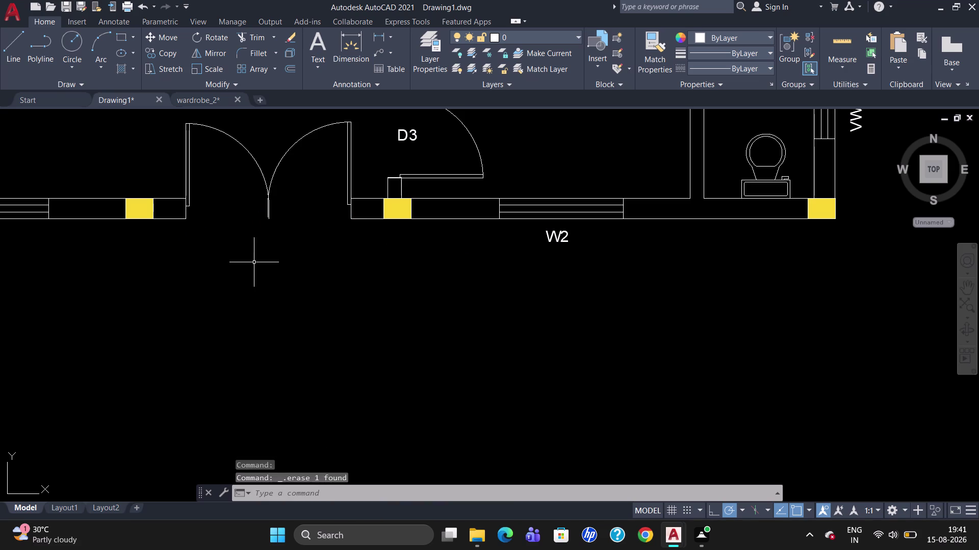
scroll(up, 3)
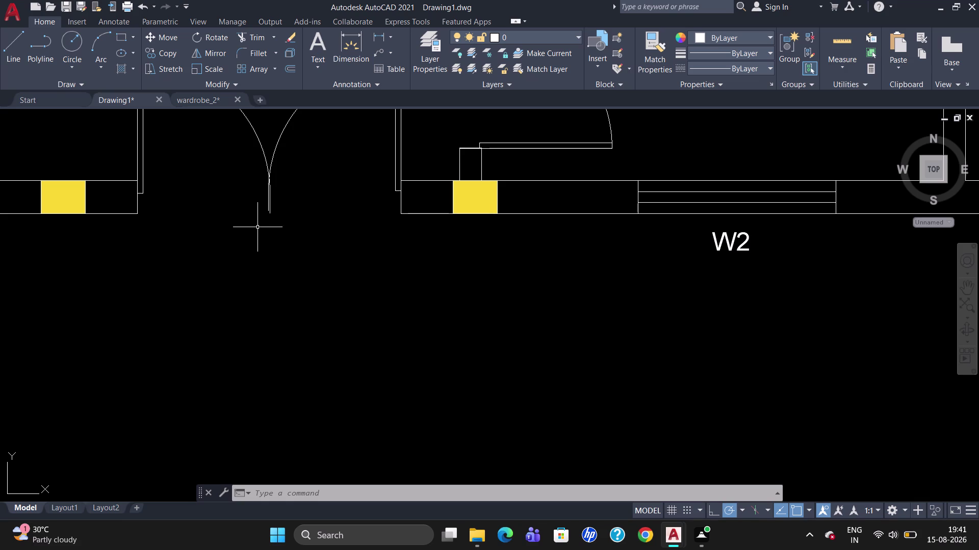
scroll(down, 3)
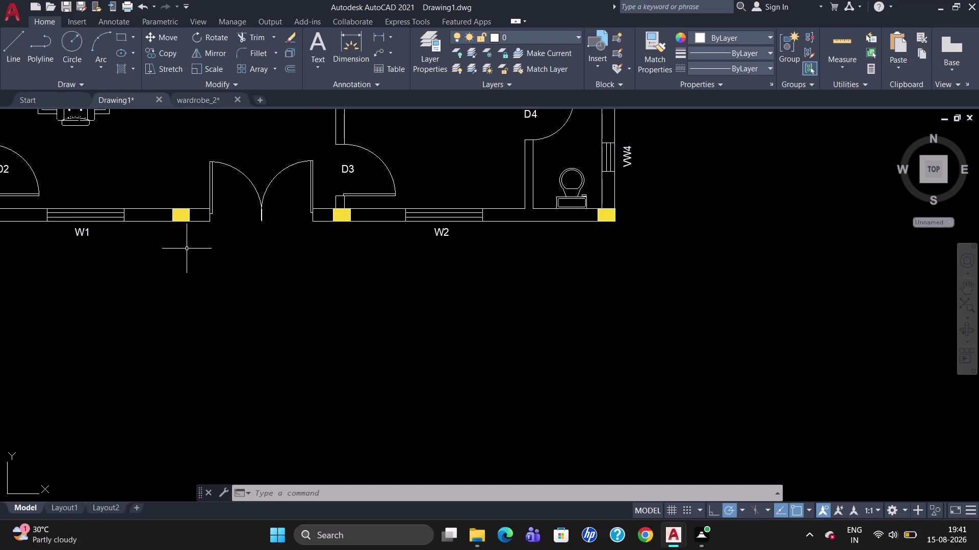
Copy the D2 door tag into the double entrance door opening.
scroll(down, 3)
click(70, 198)
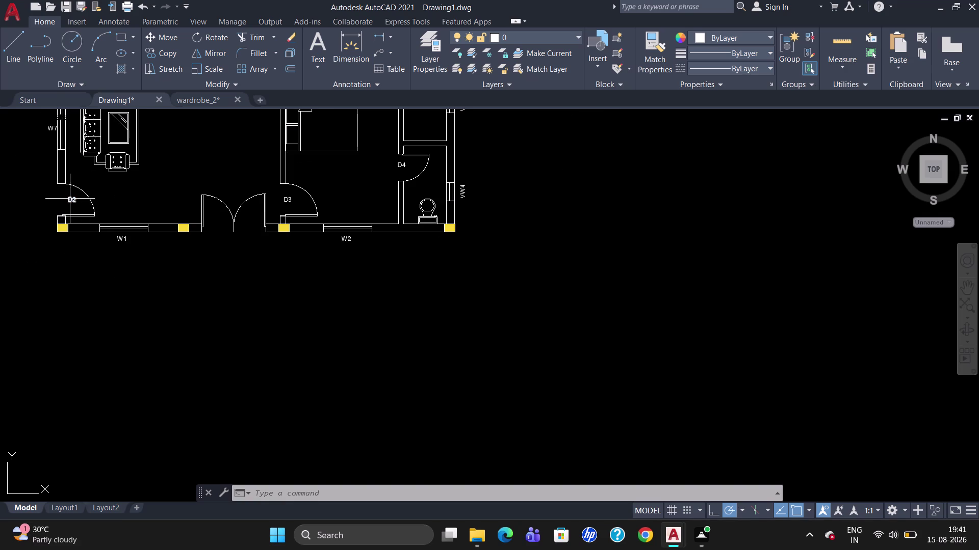
text(CO)
key(Return)
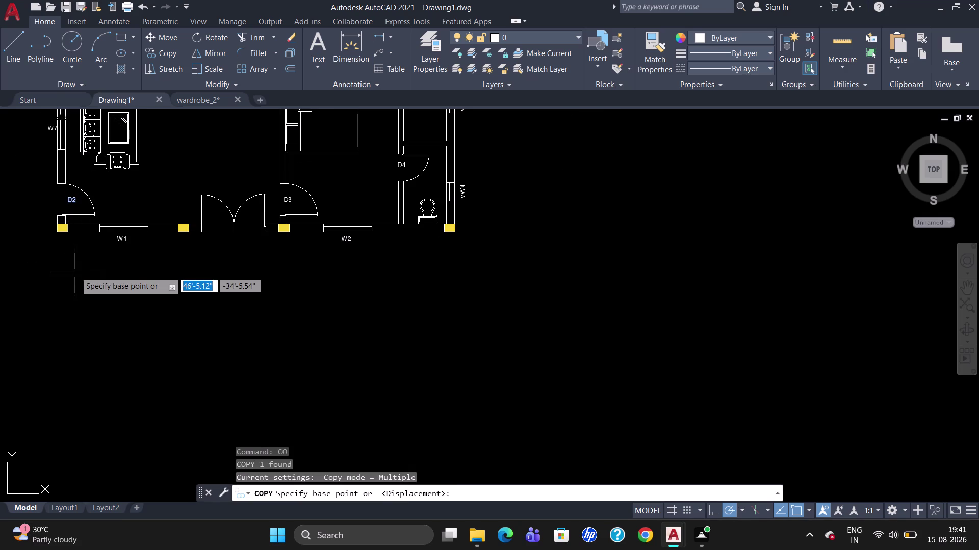
click(71, 201)
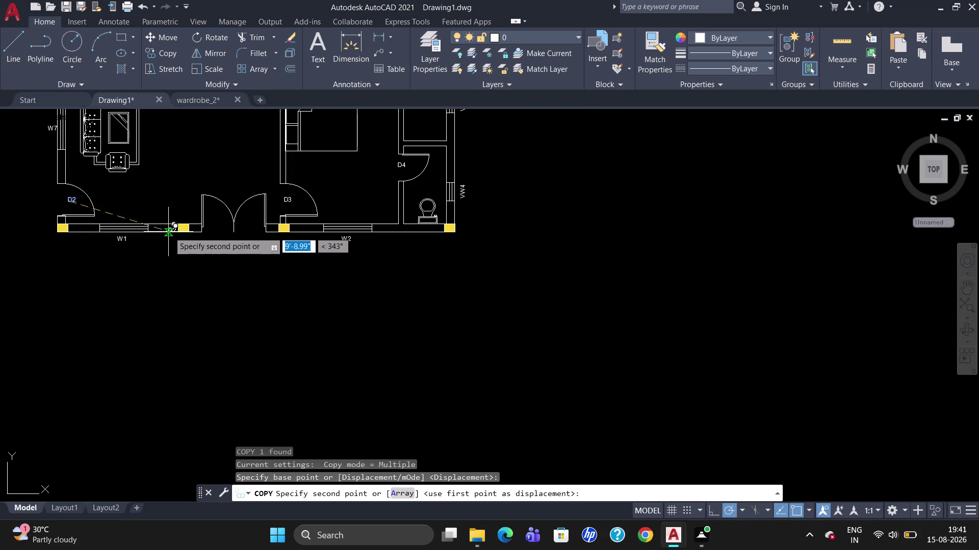
click(215, 230)
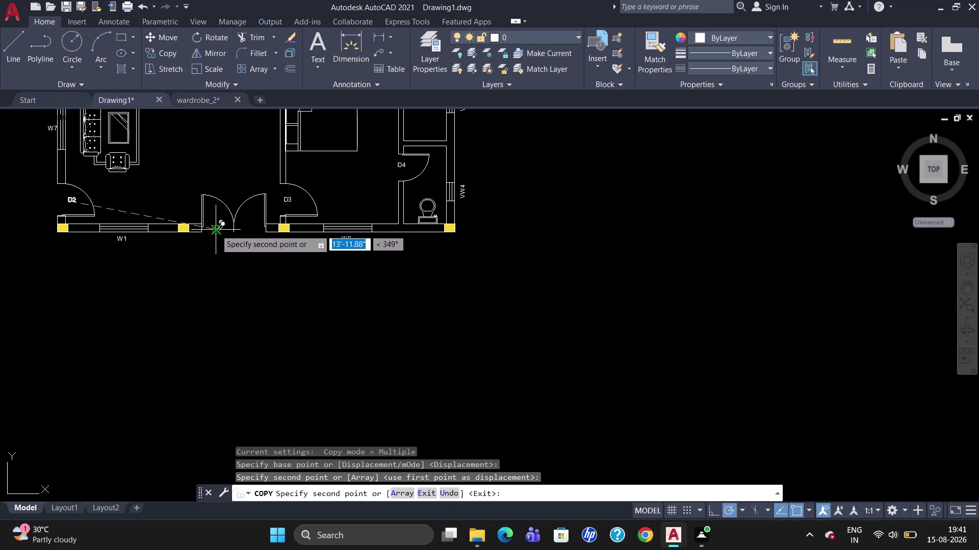
key(Escape)
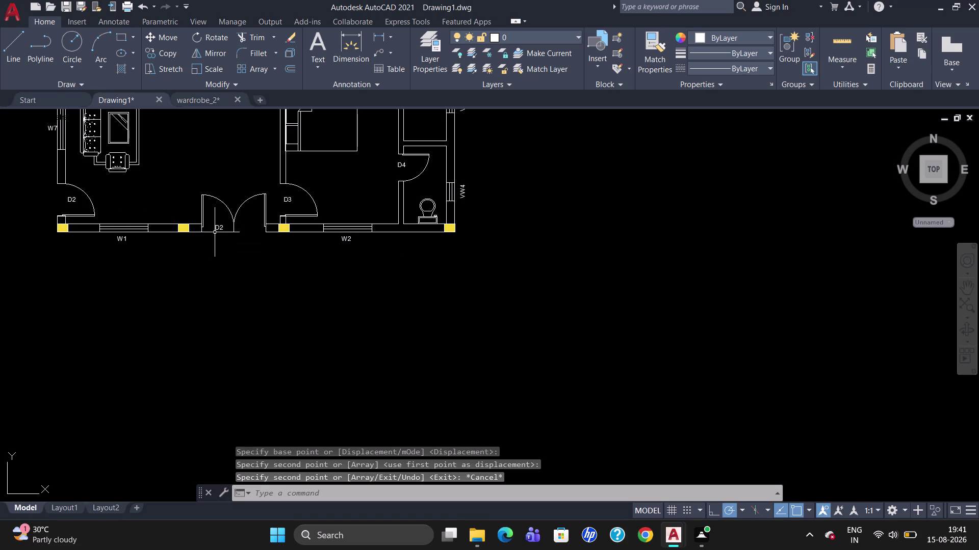
Change the copied tag's text from D2 to D1.
double_click(219, 228)
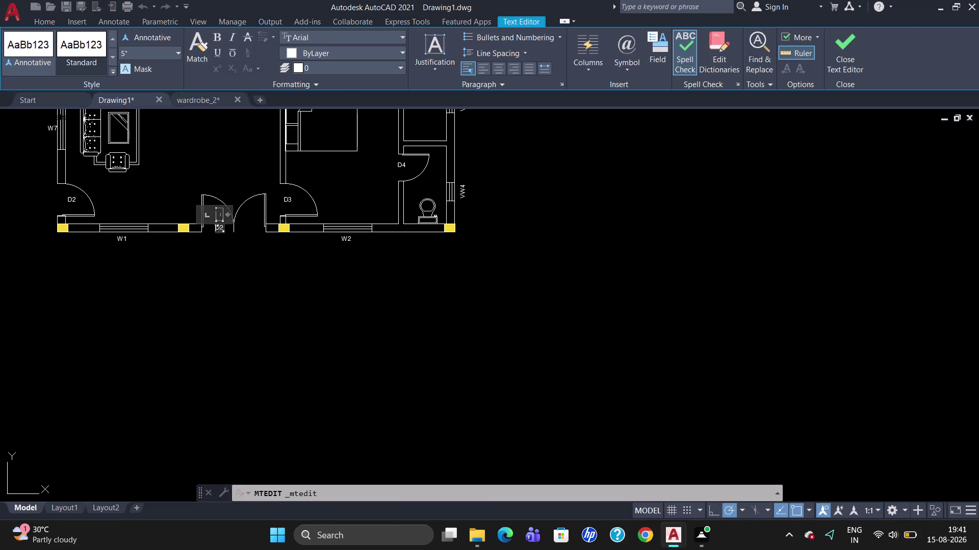
key(Right)
key(Right)
key(BackSpace)
key(1)
click(224, 270)
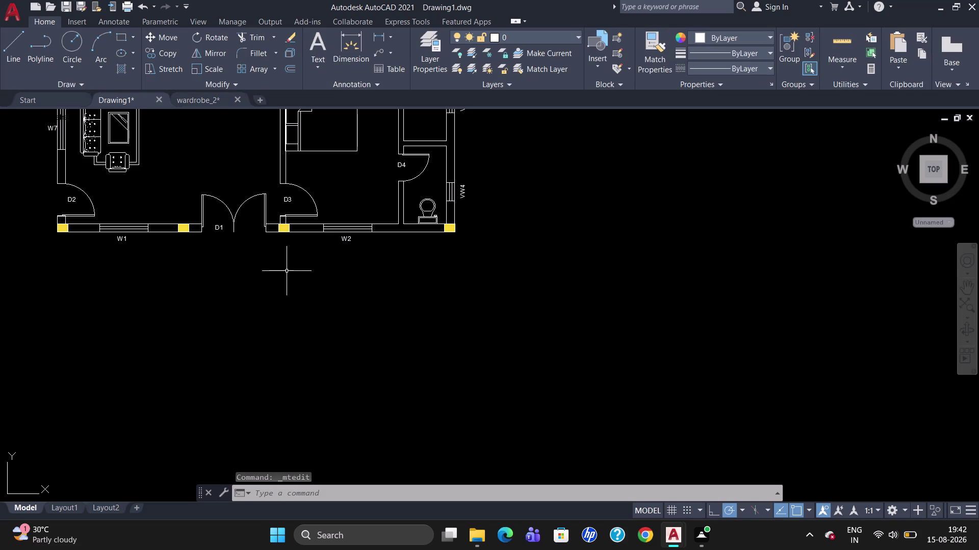
Zoom to the front wall, start an MTEXT box by the left column, then cancel it.
scroll(down, 3)
scroll(up, 3)
scroll(down, 3)
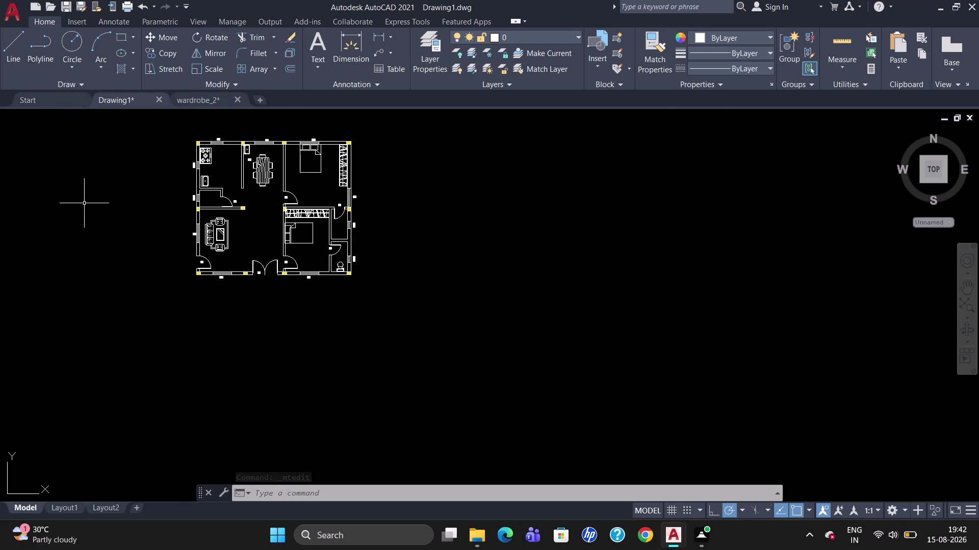
scroll(up, 3)
scroll(down, 3)
scroll(up, 3)
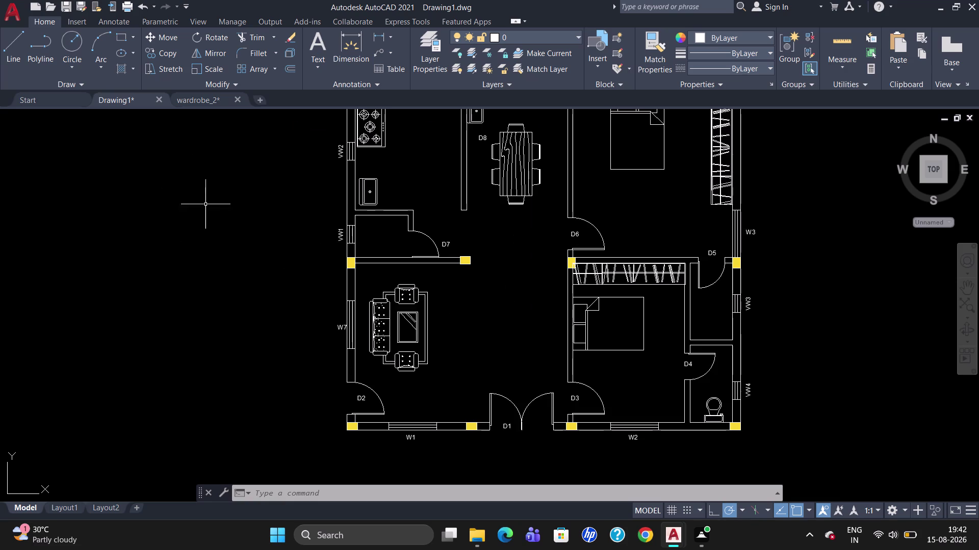
scroll(down, 3)
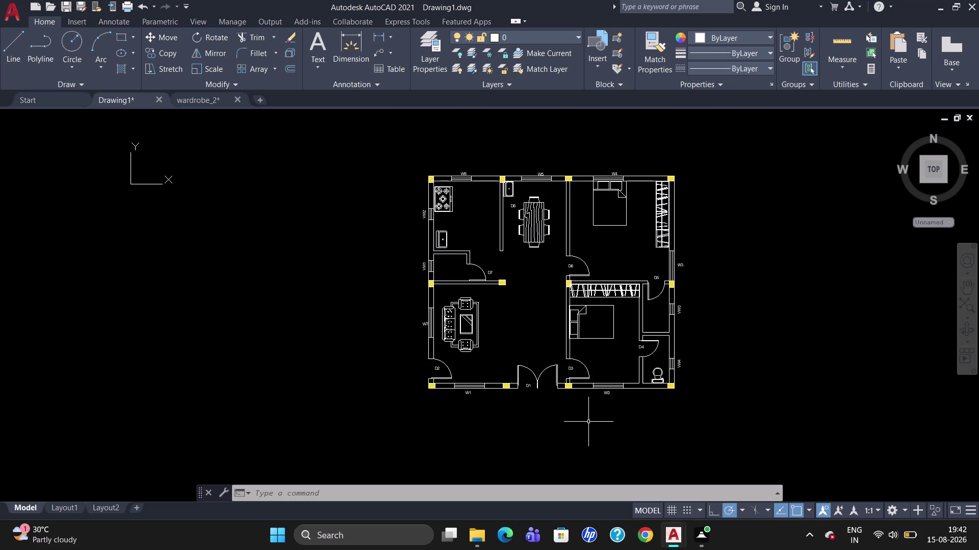
scroll(up, 3)
scroll(up, 3)
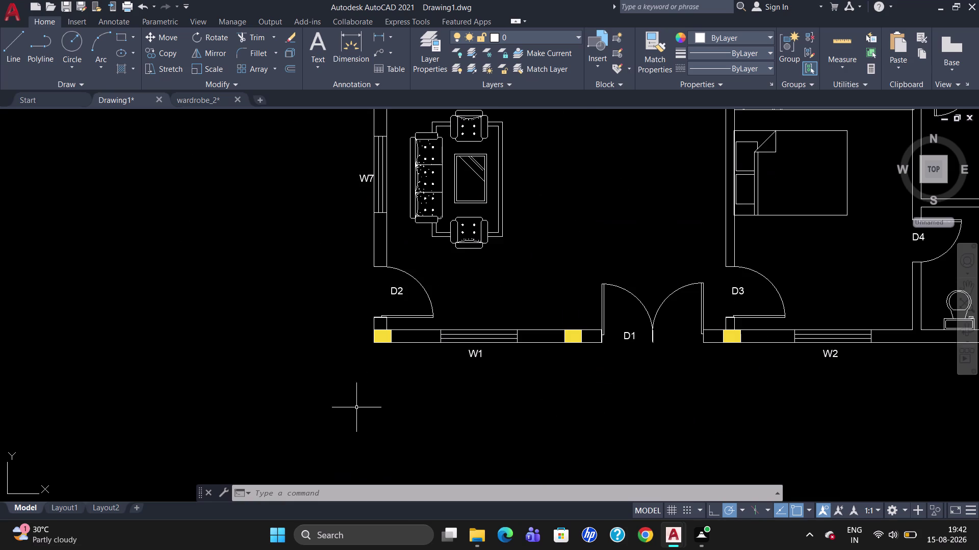
key(t)
key(Return)
click(375, 346)
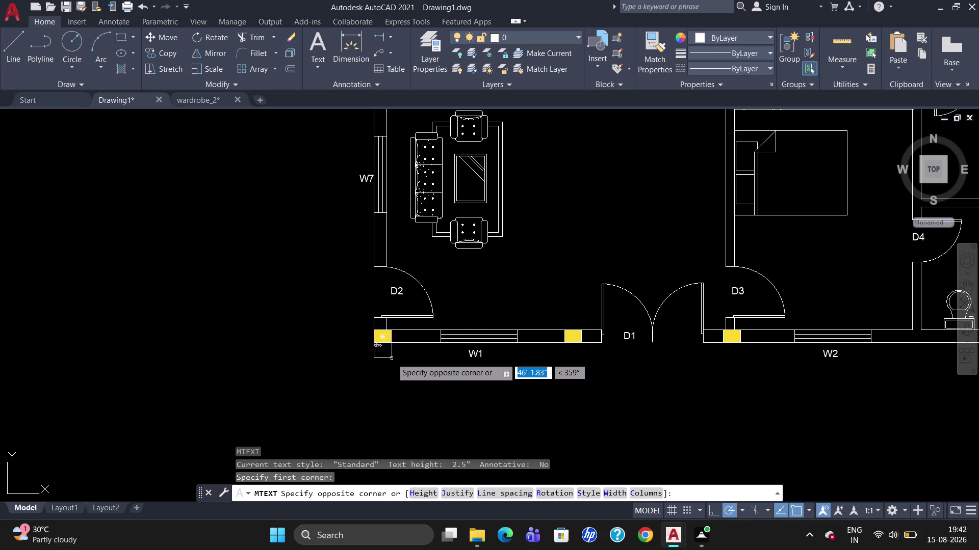
key(Escape)
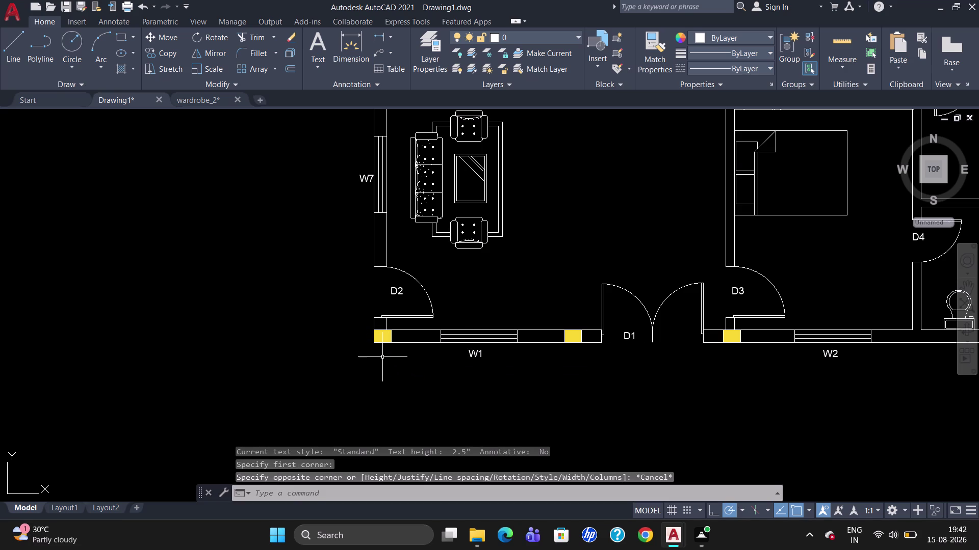
Draw an MTEXT box below the column with text height 5.
key(t)
key(Return)
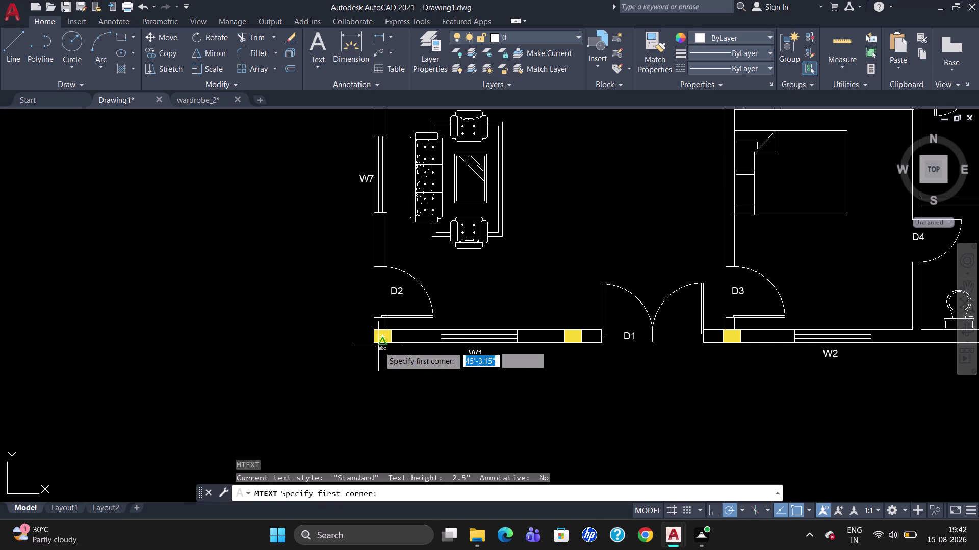
click(378, 349)
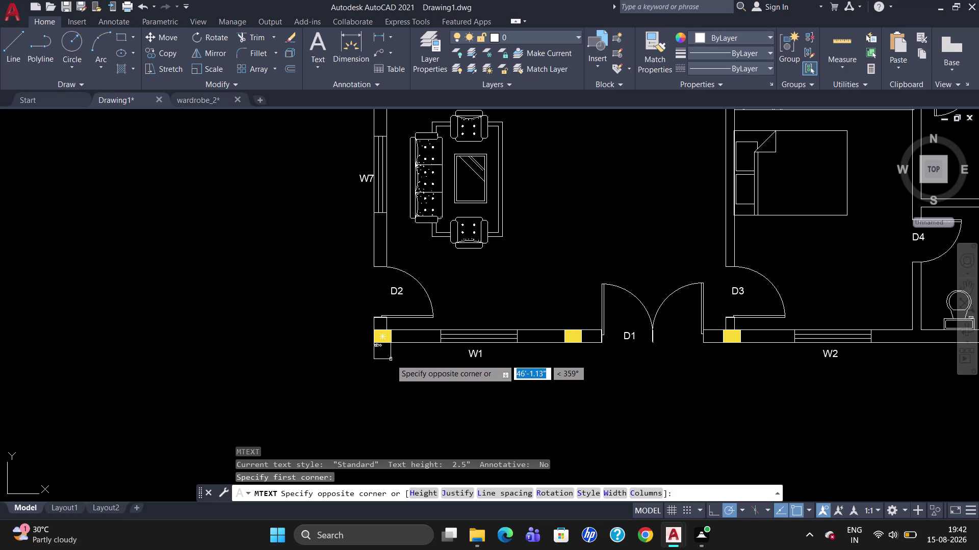
click(390, 360)
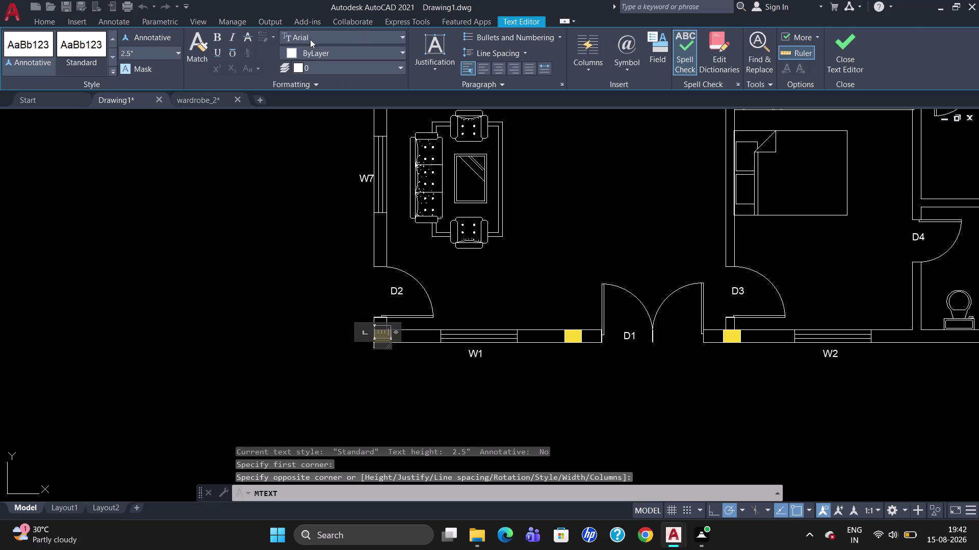
click(152, 56)
key(BackSpace)
key(5)
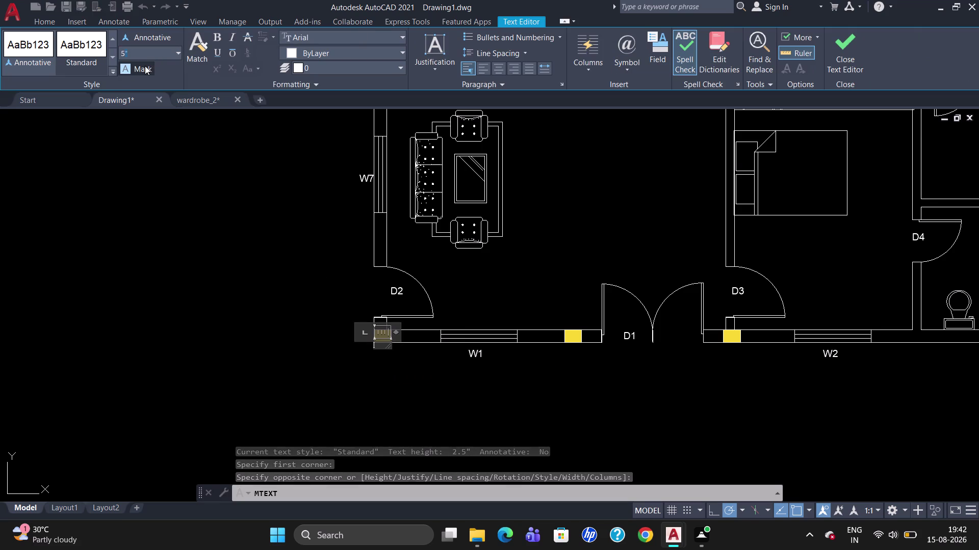
key(Return)
Make the text yellow, type C2, and keep the changes.
click(290, 52)
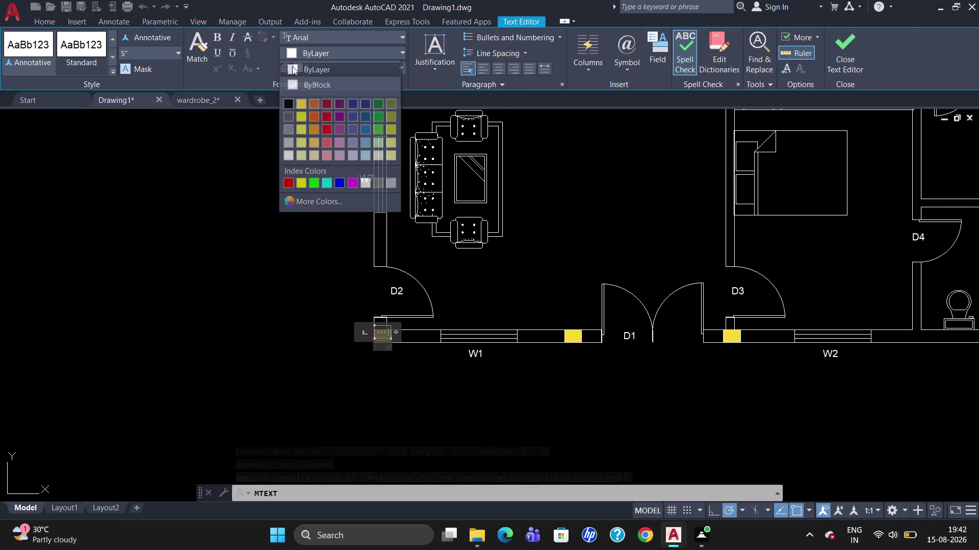
click(302, 106)
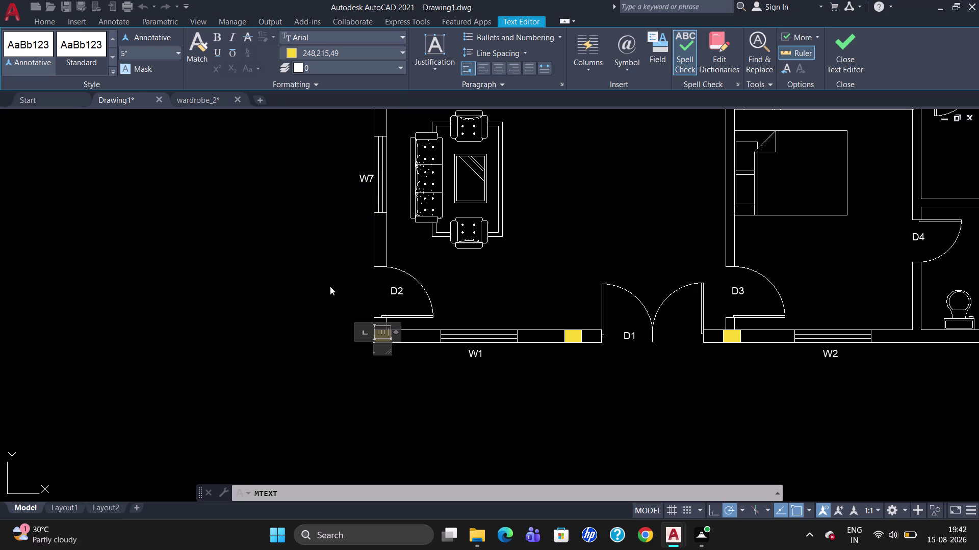
key(c)
key(2)
key(Escape)
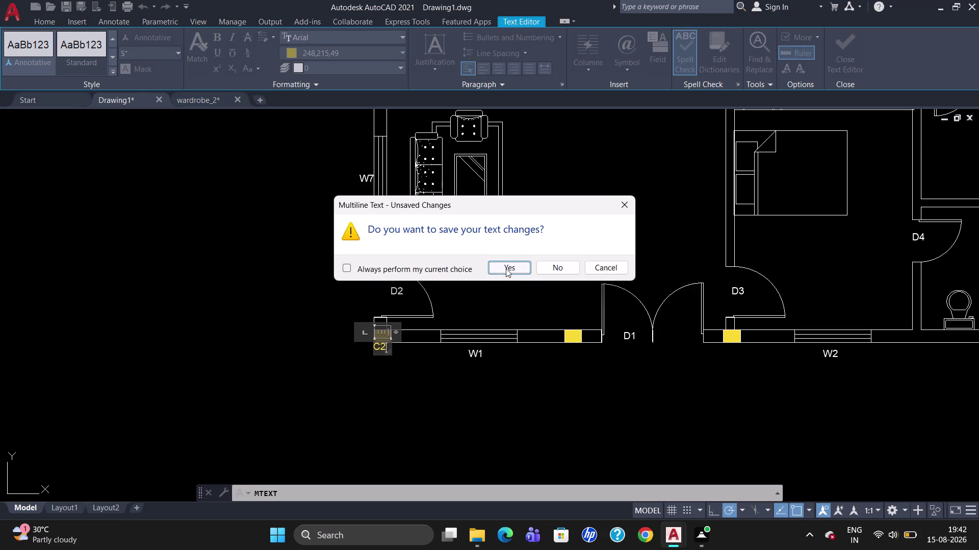
click(506, 267)
click(376, 351)
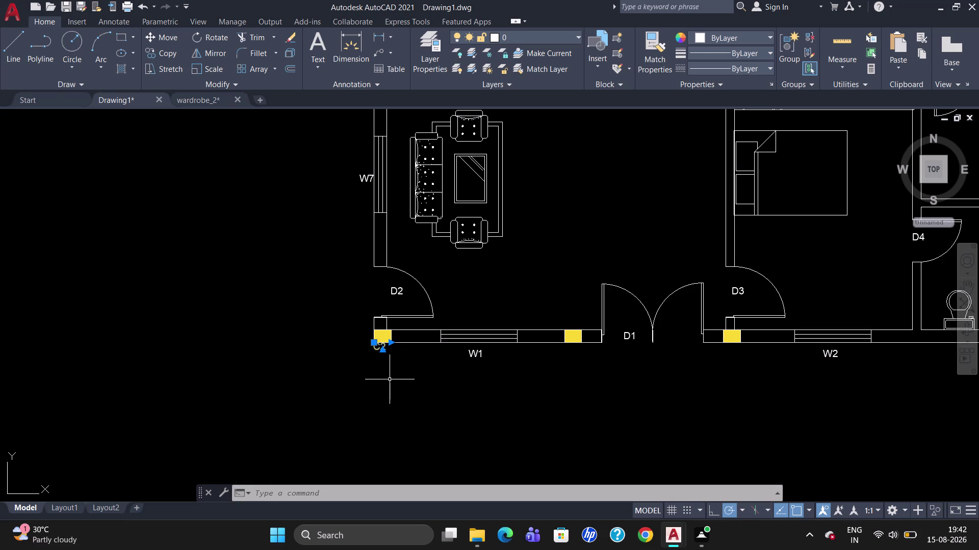
Copy the C2 tag to the columns right of W1, beside D3 and at bottom-right.
text(CO)
key(Return)
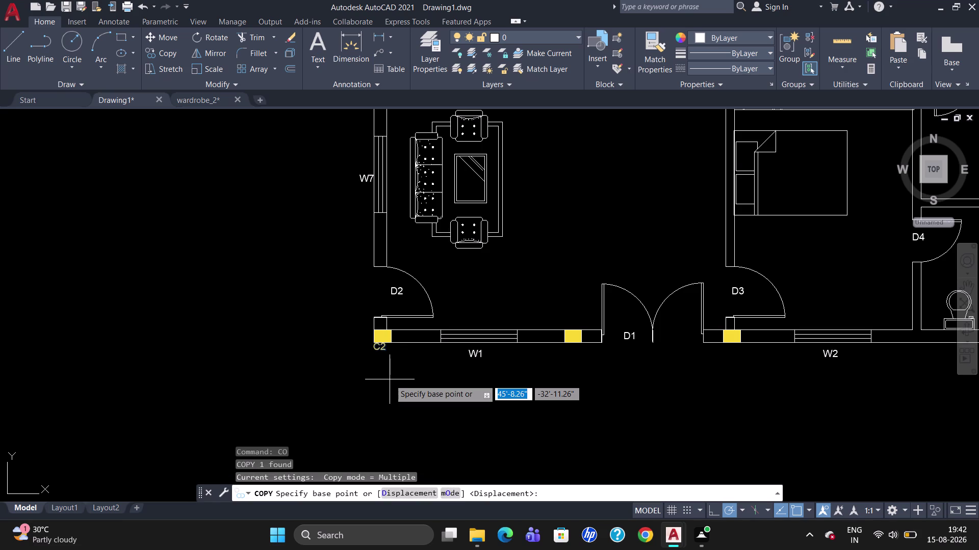
click(380, 349)
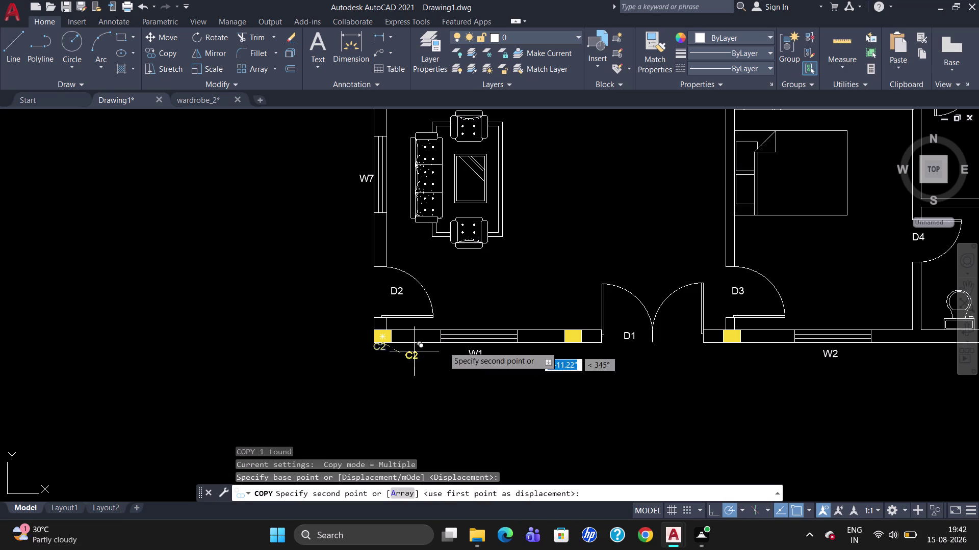
click(577, 319)
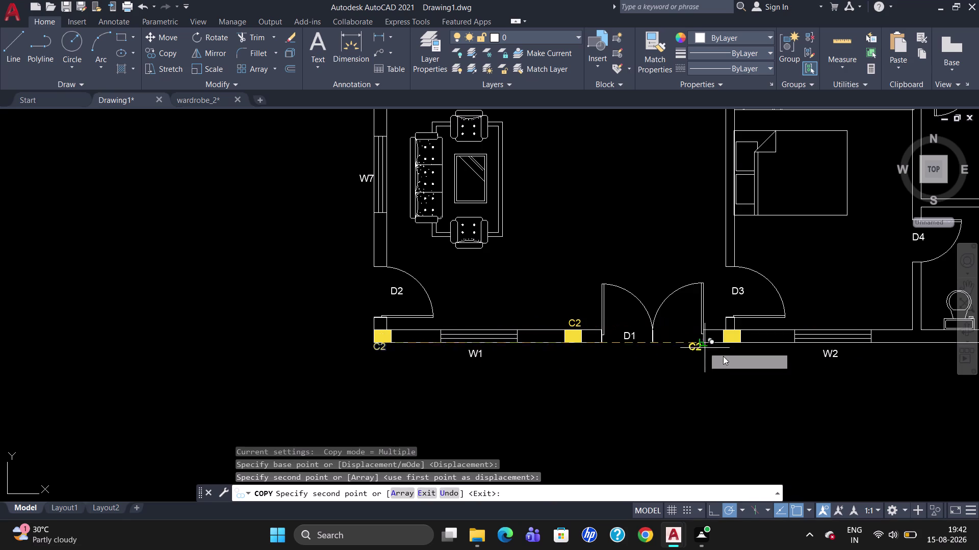
click(734, 347)
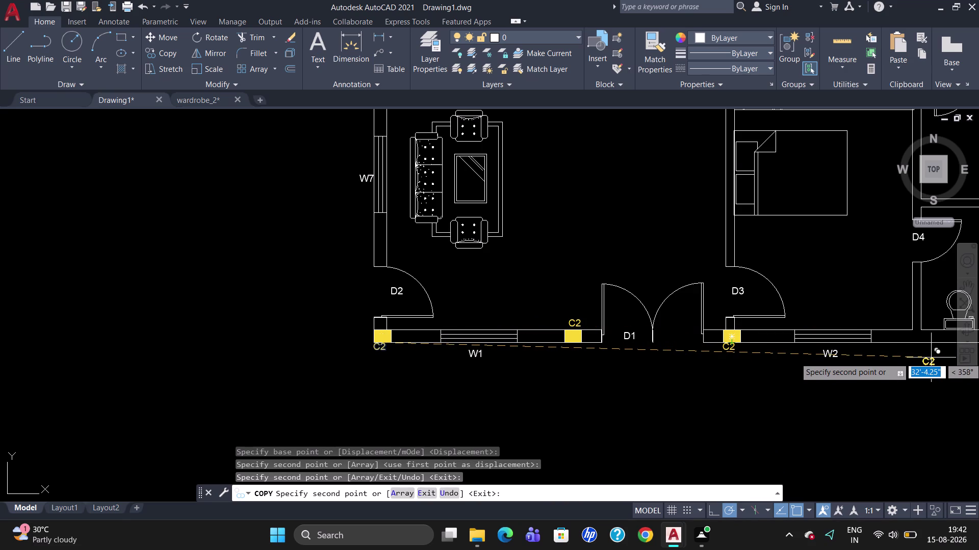
scroll(up, 3)
scroll(down, 3)
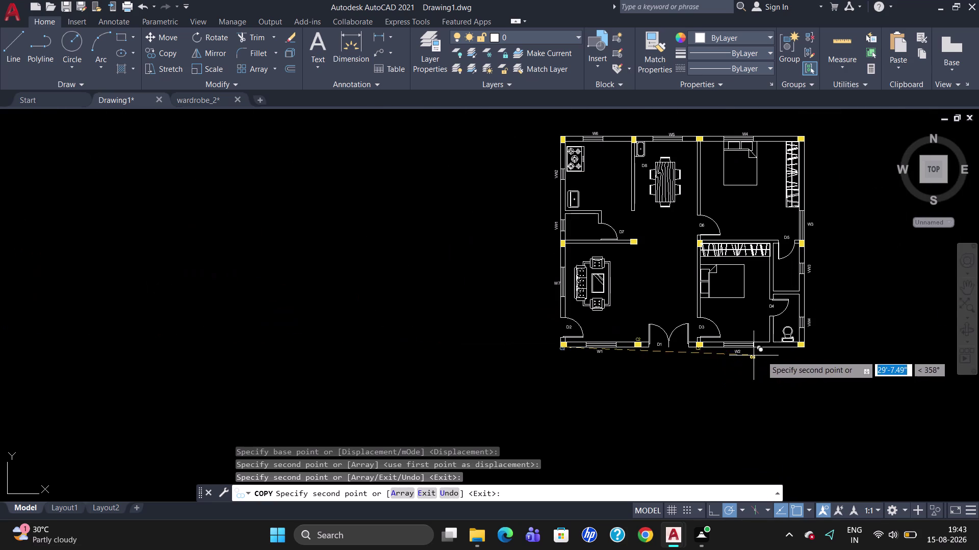
scroll(up, 3)
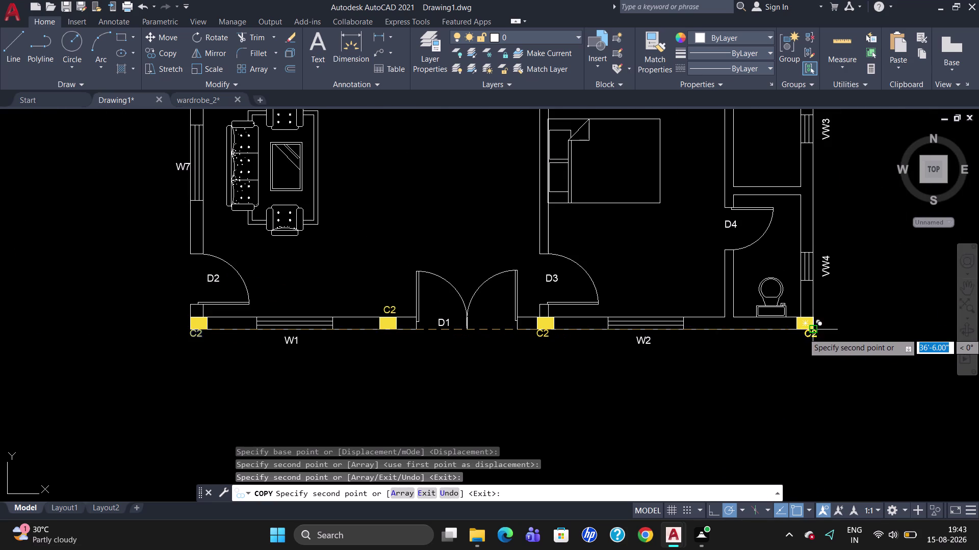
click(807, 334)
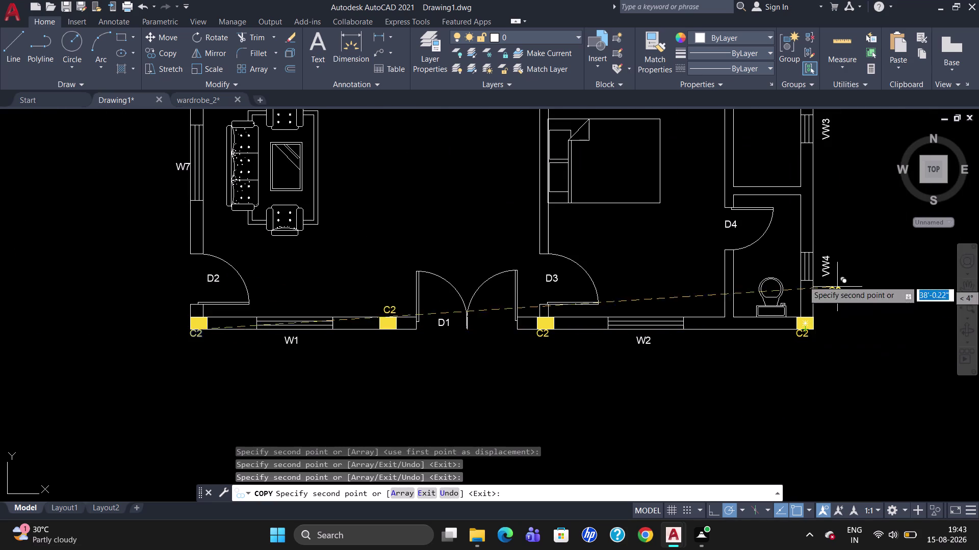
Place C2 copies beside D5, at the top-right corner, and between W5 and W4.
scroll(down, 3)
scroll(up, 3)
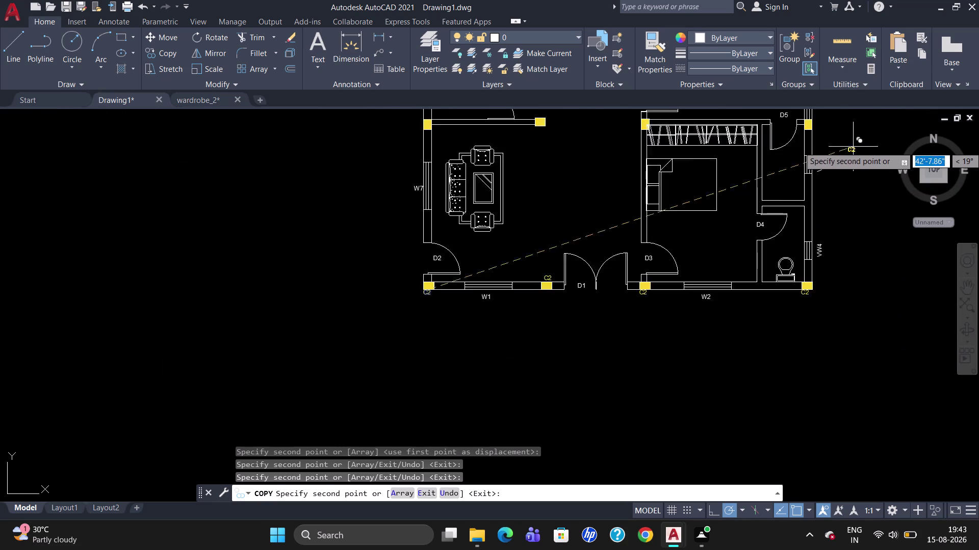
scroll(up, 3)
scroll(down, 3)
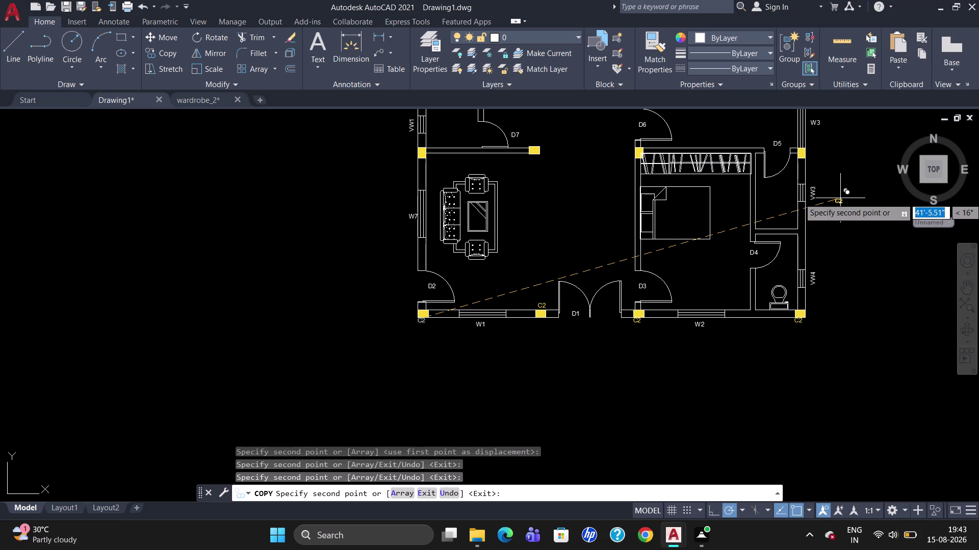
scroll(up, 3)
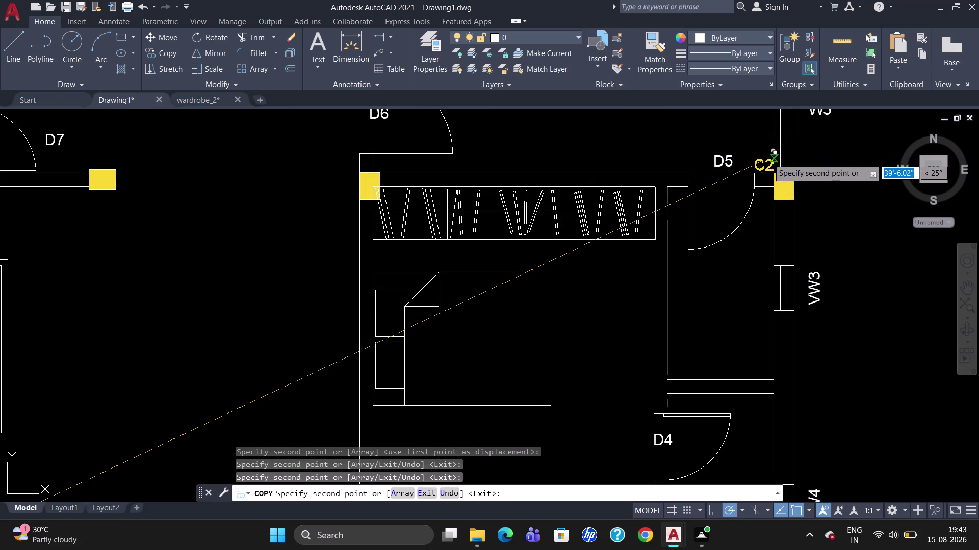
click(767, 156)
scroll(down, 3)
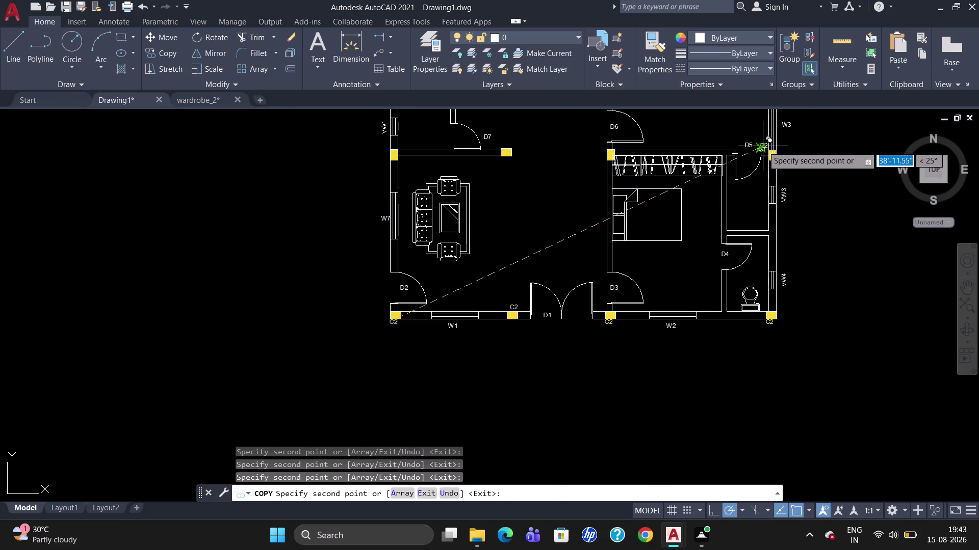
scroll(up, 3)
scroll(down, 3)
scroll(up, 3)
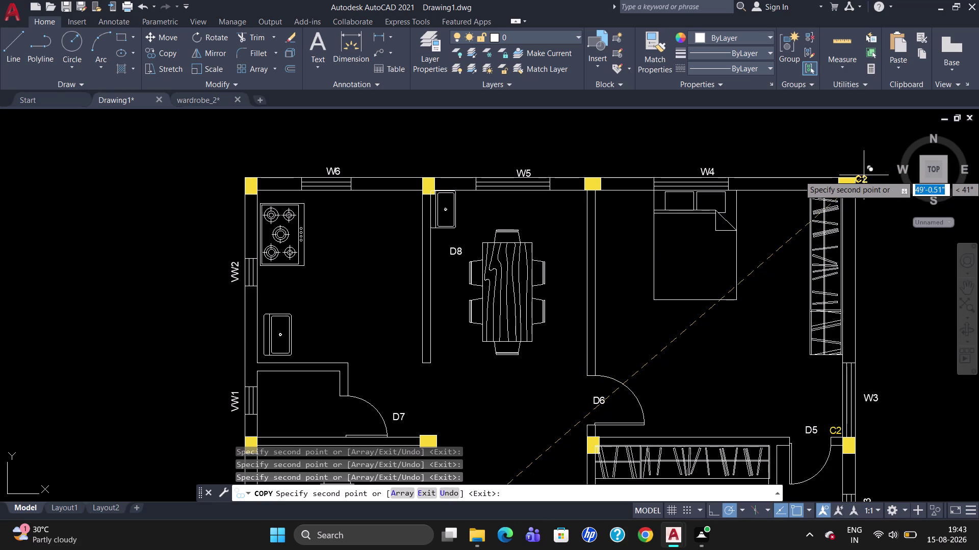
click(864, 175)
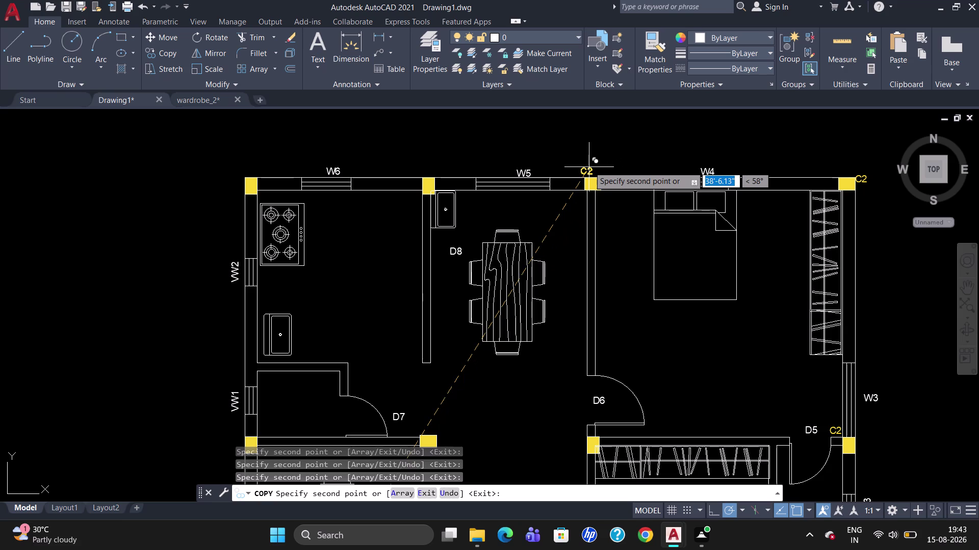
click(595, 166)
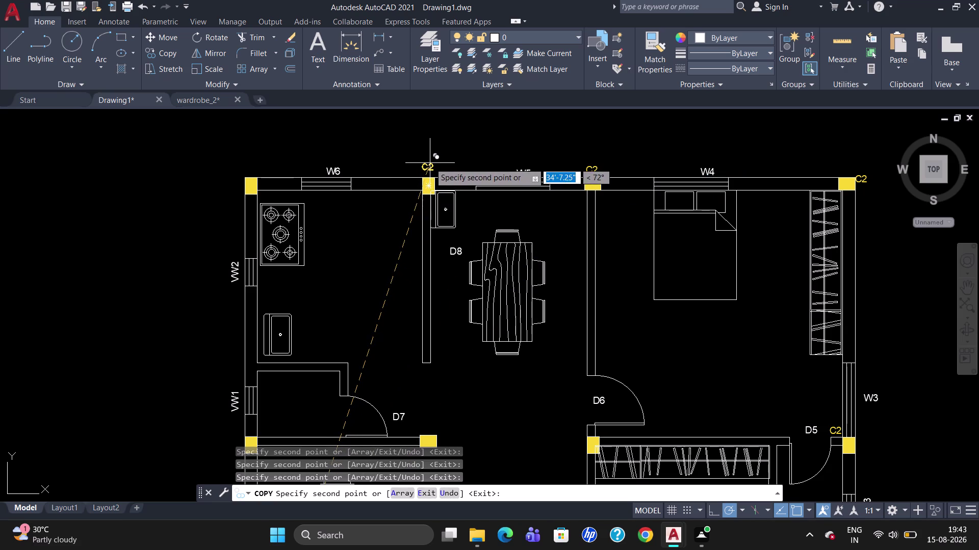
Add C2 copies between W6 and W5, at the top-left corner, and below VW1.
click(431, 163)
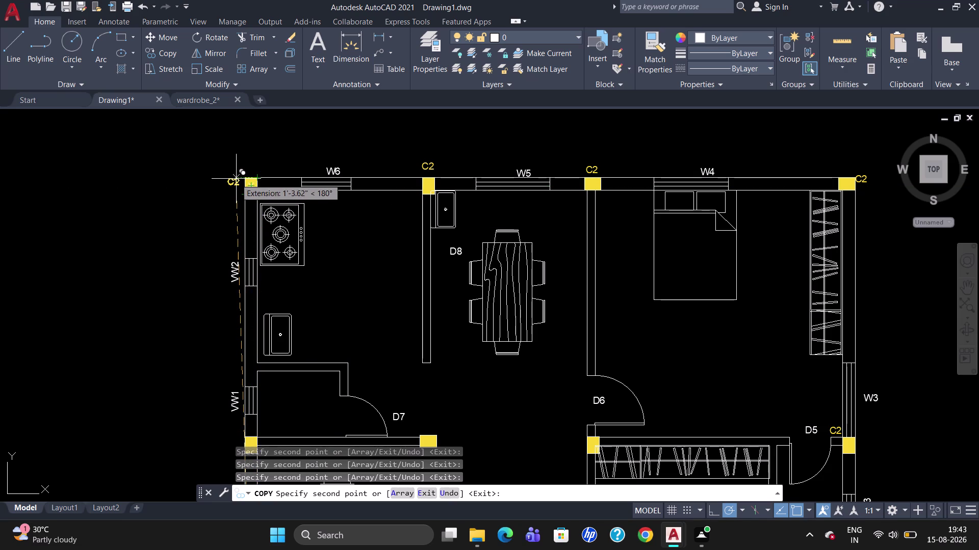
click(238, 179)
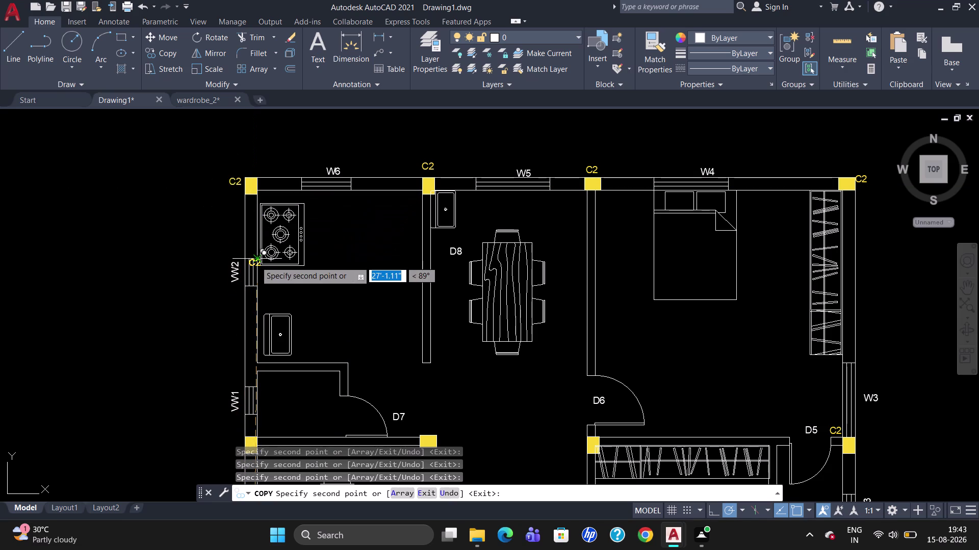
scroll(down, 3)
scroll(up, 3)
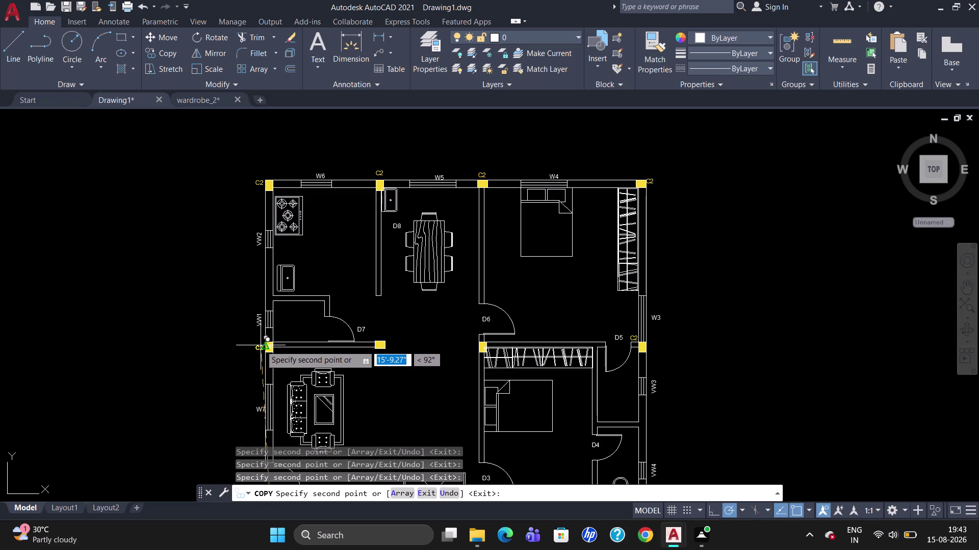
click(261, 344)
scroll(down, 3)
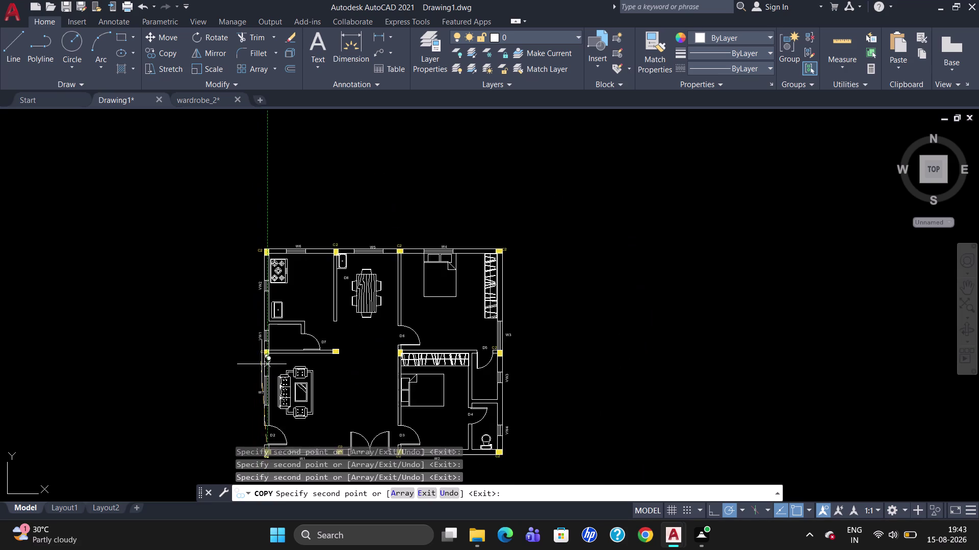
scroll(up, 3)
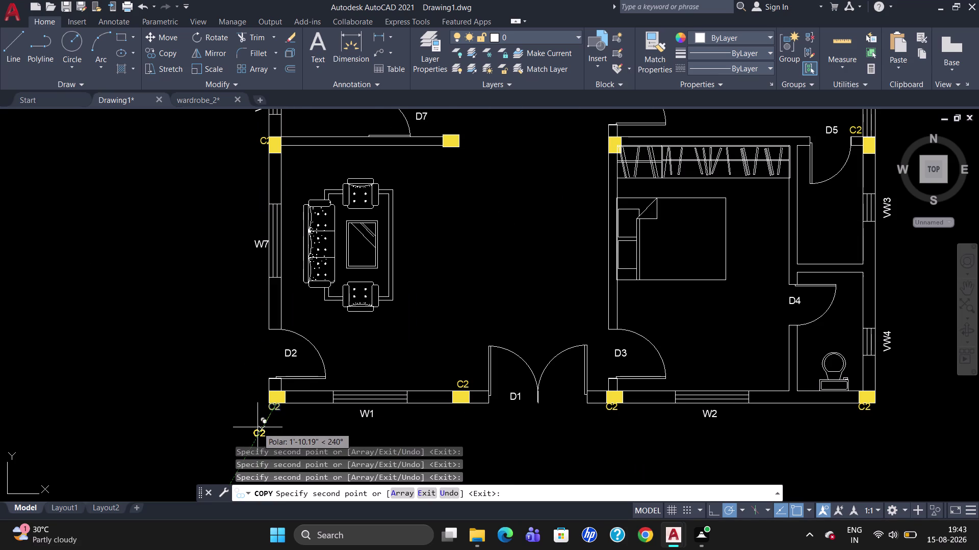
key(Escape)
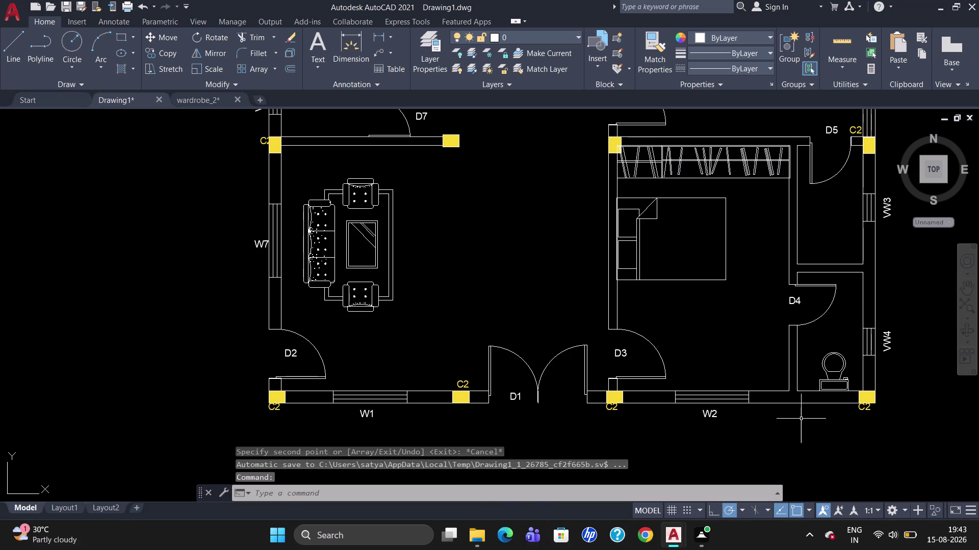
Change the bottom-right column tag text from C2 to C1.
double_click(858, 408)
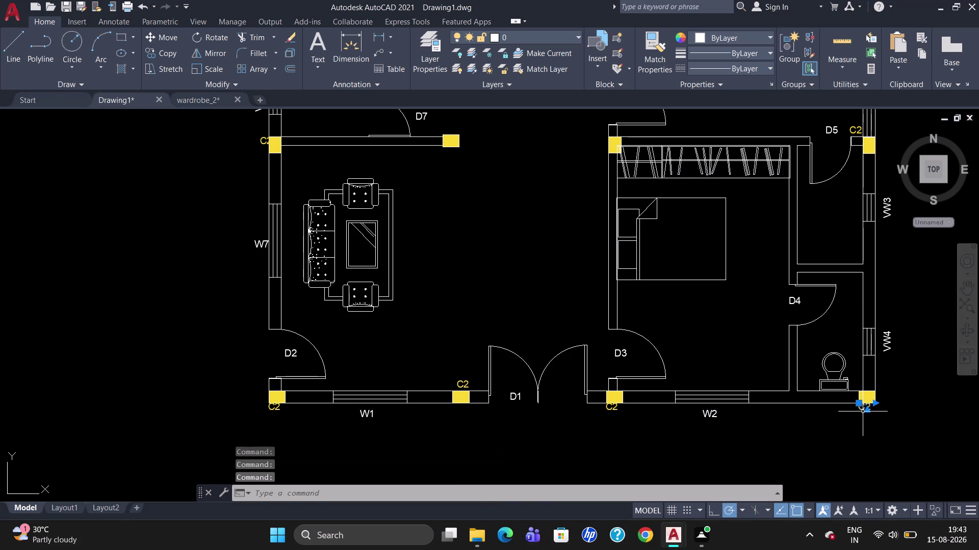
double_click(868, 405)
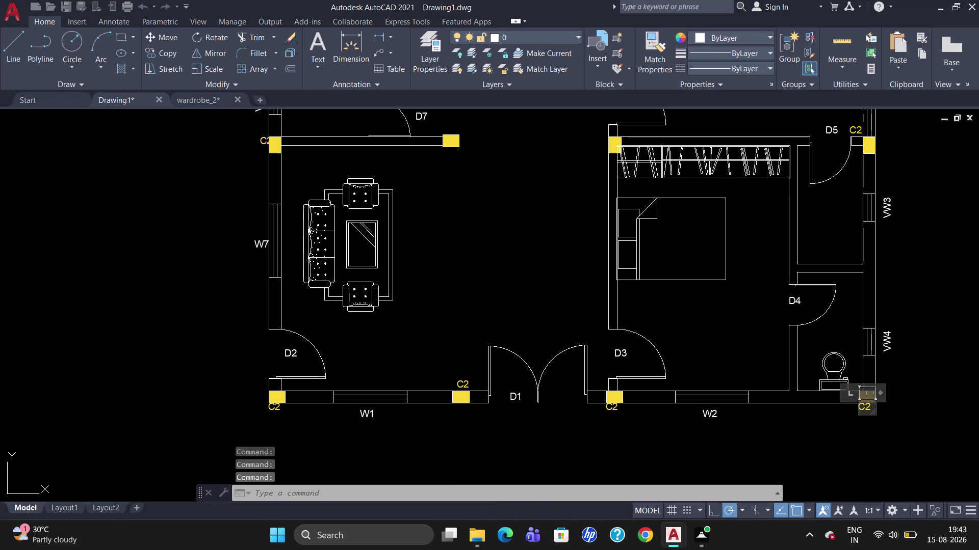
key(Right)
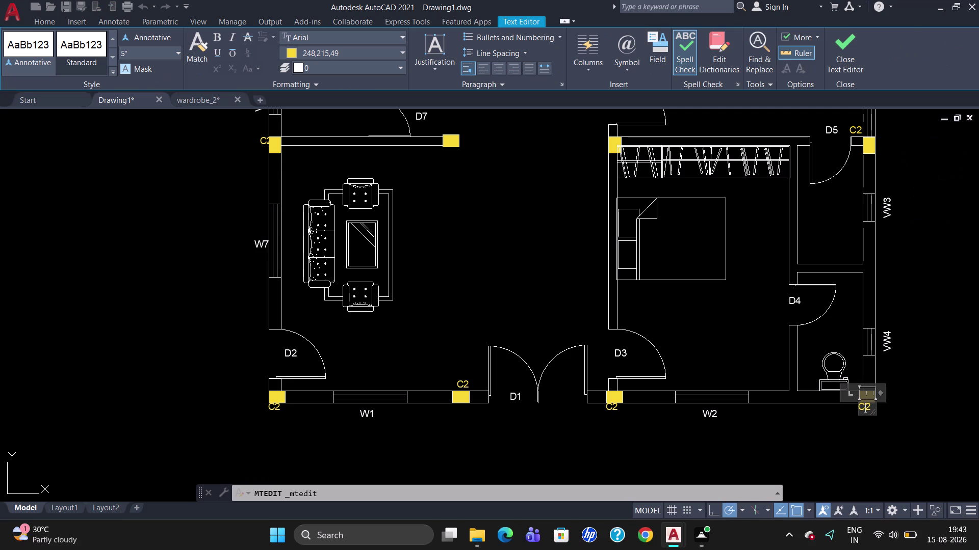
key(Right)
key(BackSpace)
key(1)
click(857, 124)
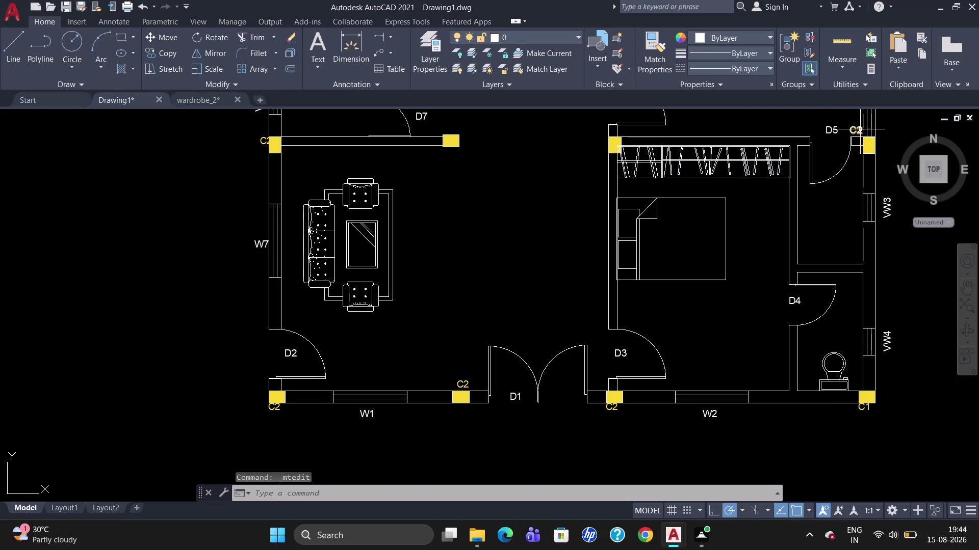
Relabel the column tag beside D5 as C1 and keep the change.
scroll(up, 3)
double_click(859, 130)
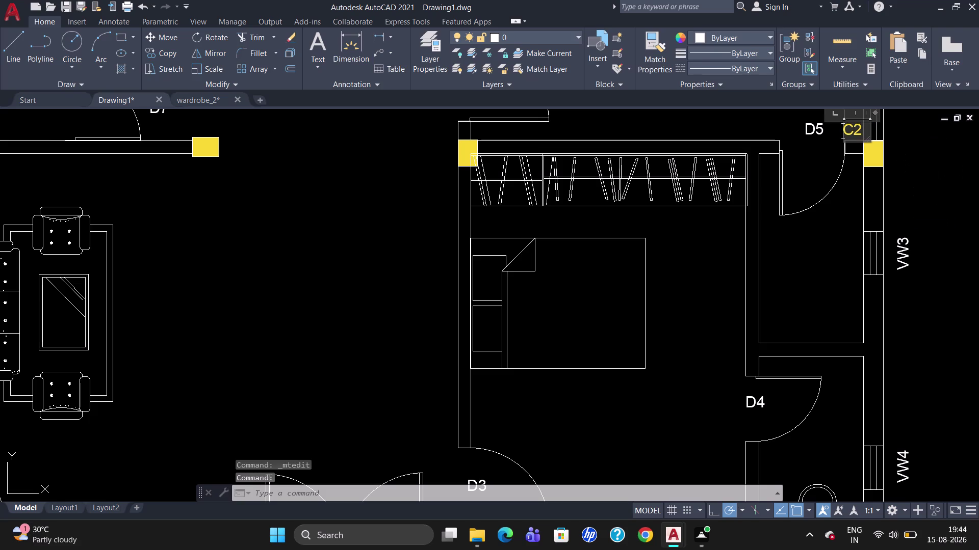
key(Right)
key(Right)
key(BackSpace)
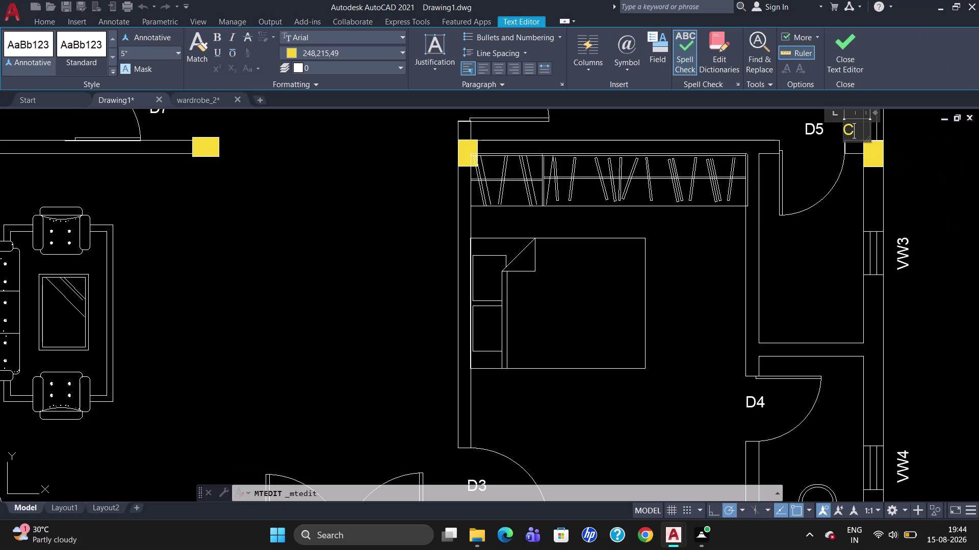
key(Escape)
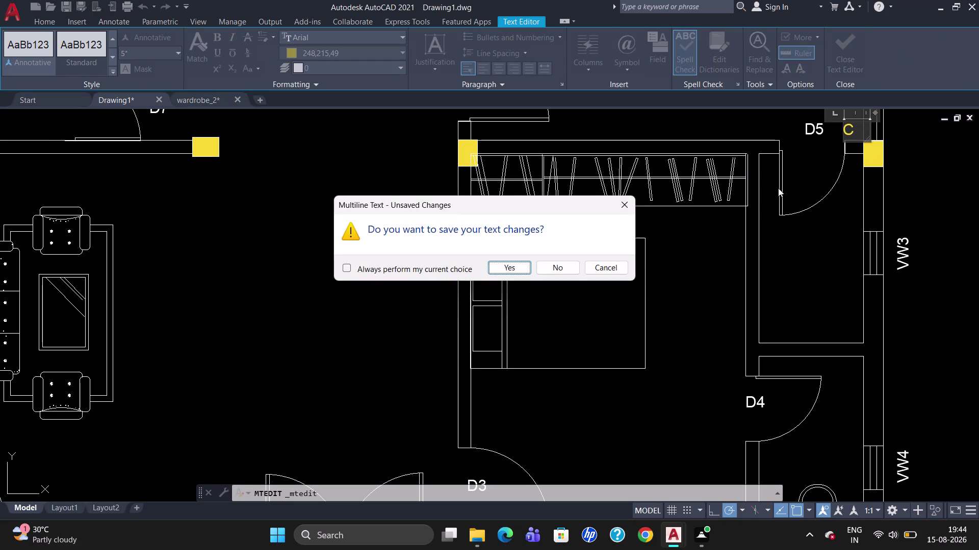
click(517, 267)
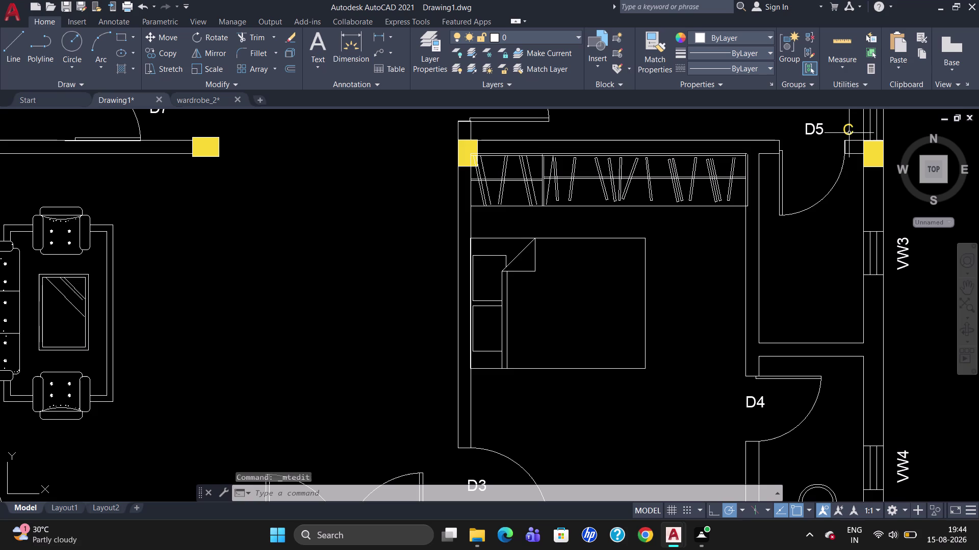
double_click(850, 132)
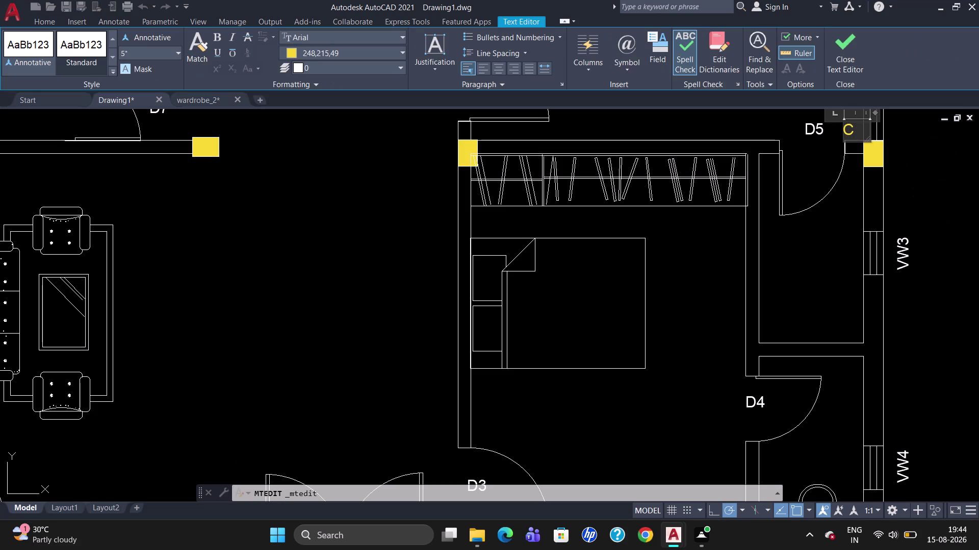
key(Right)
key(1)
key(Escape)
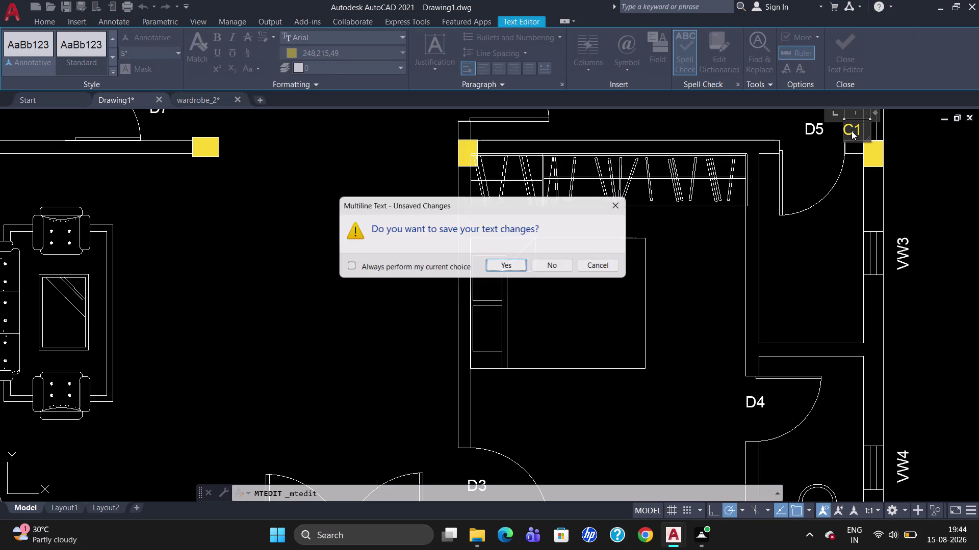
right_click(849, 131)
click(495, 271)
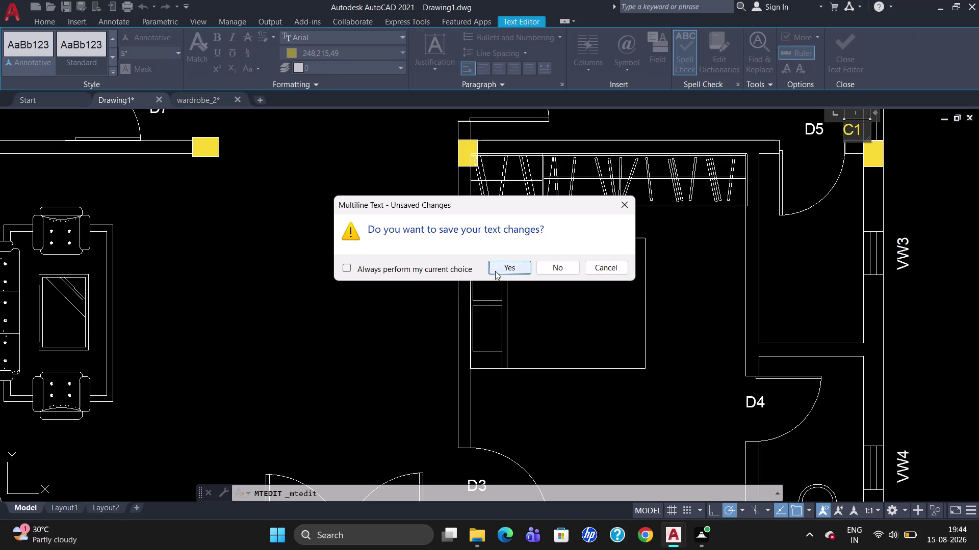
scroll(down, 3)
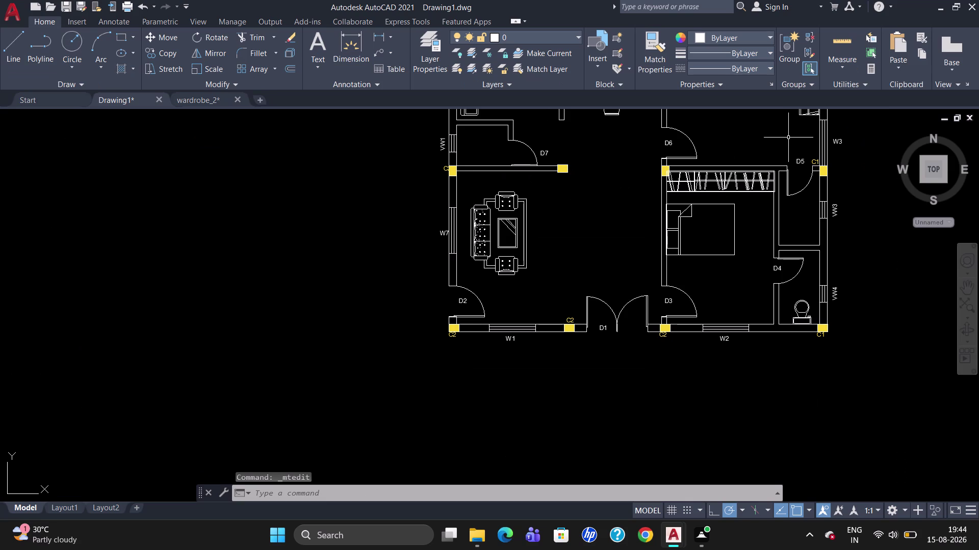
Change the top-right column tag from C2 to C1.
scroll(down, 3)
scroll(up, 3)
scroll(down, 3)
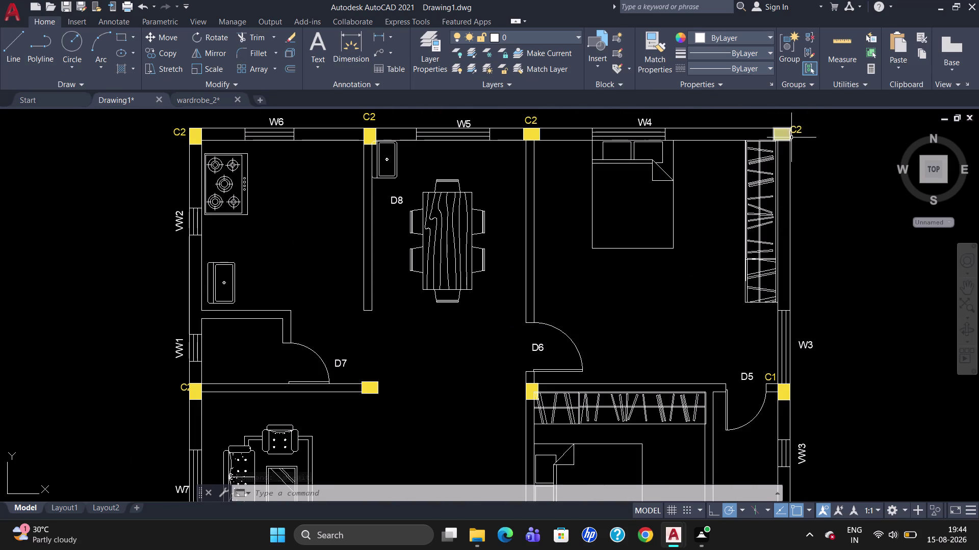
double_click(795, 132)
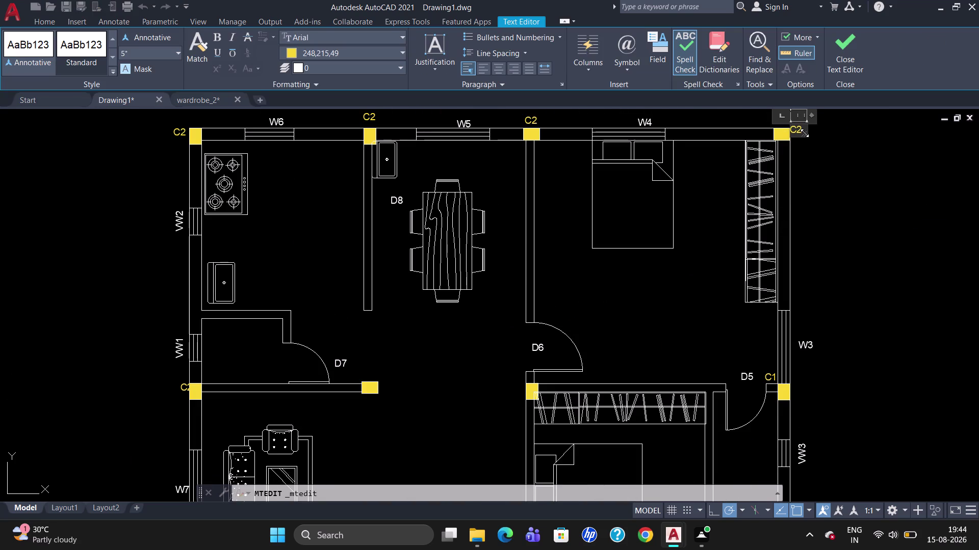
key(Right)
key(Right)
key(BackSpace)
key(1)
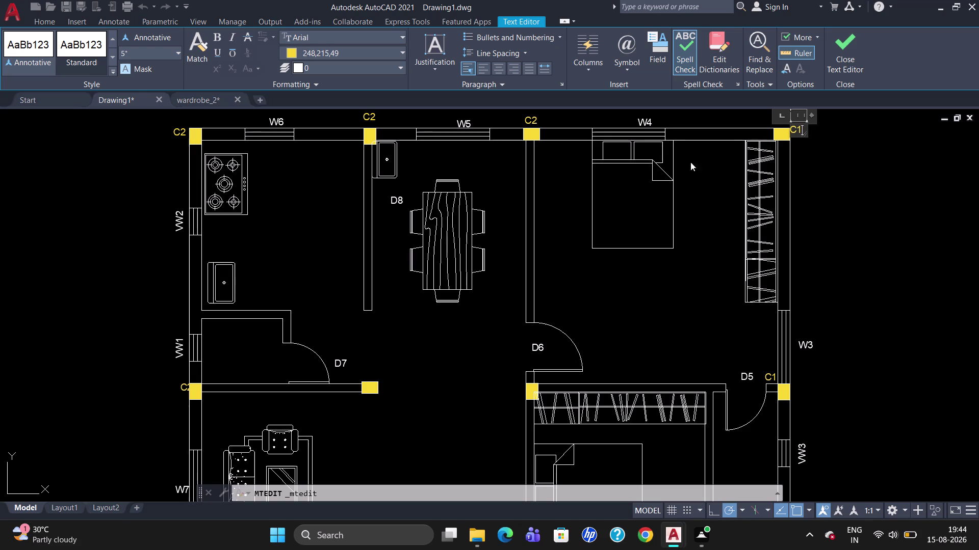
click(527, 117)
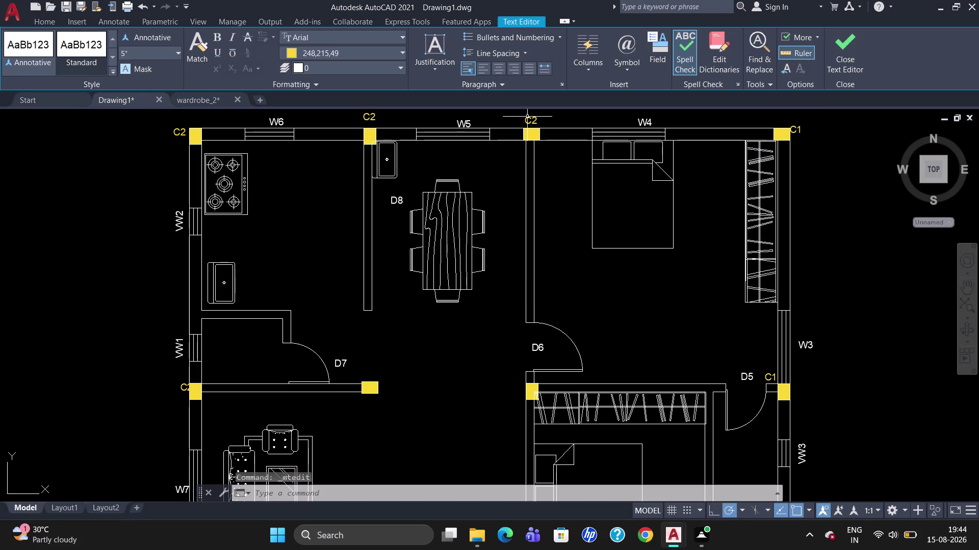
Renumber the next top-wall column tag to C1.
double_click(531, 122)
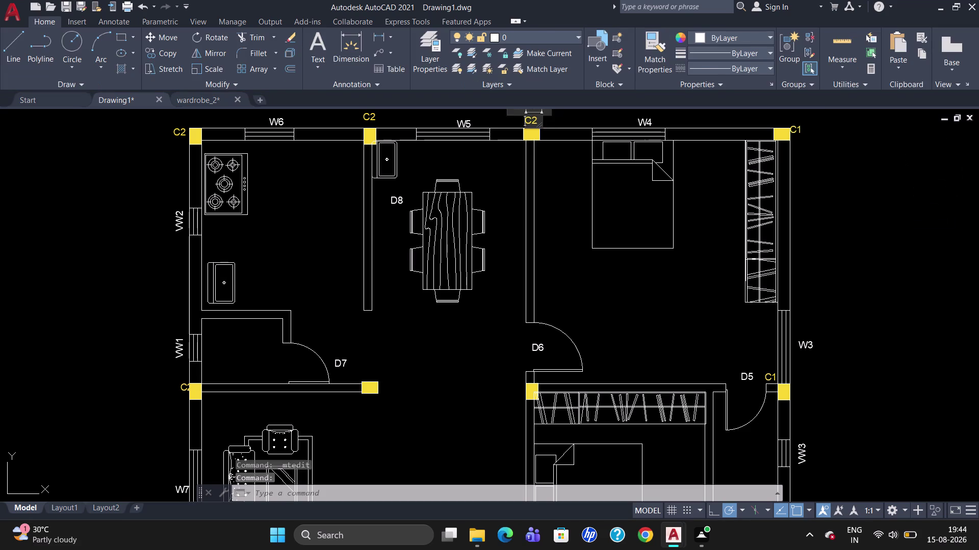
key(Right)
key(Right)
key(BackSpace)
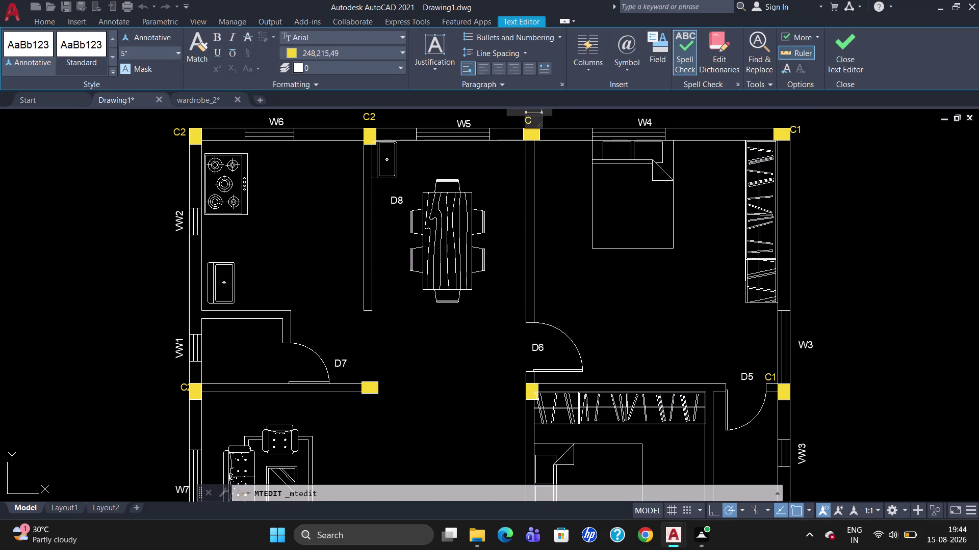
key(1)
double_click(372, 115)
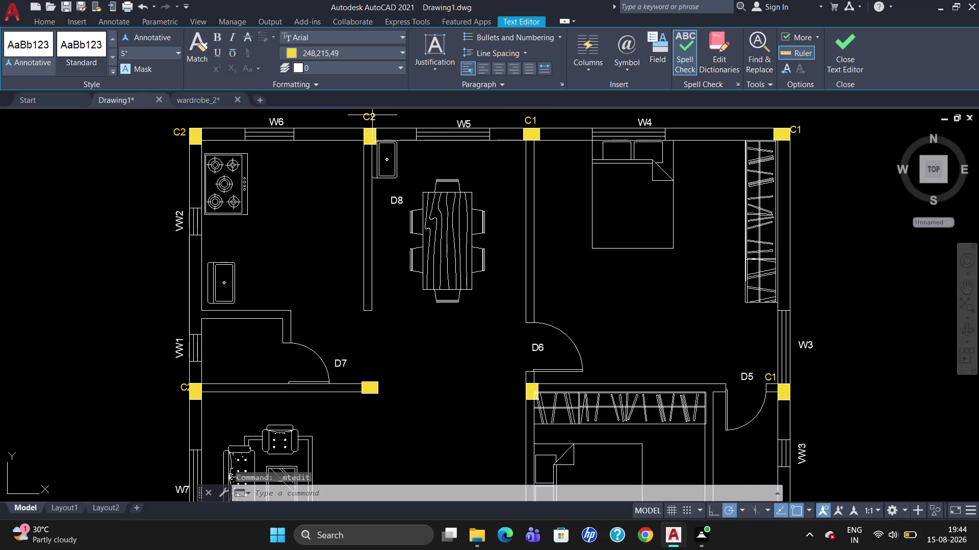
click(372, 115)
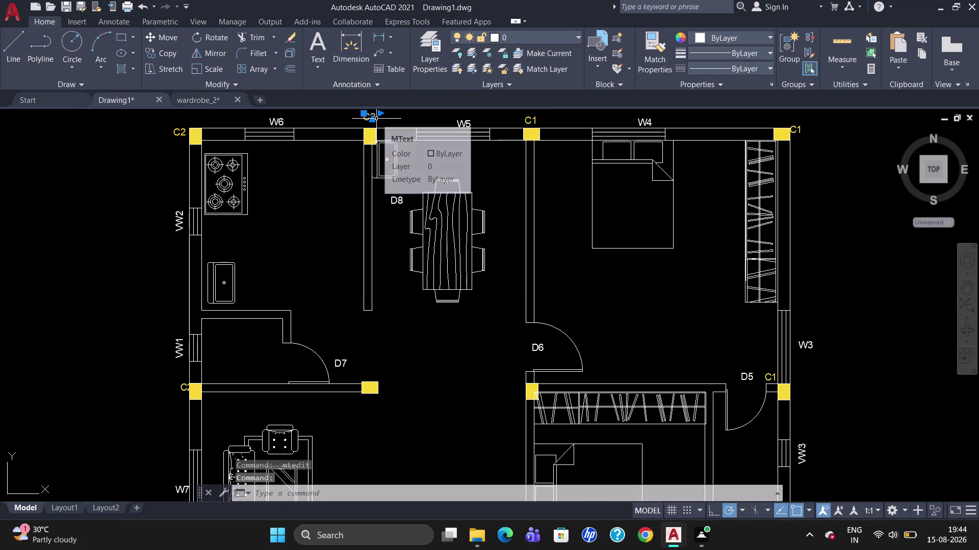
Renumber the following top-wall column tag from C2 to C1.
double_click(376, 119)
key(Right)
key(Right)
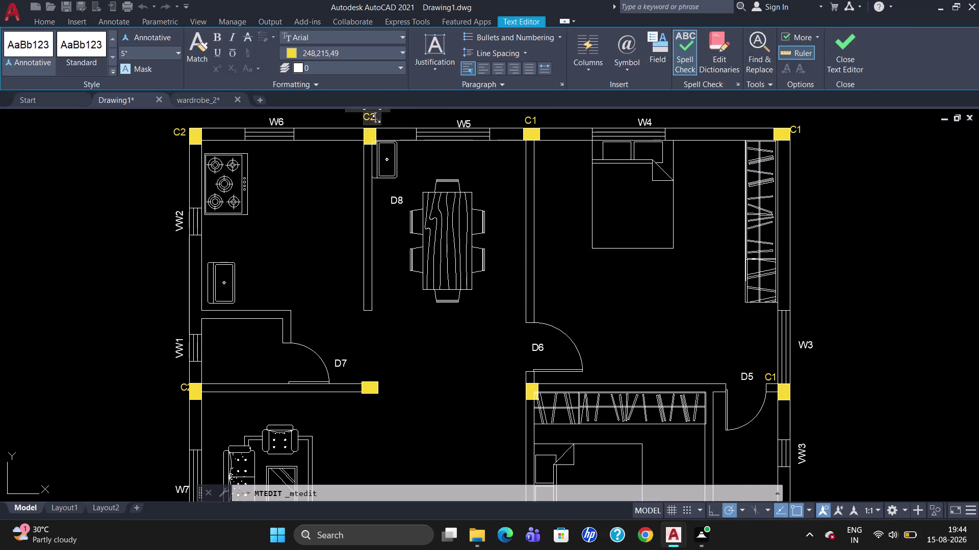
key(BackSpace)
key(1)
triple_click(183, 130)
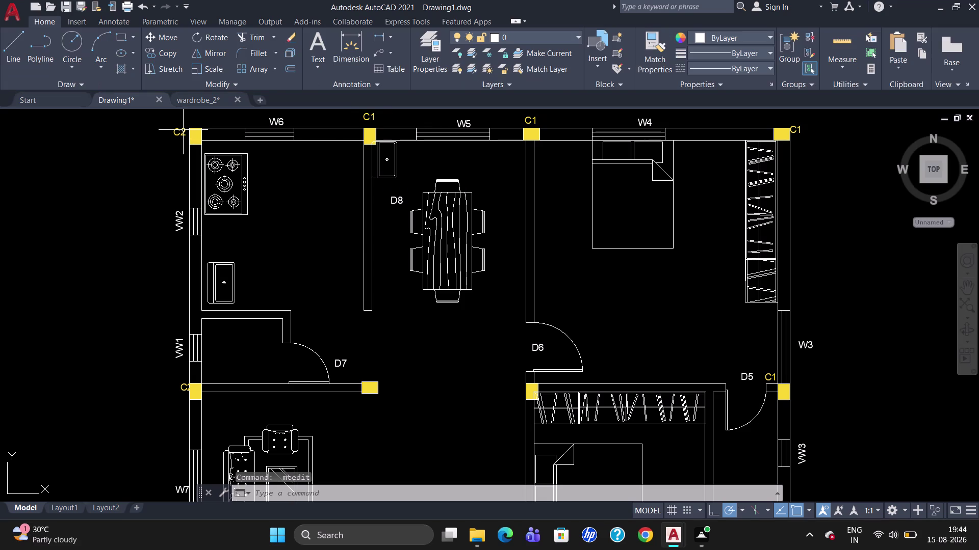
Change the top-left corner tag to C1, removing a stray typed character.
double_click(184, 131)
double_click(181, 132)
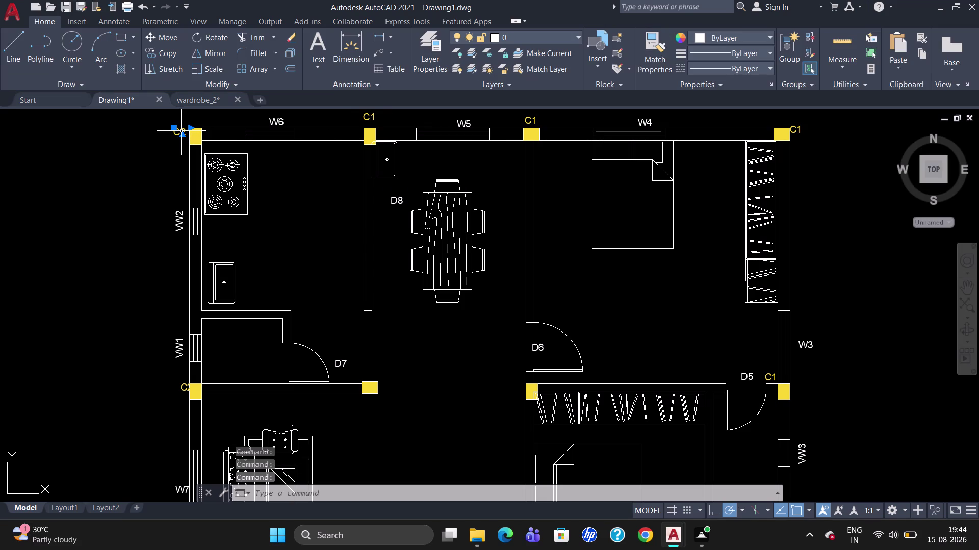
key(Right)
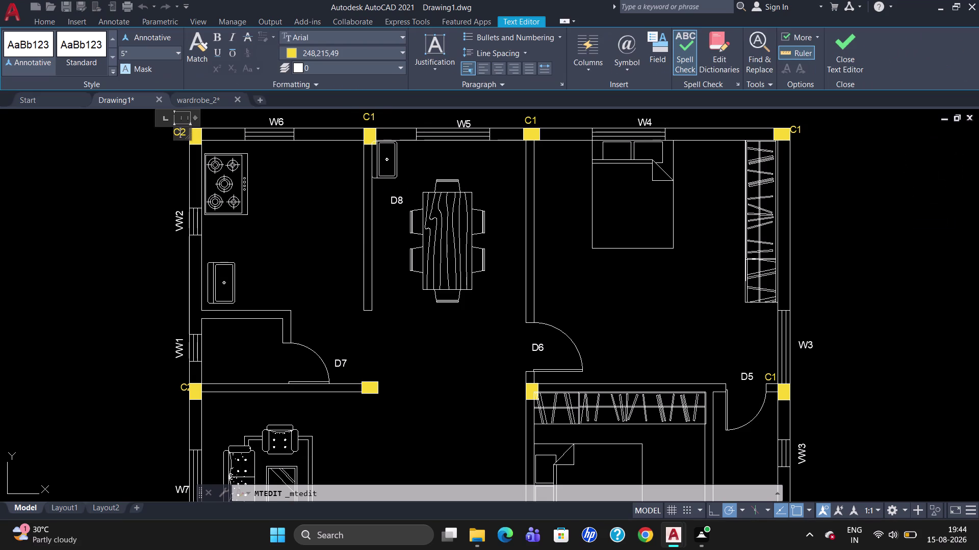
key(Right)
key(BackSpace)
key(grave)
key(1)
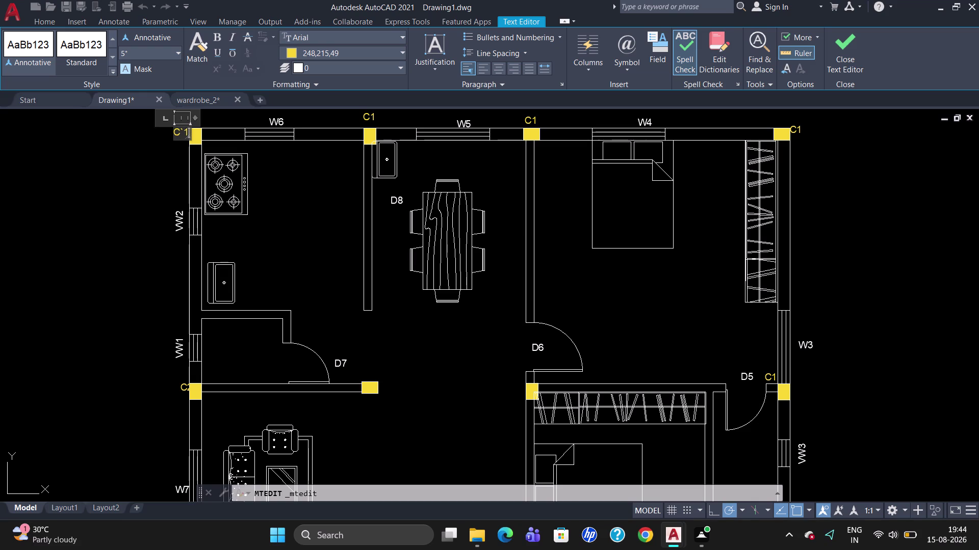
click(186, 133)
key(Left)
key(BackSpace)
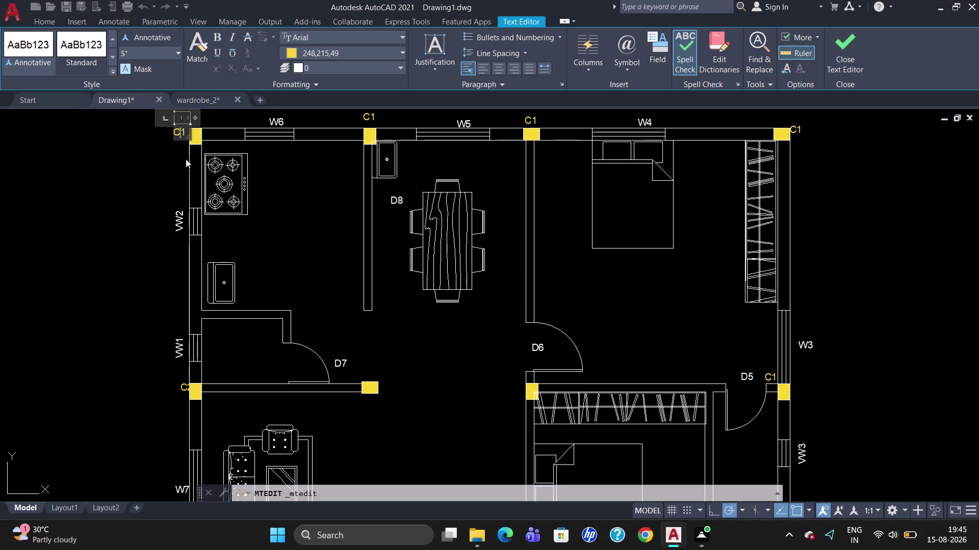
click(185, 162)
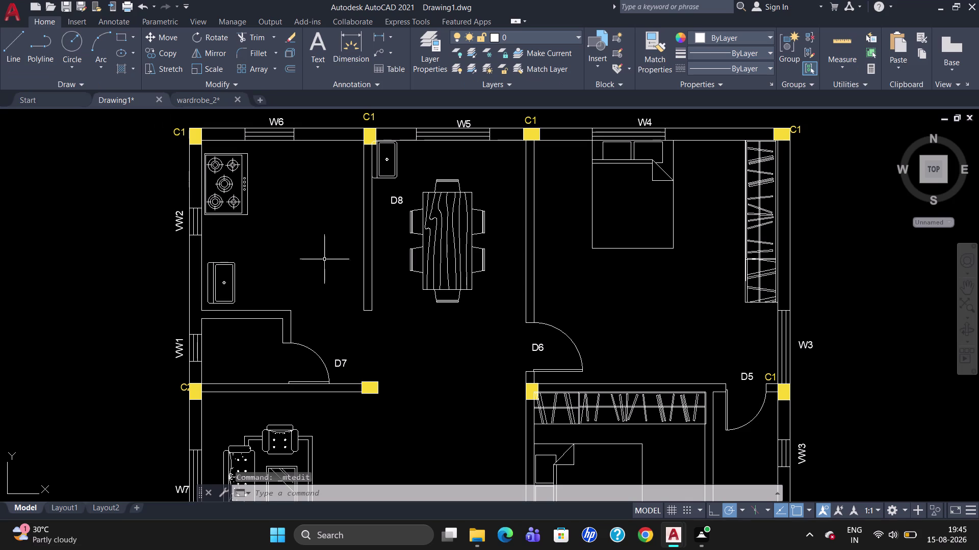
scroll(down, 3)
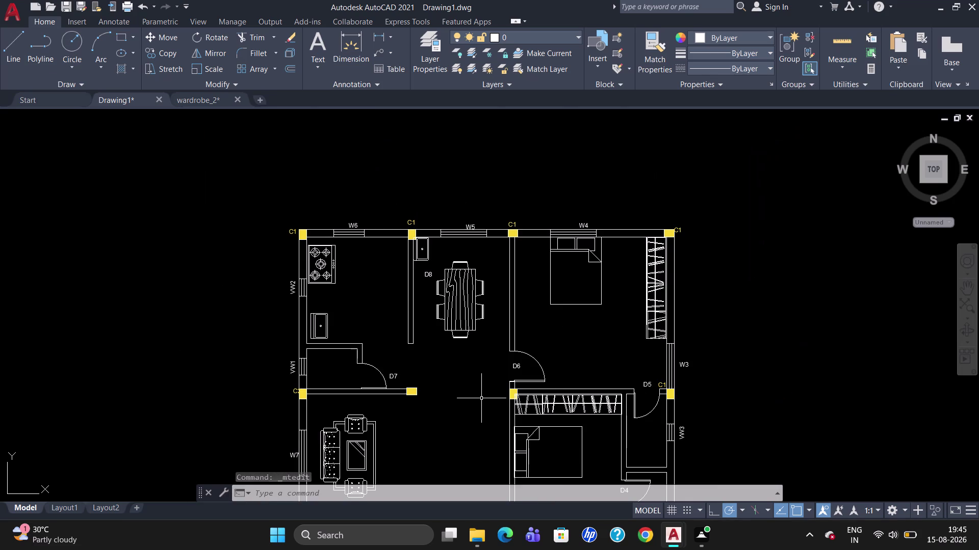
scroll(up, 3)
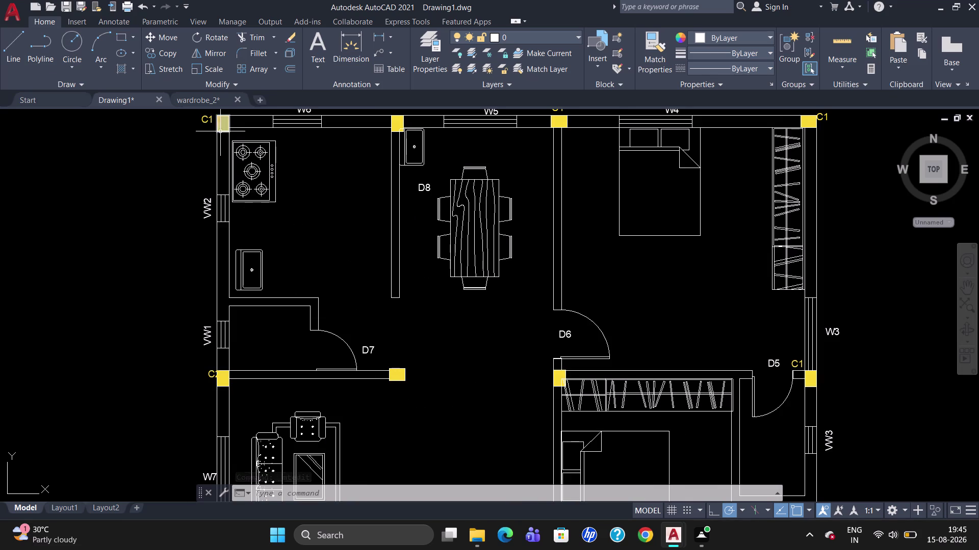
Copy the top-left C1 tag beside the two interior columns on the middle wall.
click(205, 118)
text(CO)
key(Return)
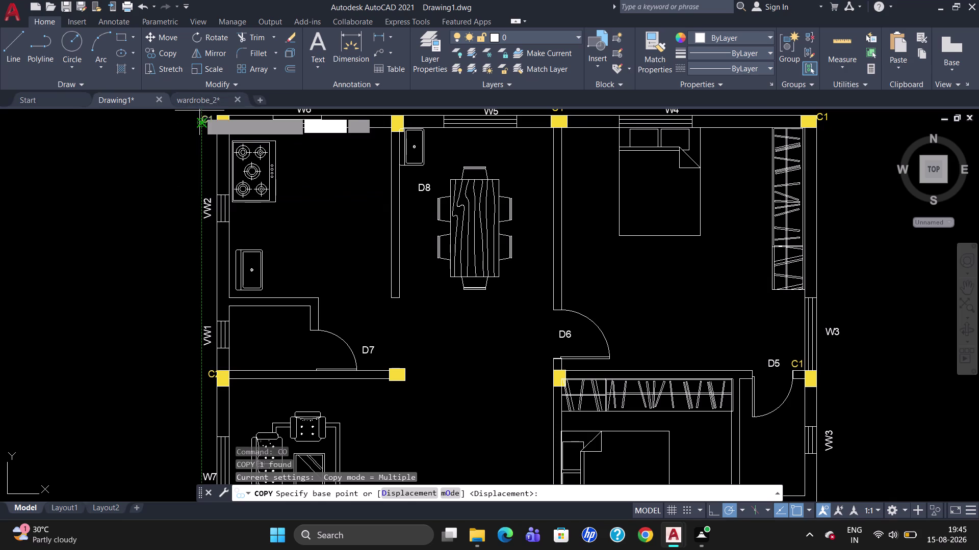
click(202, 112)
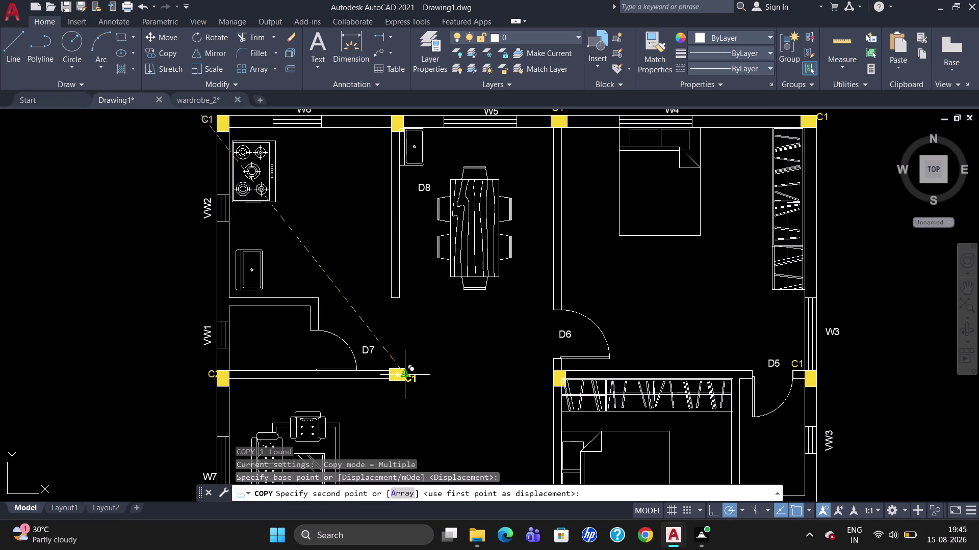
click(409, 373)
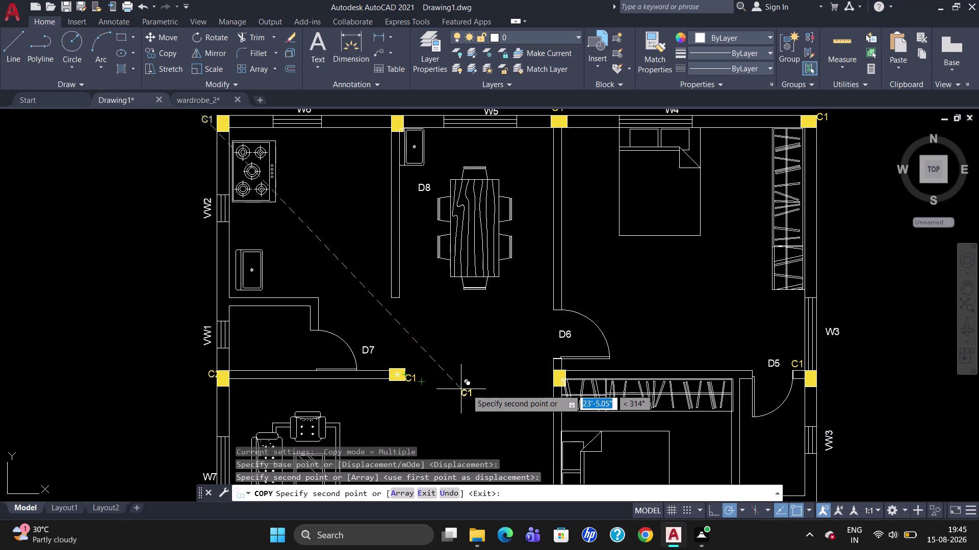
click(538, 370)
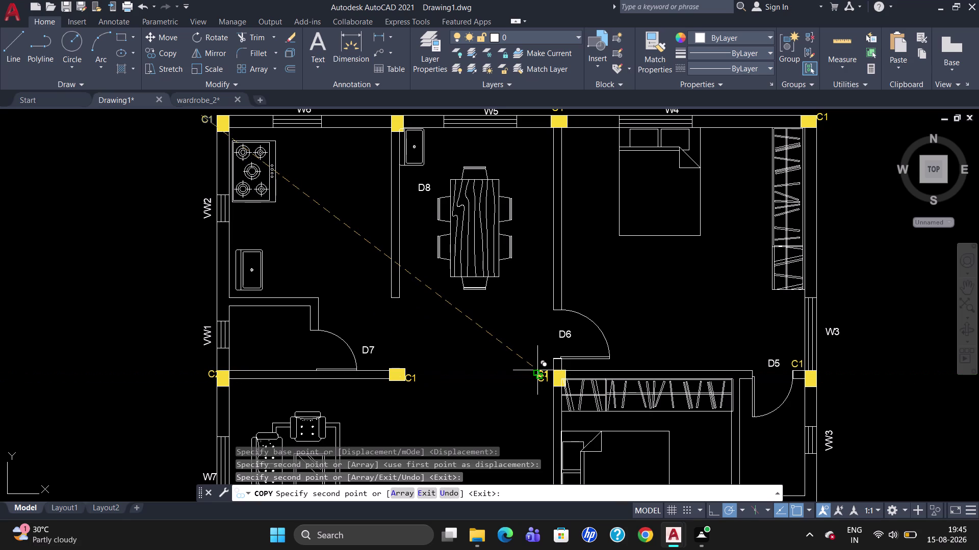
key(Escape)
scroll(down, 3)
scroll(up, 3)
scroll(down, 3)
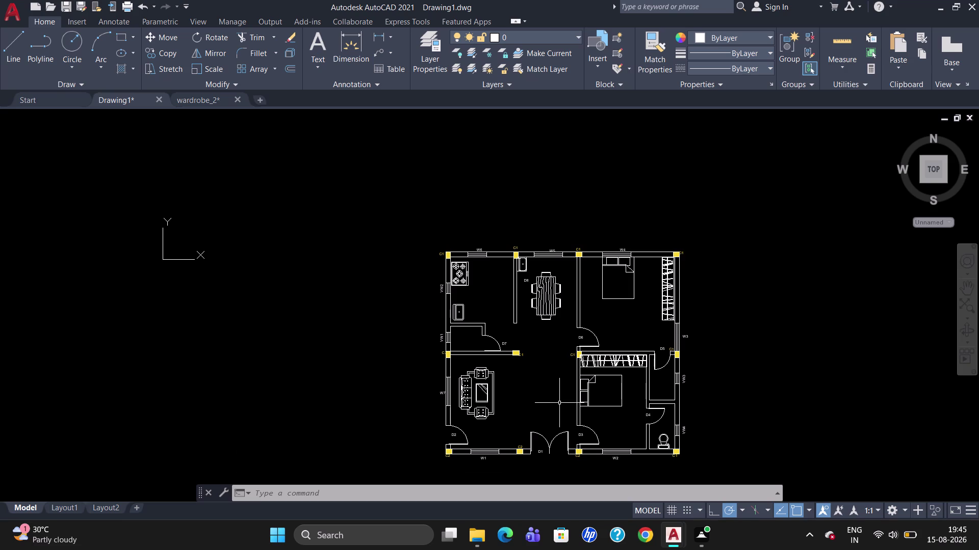
Draw a line 6'-9" down from the bottom-right column corner, then a segment leftward.
scroll(down, 3)
scroll(up, 3)
scroll(down, 3)
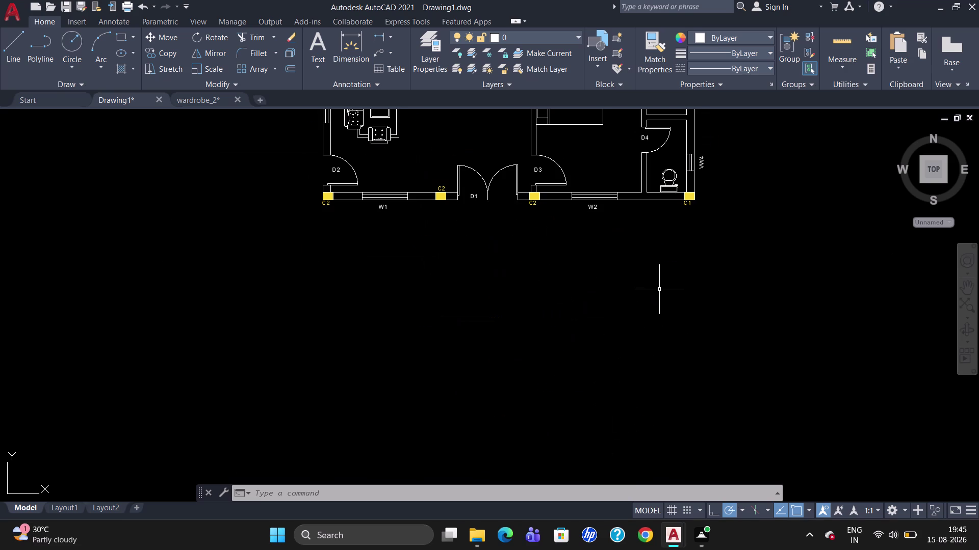
scroll(up, 3)
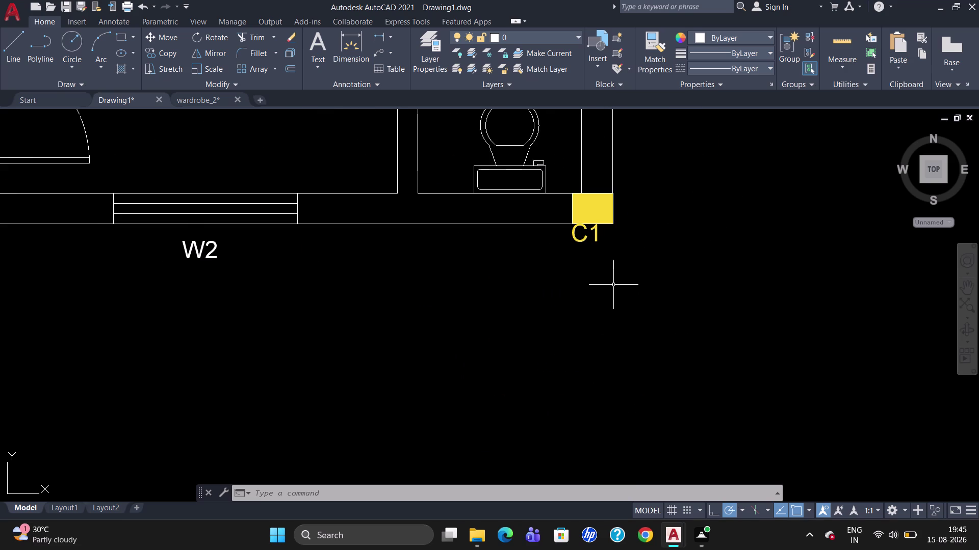
scroll(down, 3)
key(l)
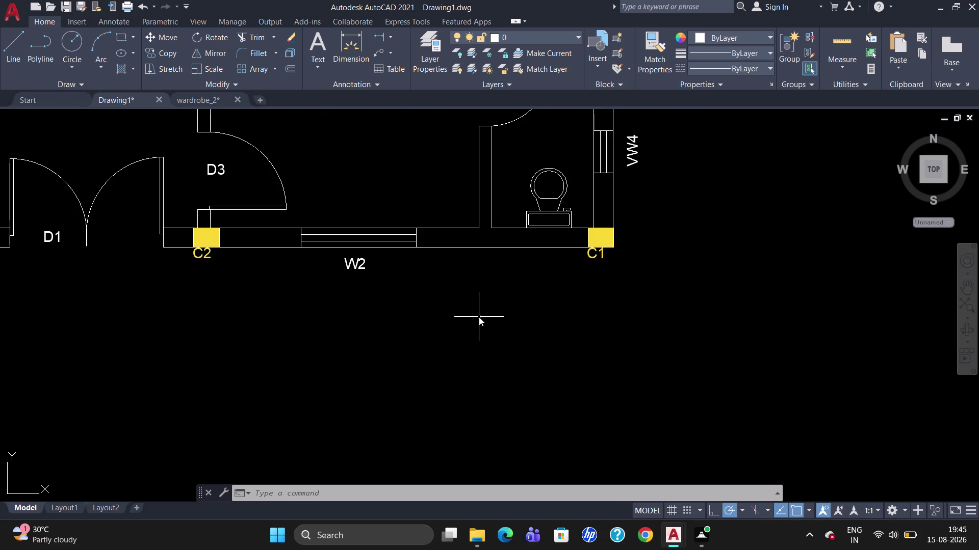
key(Return)
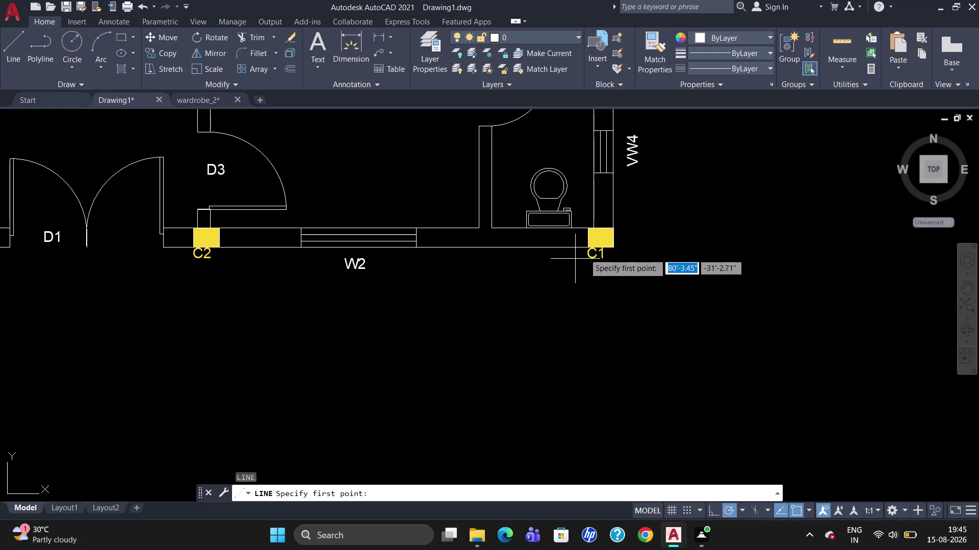
click(615, 245)
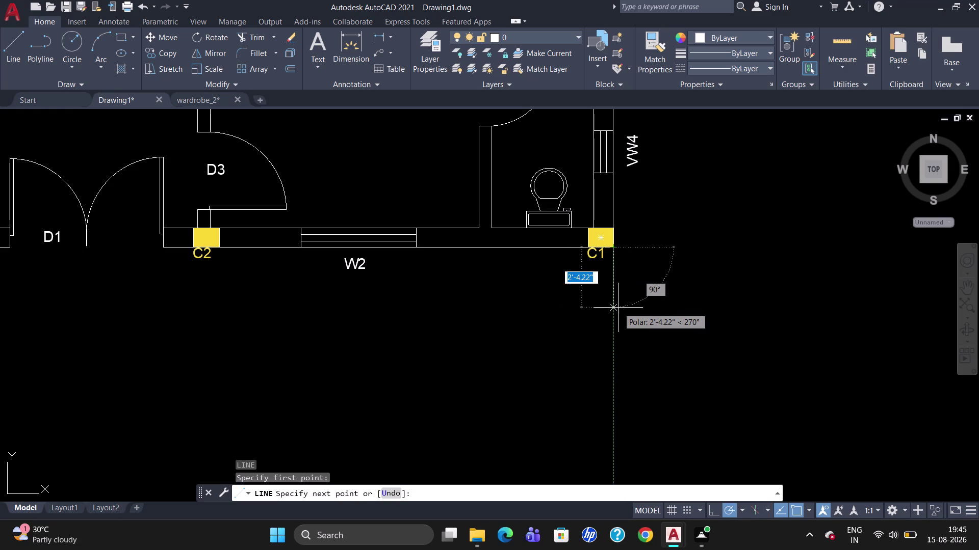
text(6')
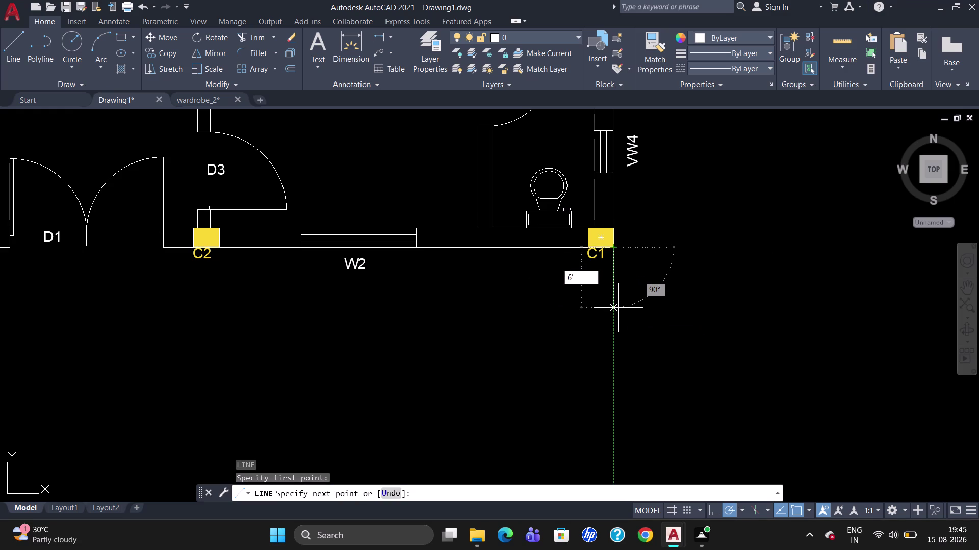
text(-9")
key(Return)
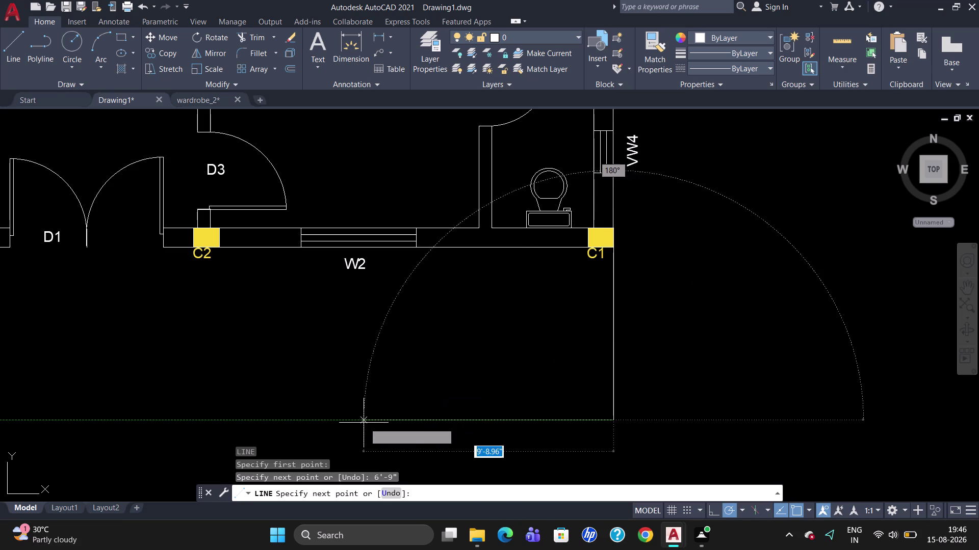
click(361, 426)
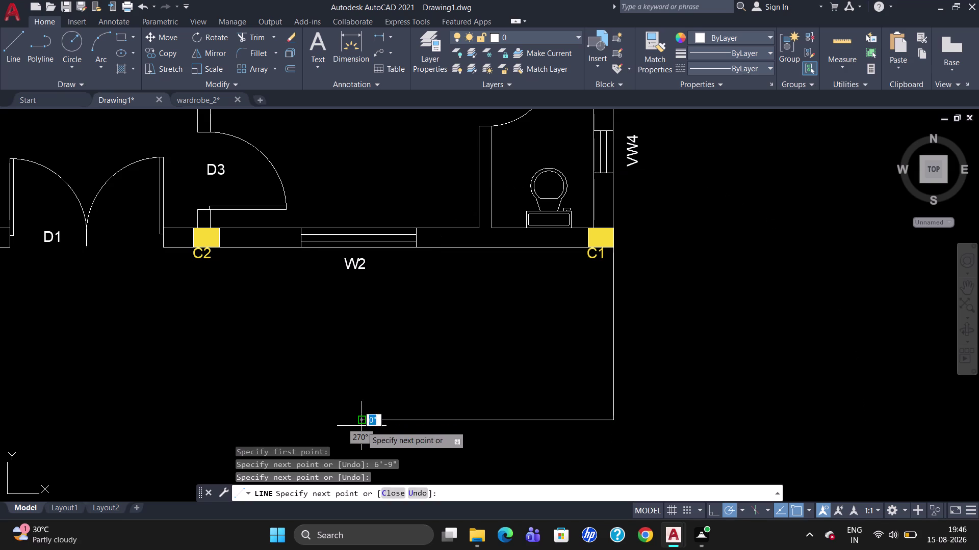
key(Escape)
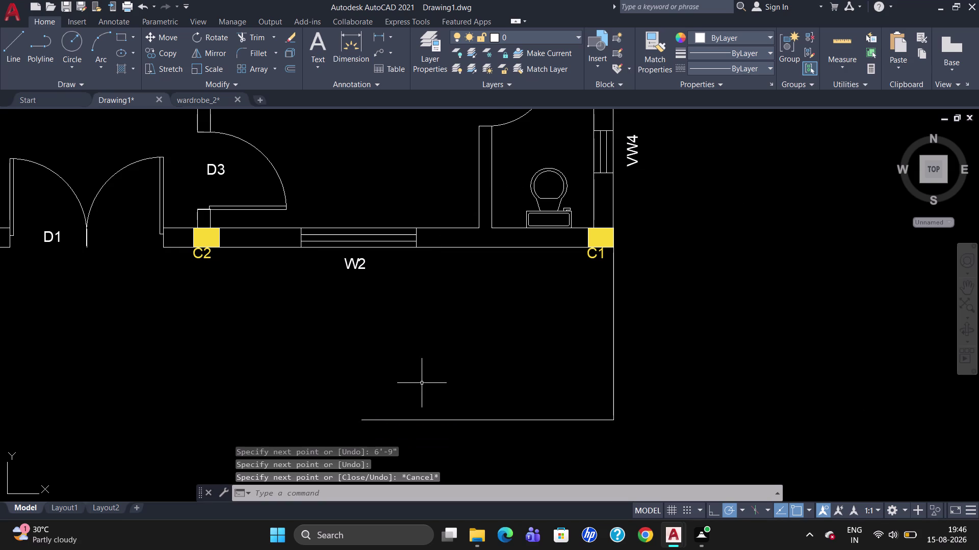
scroll(down, 3)
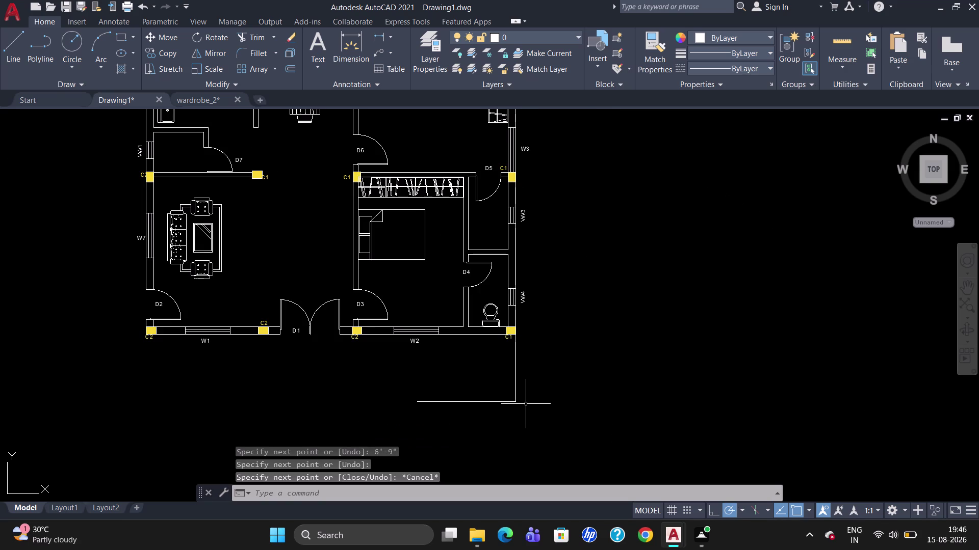
Verify the downward line with a temporary 6'-9" linear dimension, then delete it.
text(D;)
key(BackSpace)
text(LI)
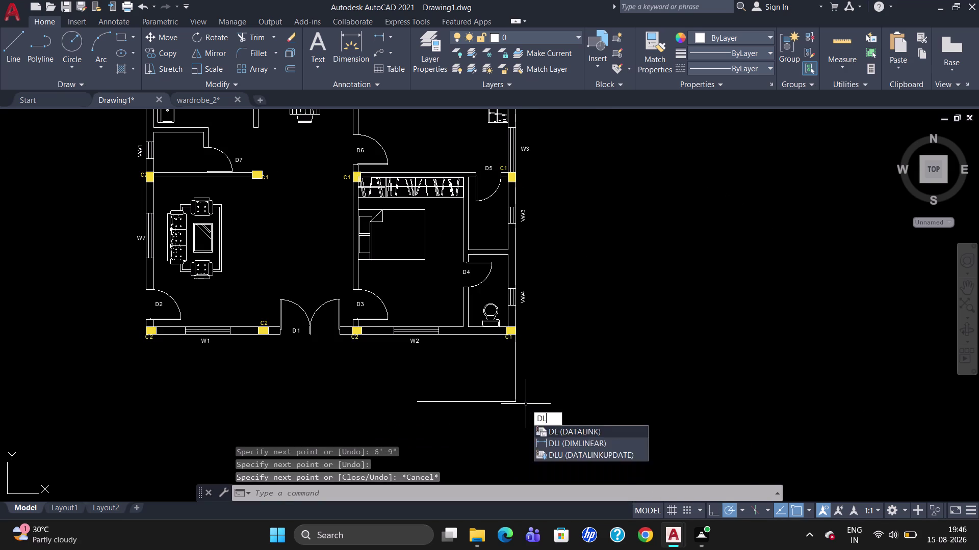
key(Return)
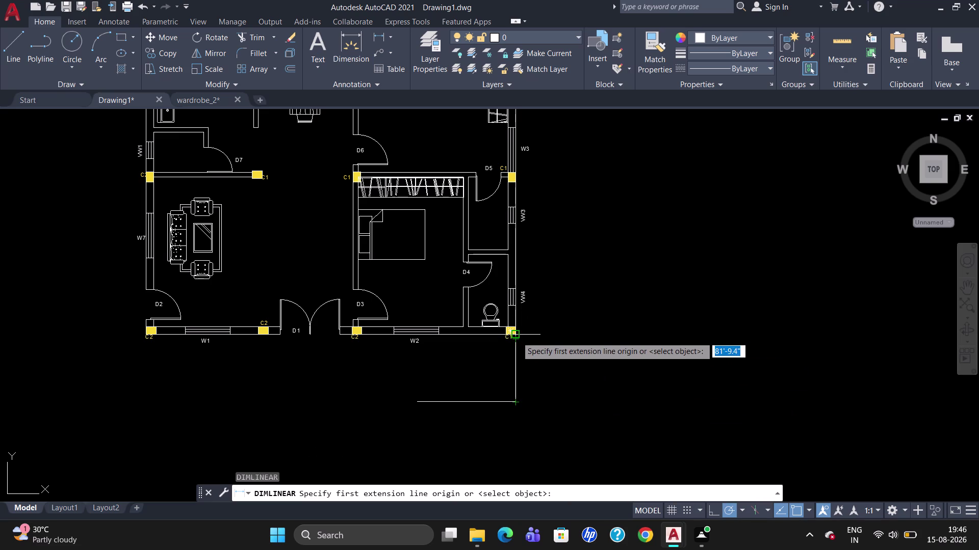
click(516, 337)
click(514, 405)
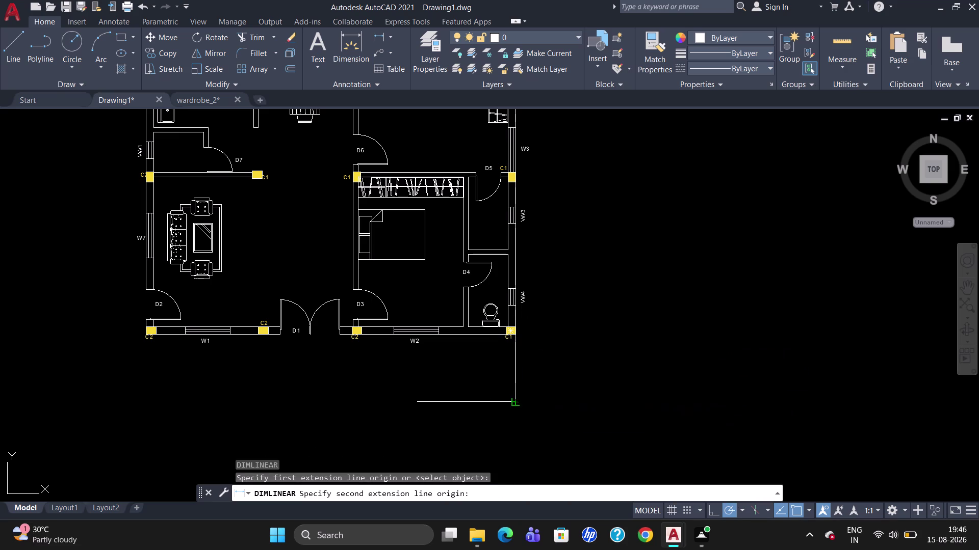
click(536, 404)
click(534, 374)
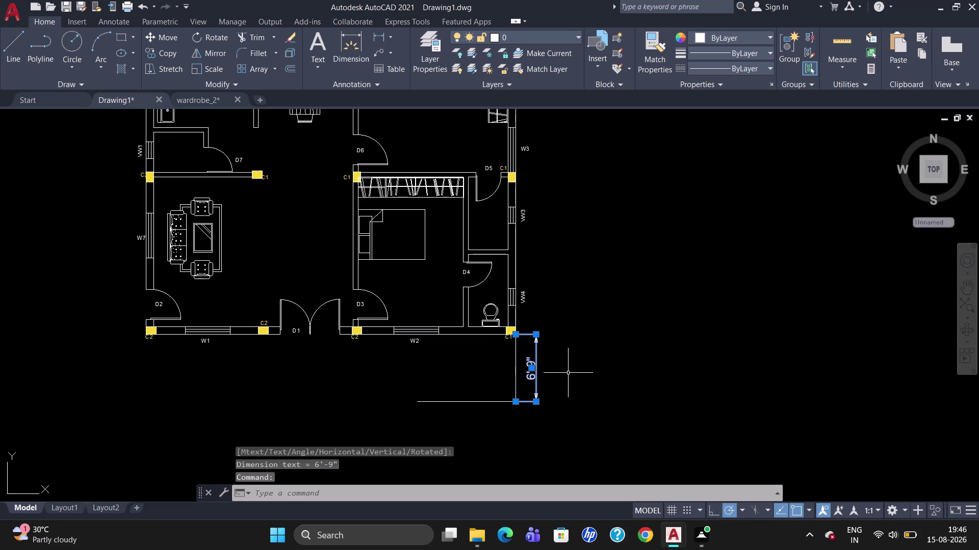
key(Delete)
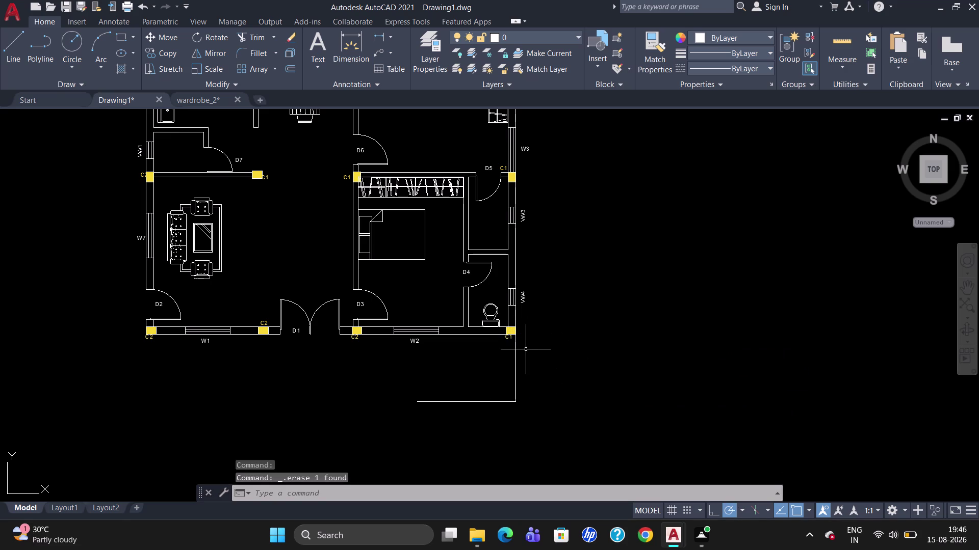
scroll(up, 3)
scroll(down, 3)
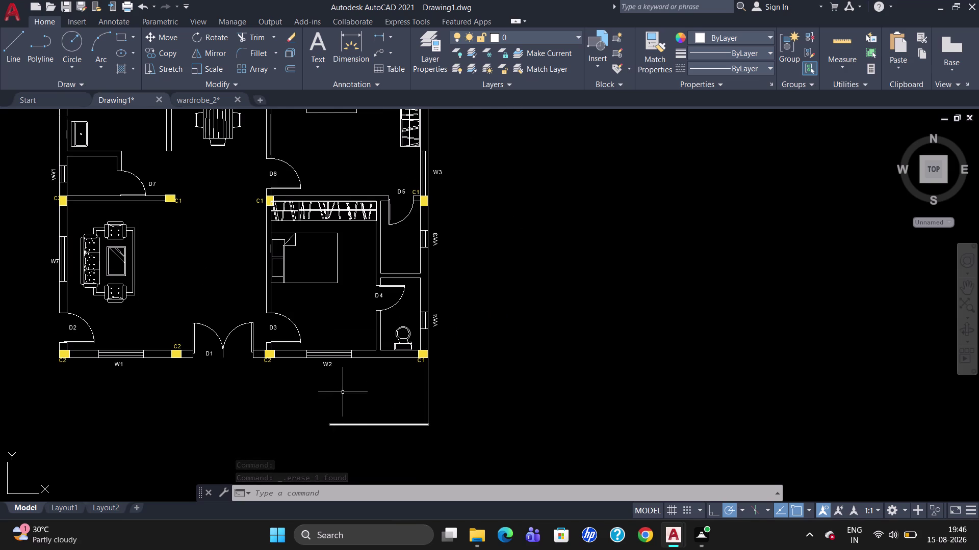
Draw a vertical line from the outline's bottom-left corner up to the W2 wall.
scroll(up, 3)
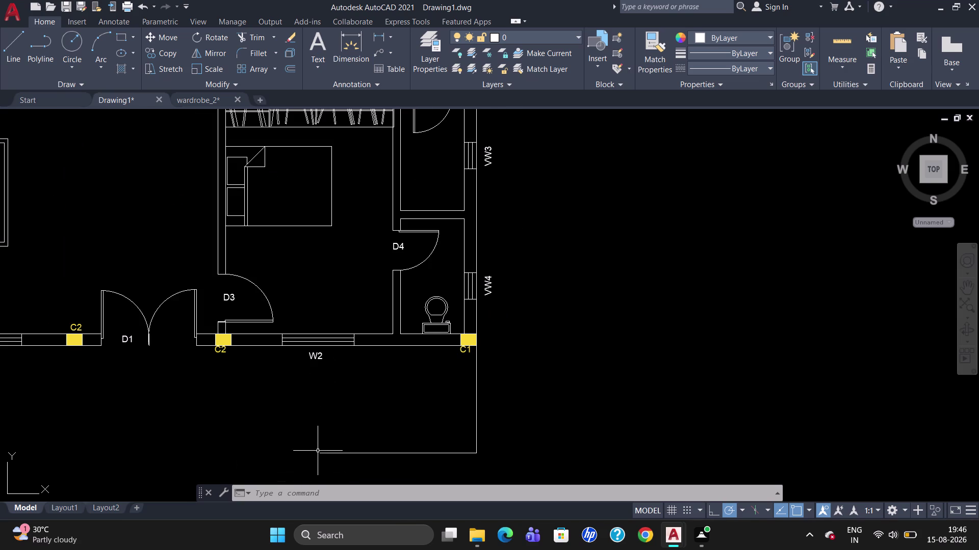
key(l)
key(Return)
click(322, 444)
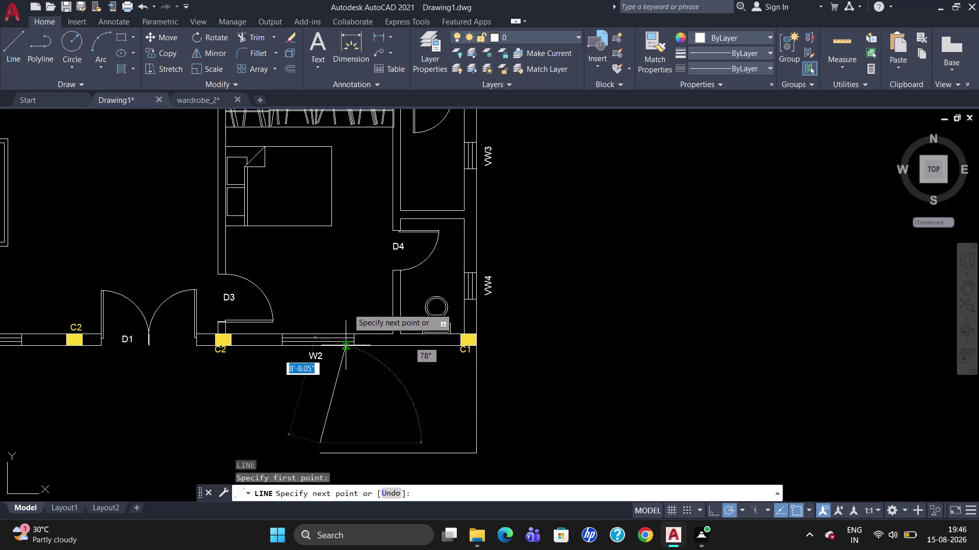
key(Escape)
key(l)
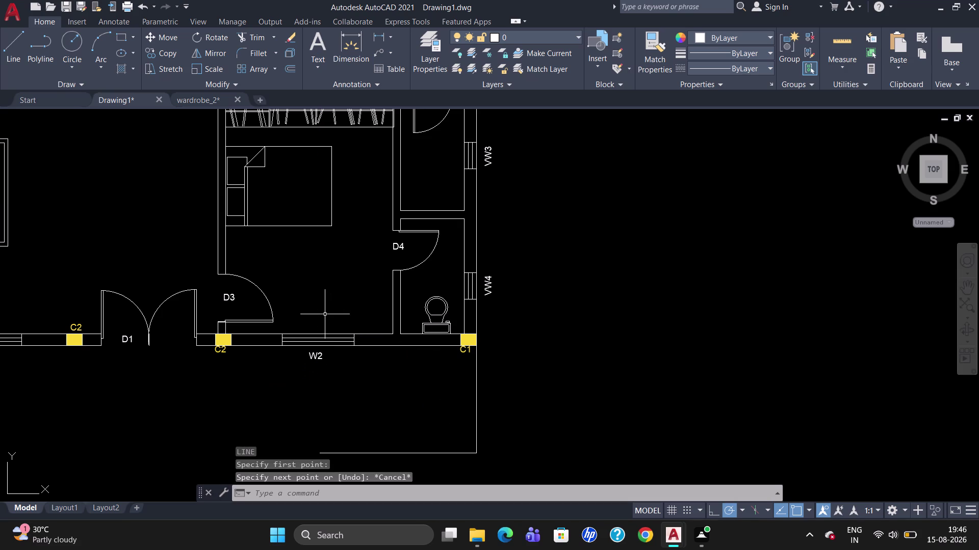
key(Return)
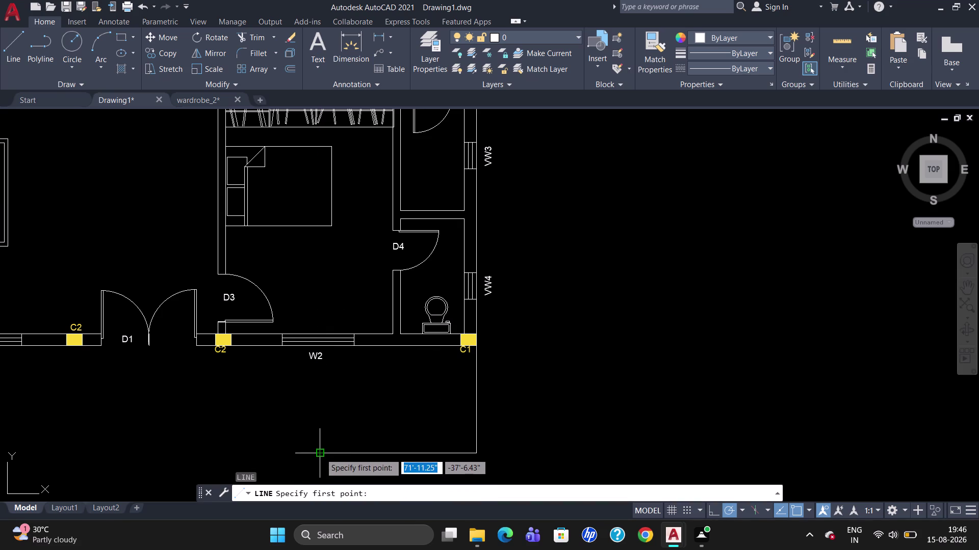
click(320, 453)
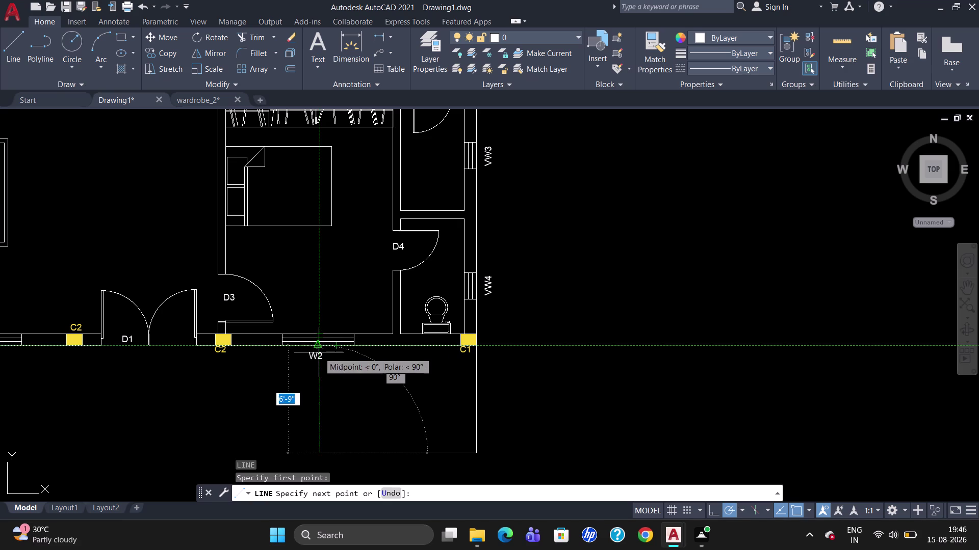
click(319, 352)
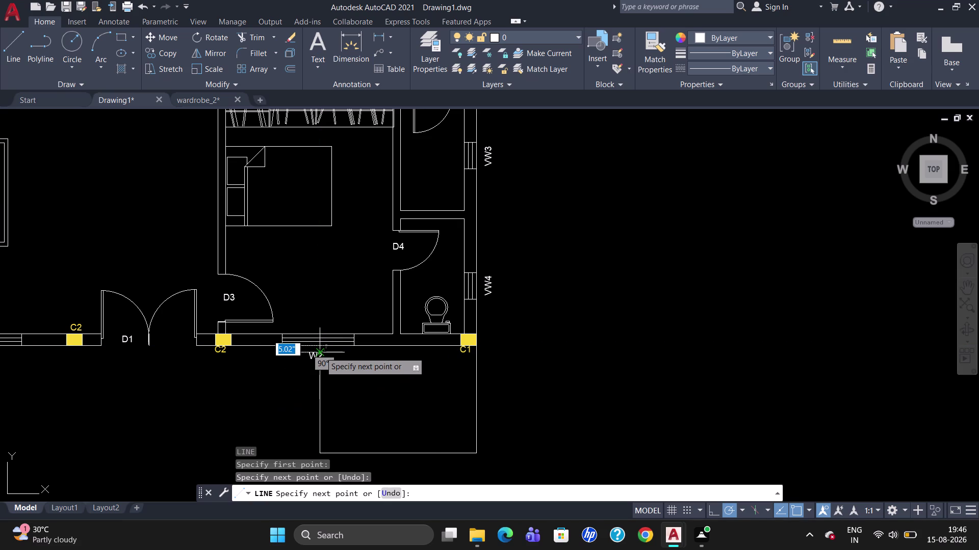
key(Escape)
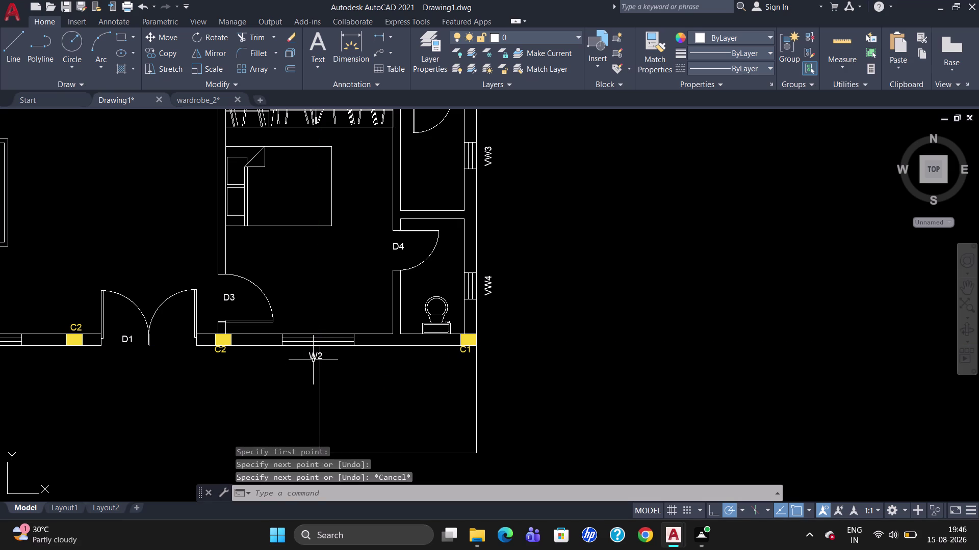
click(313, 357)
Move the W2 tag left of the new line, under the window.
click(309, 350)
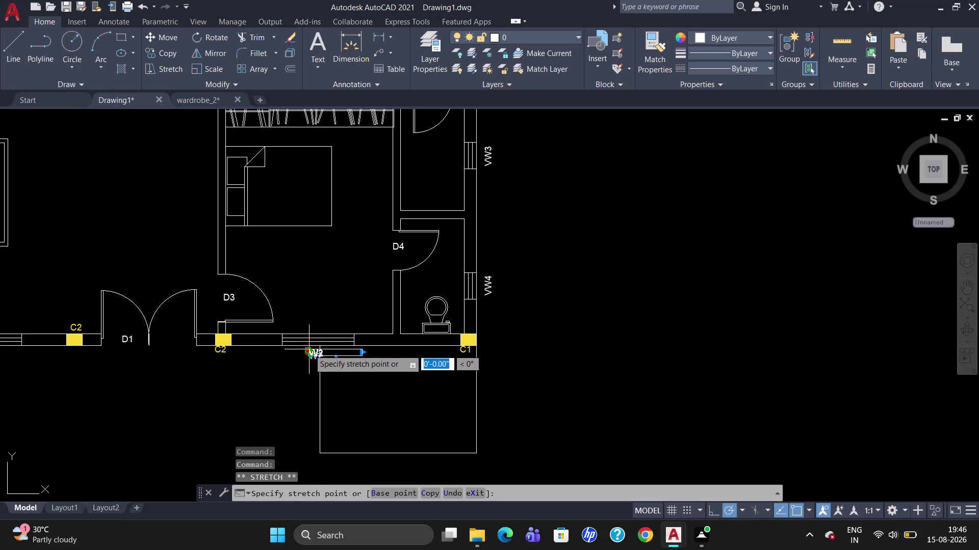
drag(309, 350, 299, 350)
click(299, 350)
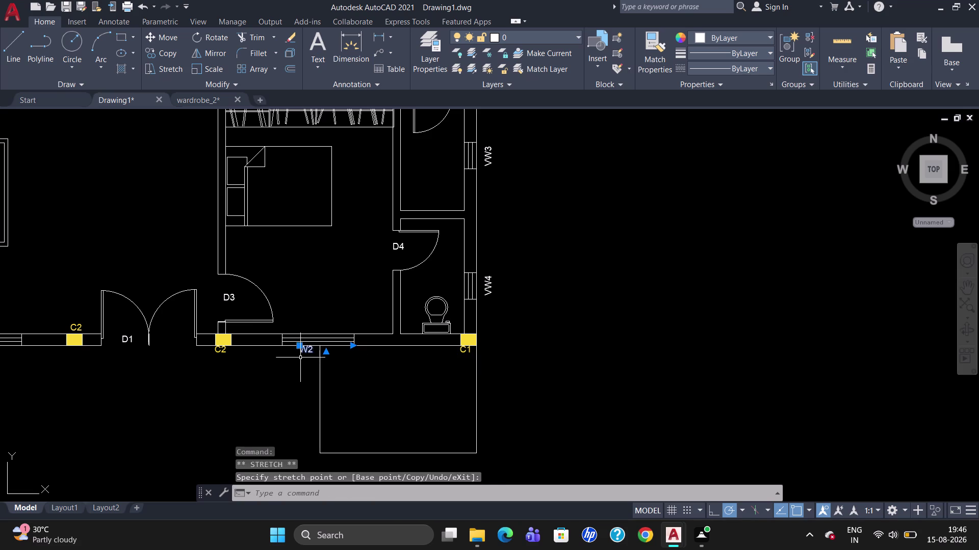
click(301, 346)
drag(300, 346, 295, 349)
click(295, 349)
click(300, 347)
drag(300, 346, 294, 353)
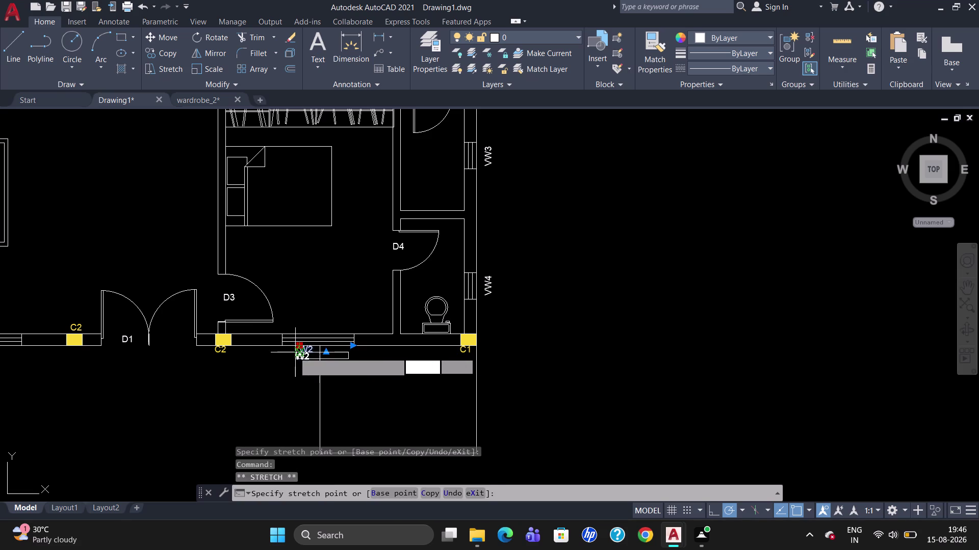
drag(294, 353, 294, 352)
click(291, 353)
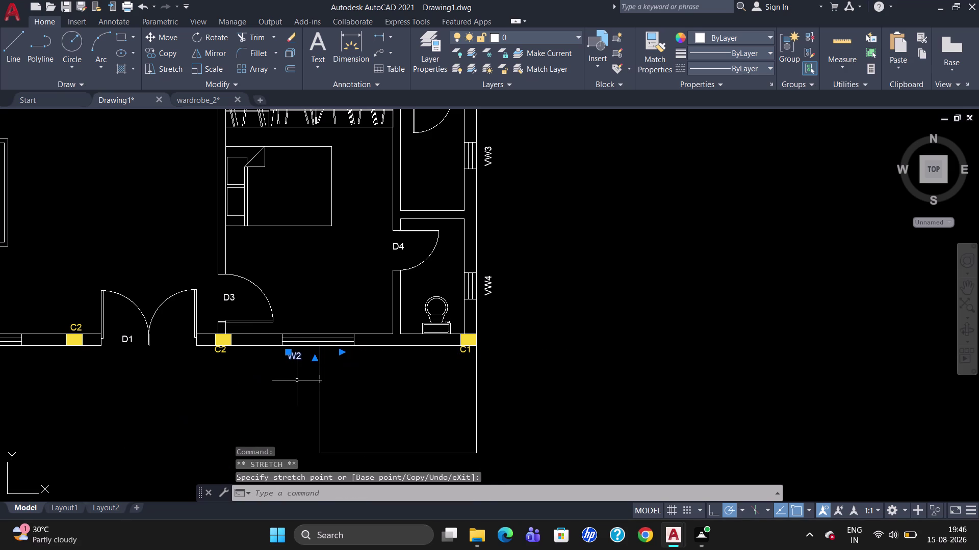
key(Escape)
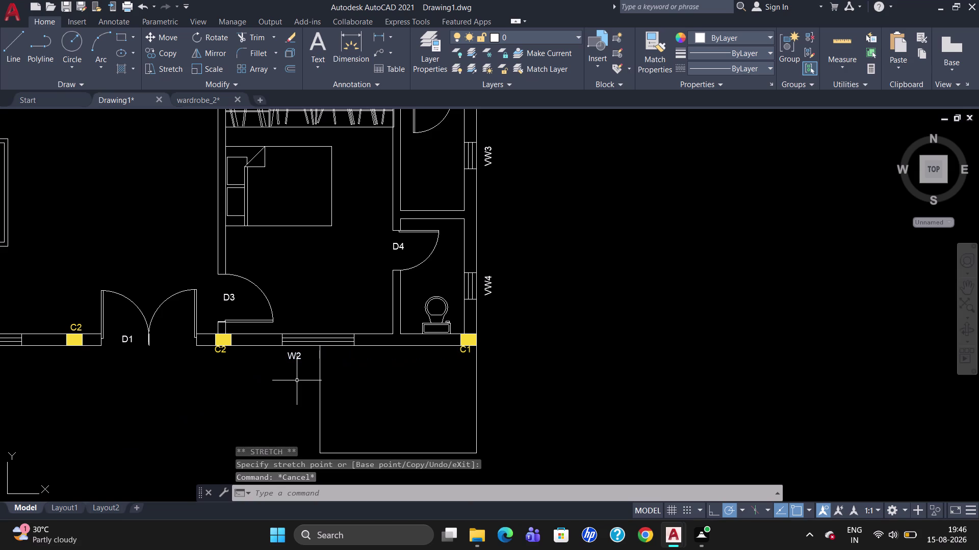
Offset the step outline's right edge 3' inward to create a parallel line.
key(o)
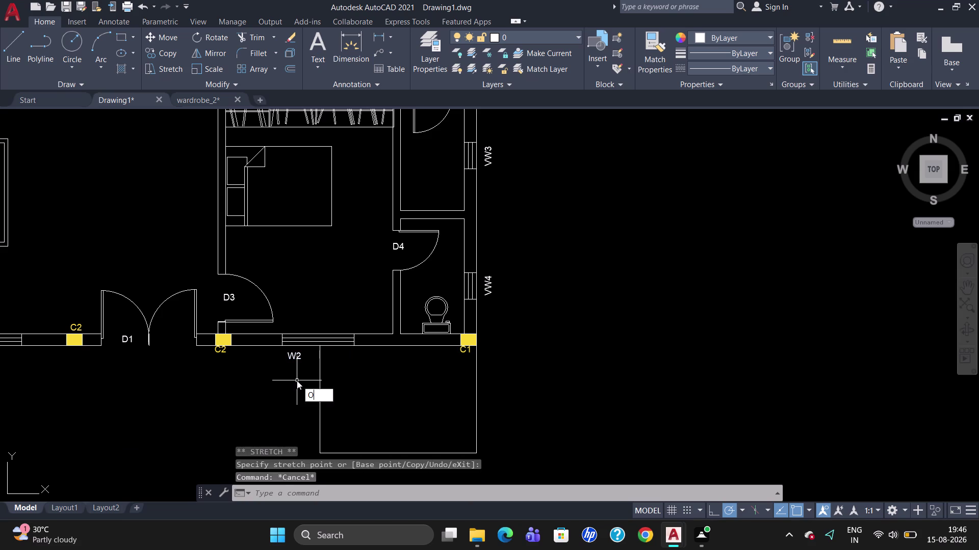
key(Return)
key(3)
key(apostrophe)
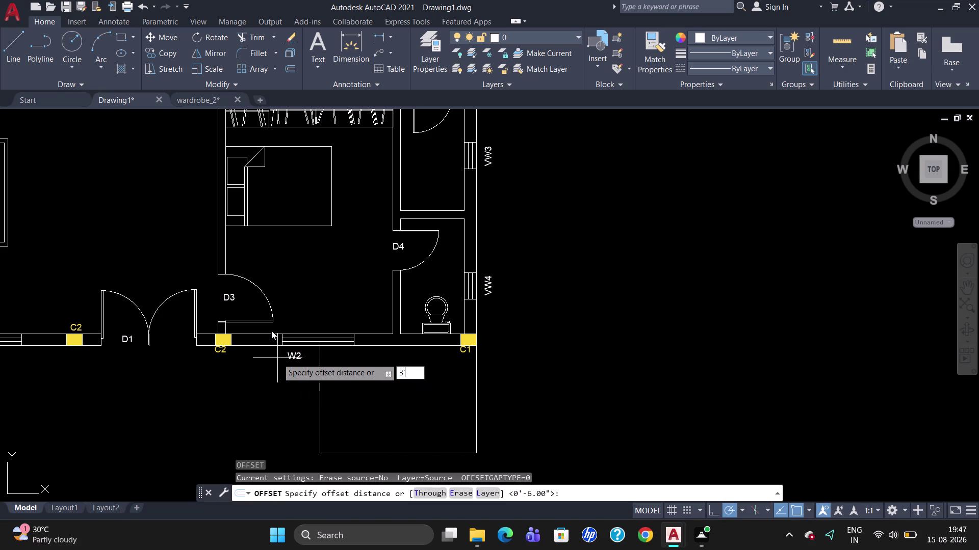
key(Return)
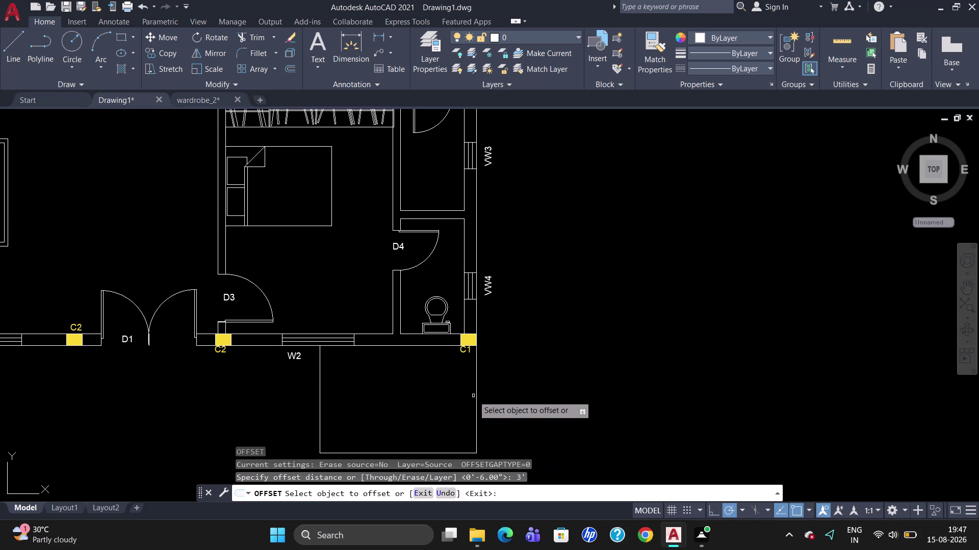
click(475, 395)
click(466, 396)
scroll(down, 3)
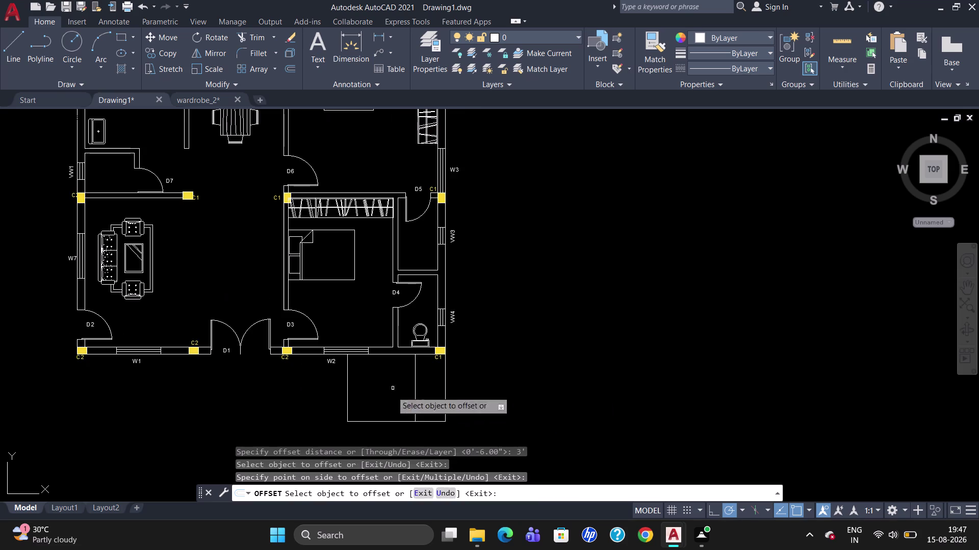
scroll(up, 3)
scroll(down, 3)
scroll(up, 3)
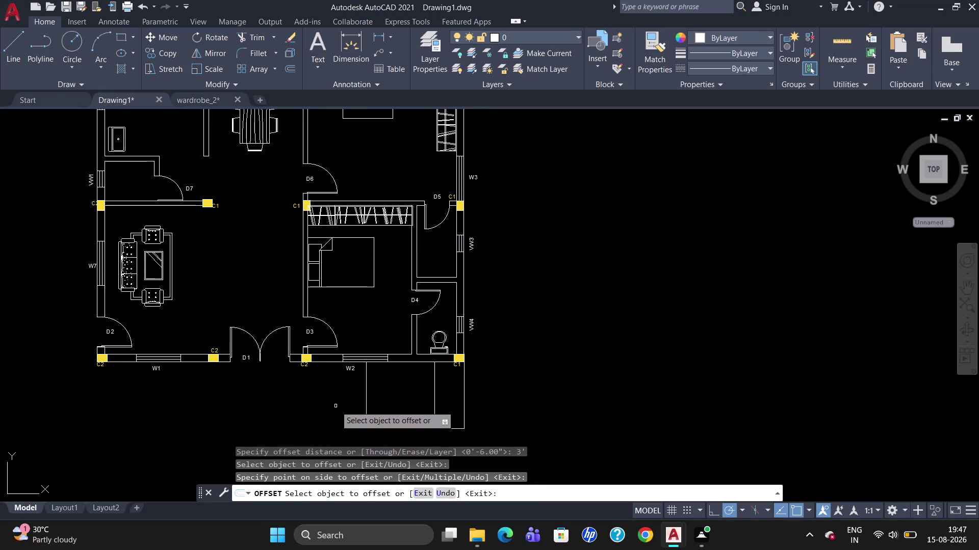
key(Escape)
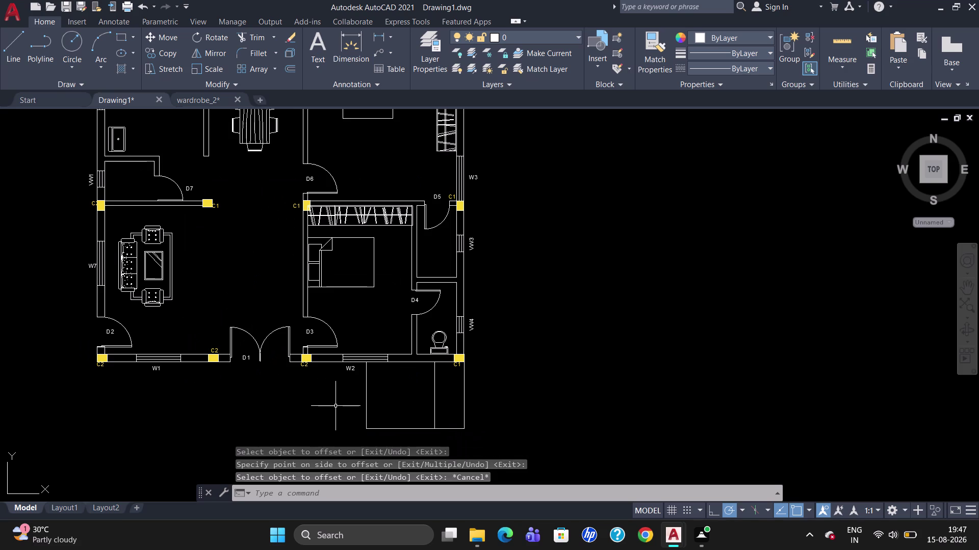
key(l)
key(Return)
Draw a cross line from the midpoint between two outline points to the inner line.
text(M2P)
key(Return)
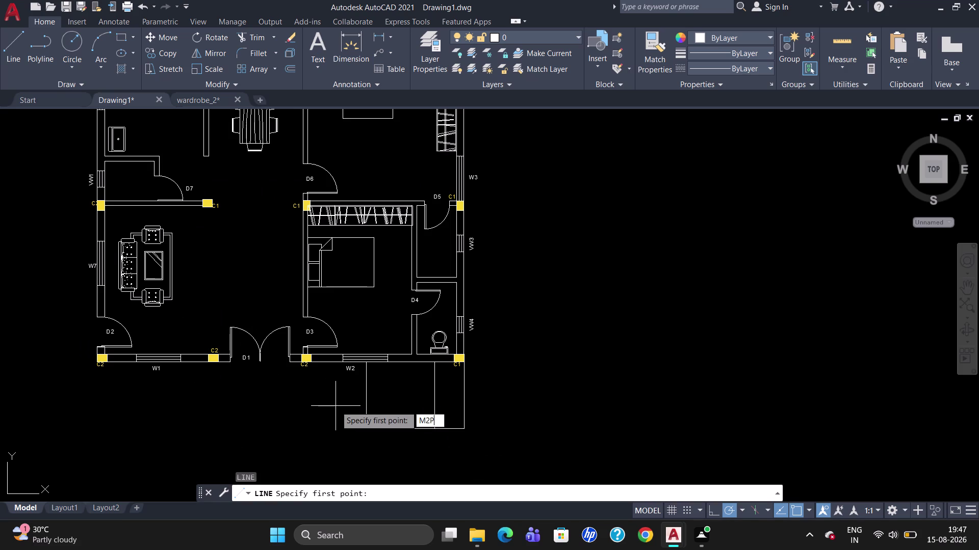
click(436, 429)
click(434, 366)
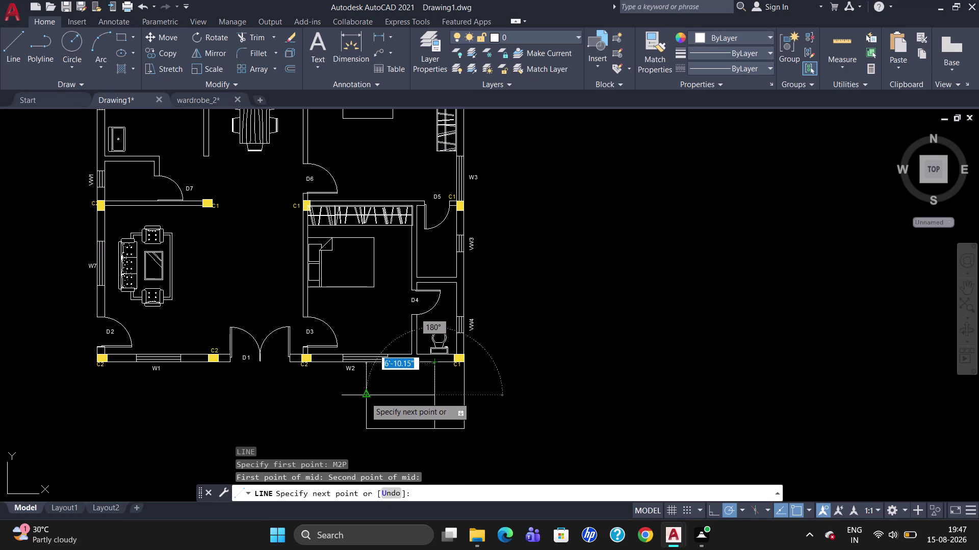
click(367, 395)
key(Escape)
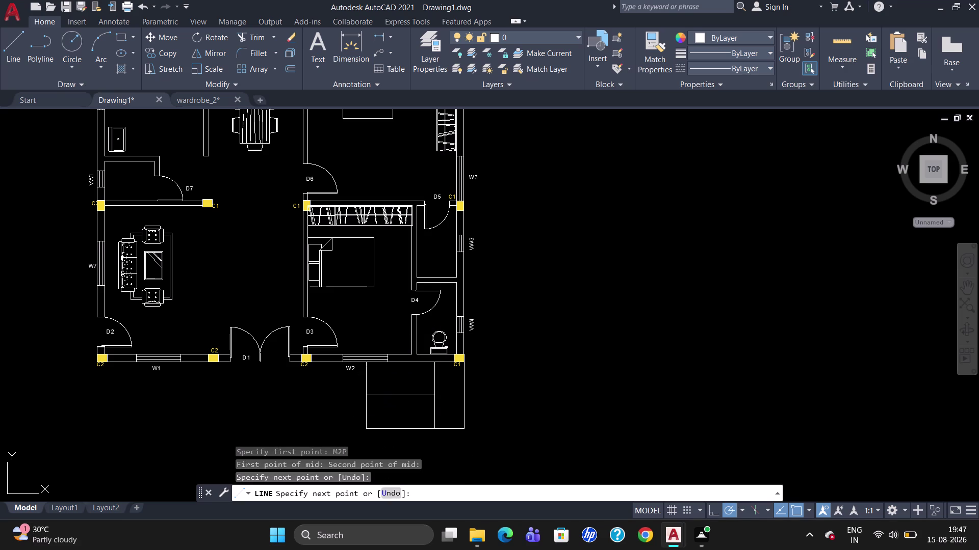
drag(437, 392, 433, 395)
click(433, 395)
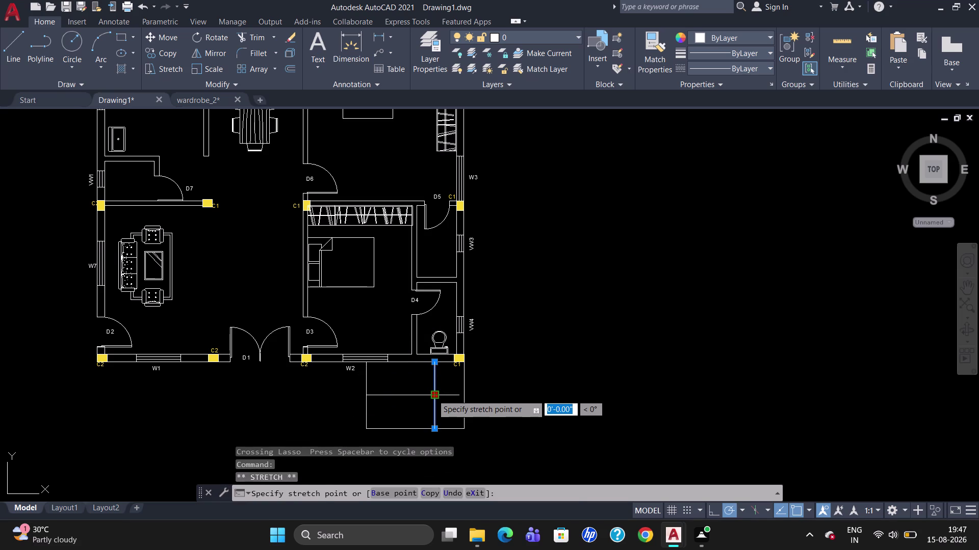
key(Escape)
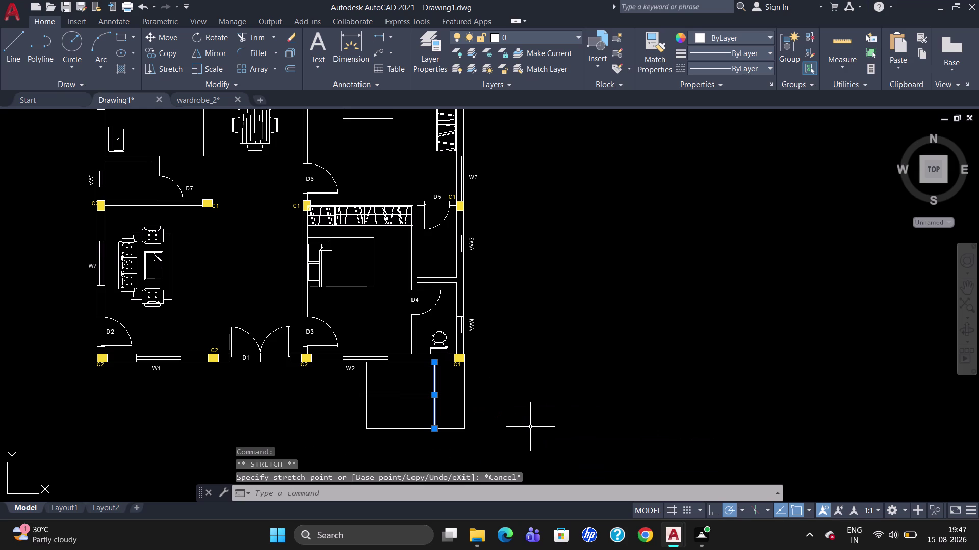
Copy the inner line as a fitted array of 10 treads to the landing midpoint.
text(CO)
key(Return)
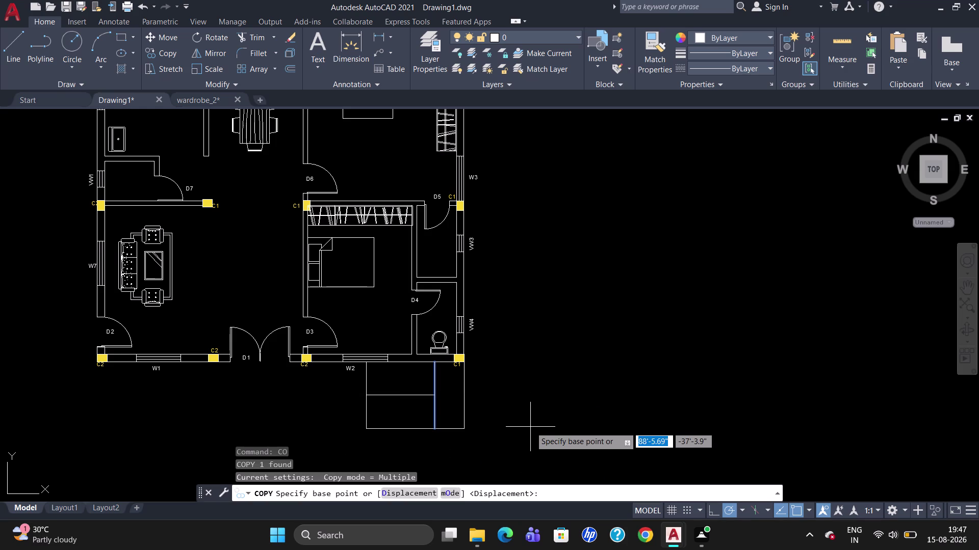
click(435, 397)
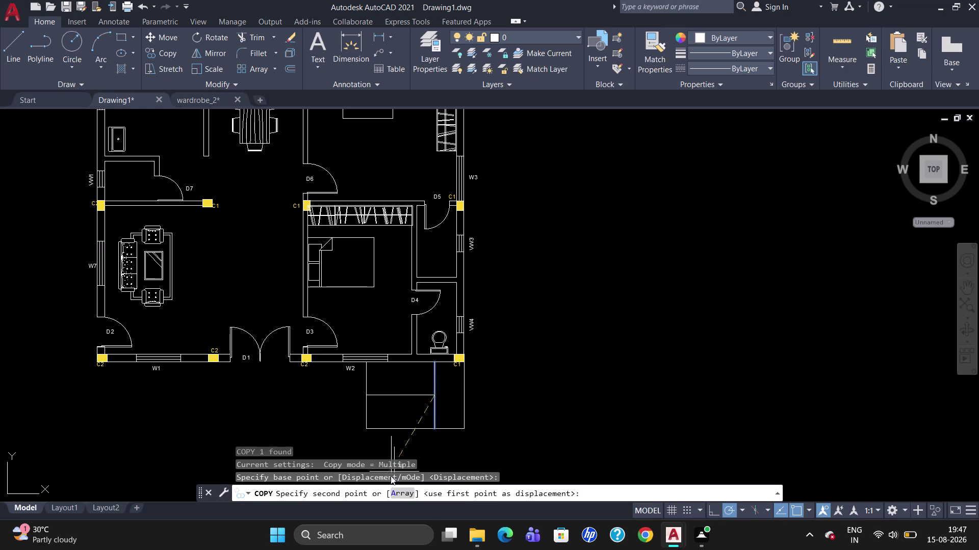
click(397, 495)
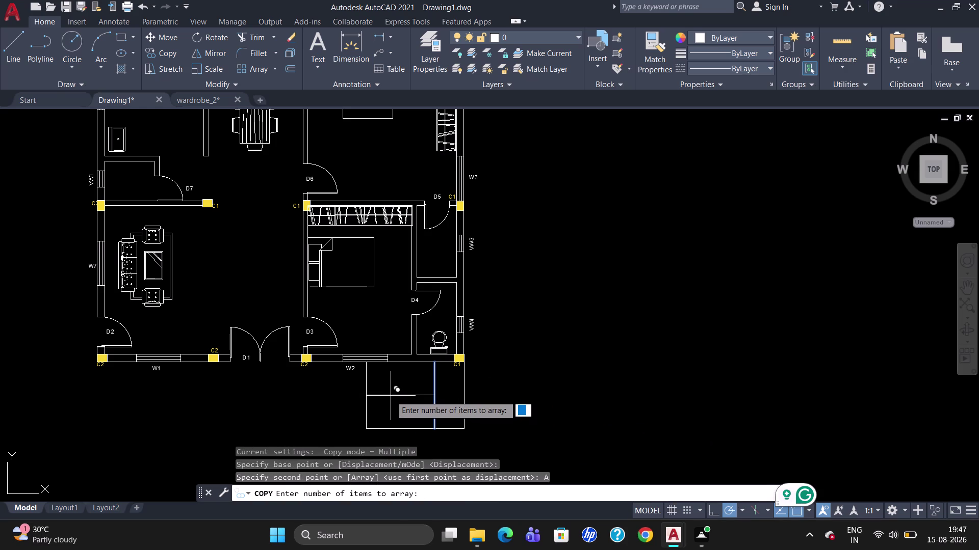
key(1)
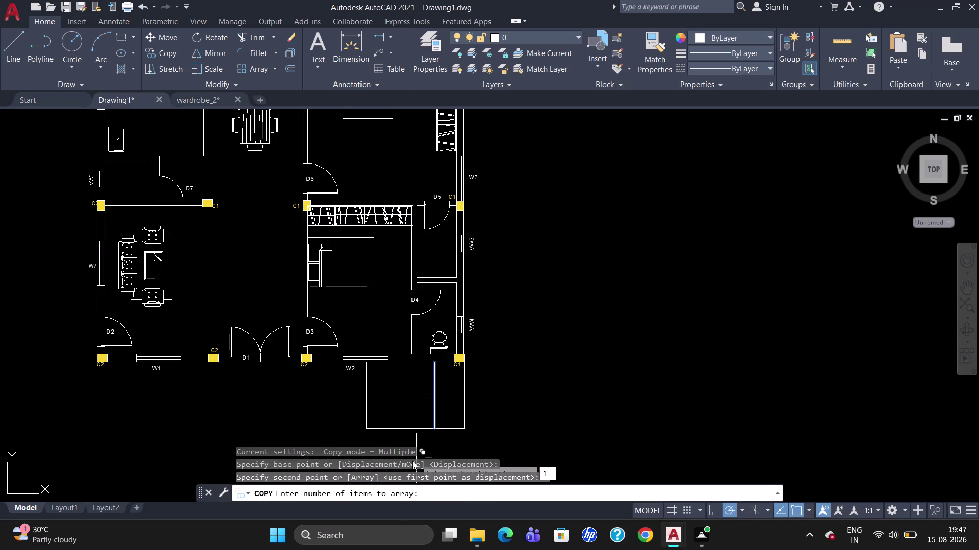
key(0)
key(Return)
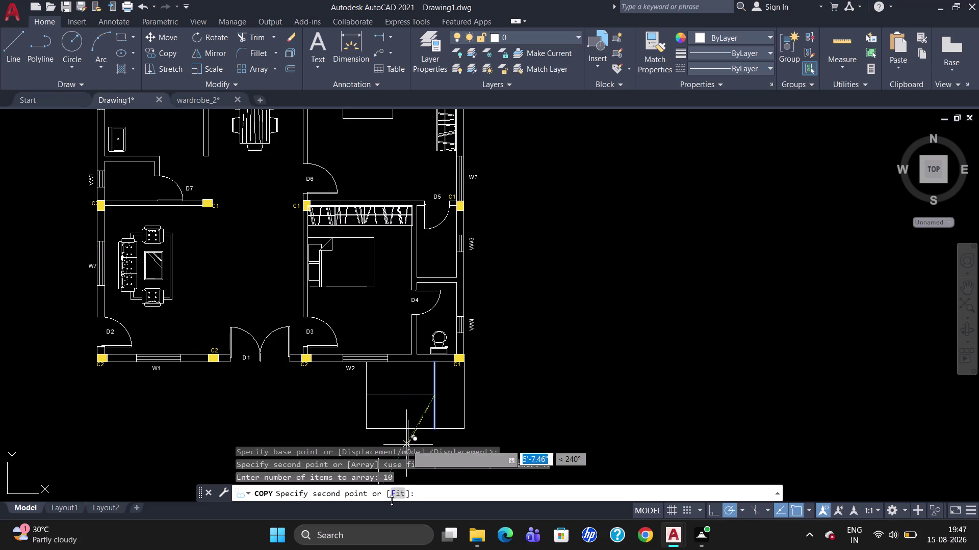
click(393, 498)
click(395, 494)
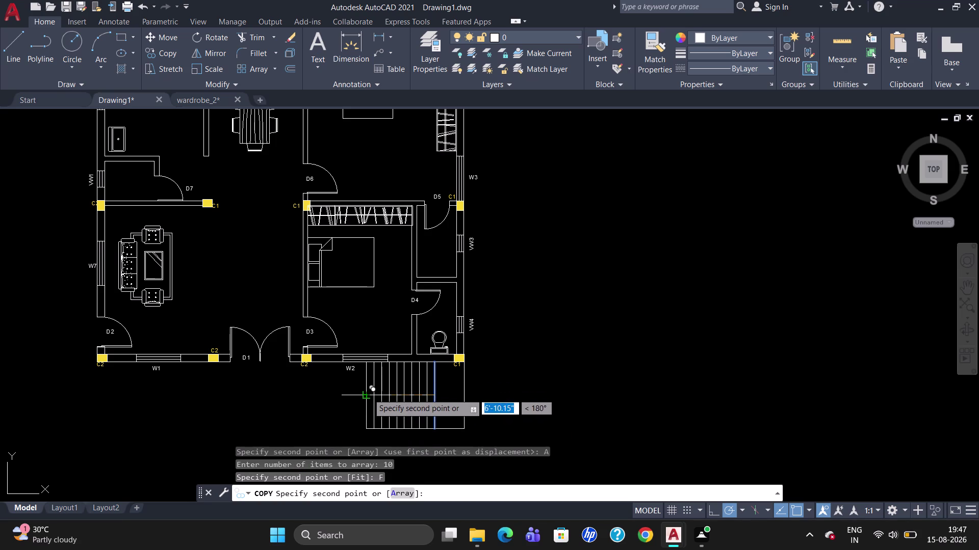
click(368, 394)
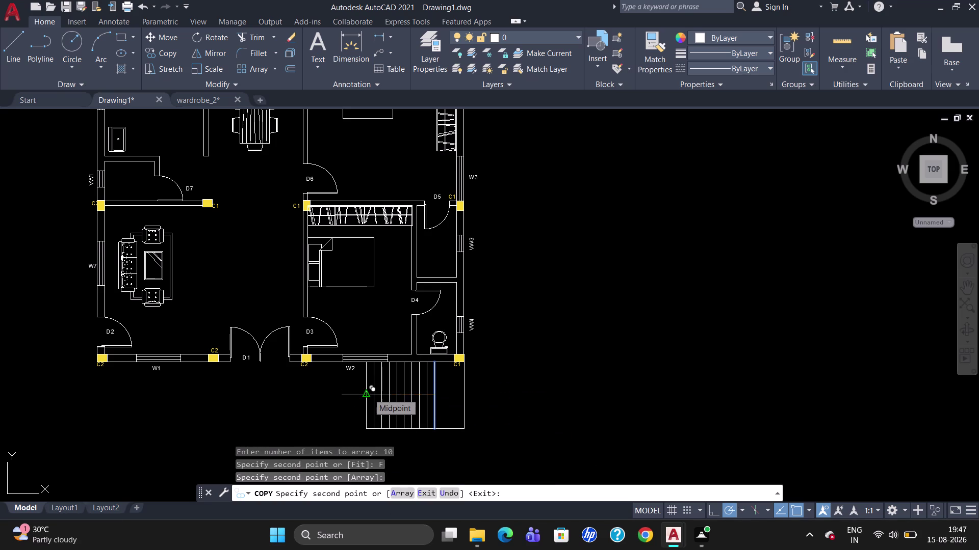
key(Escape)
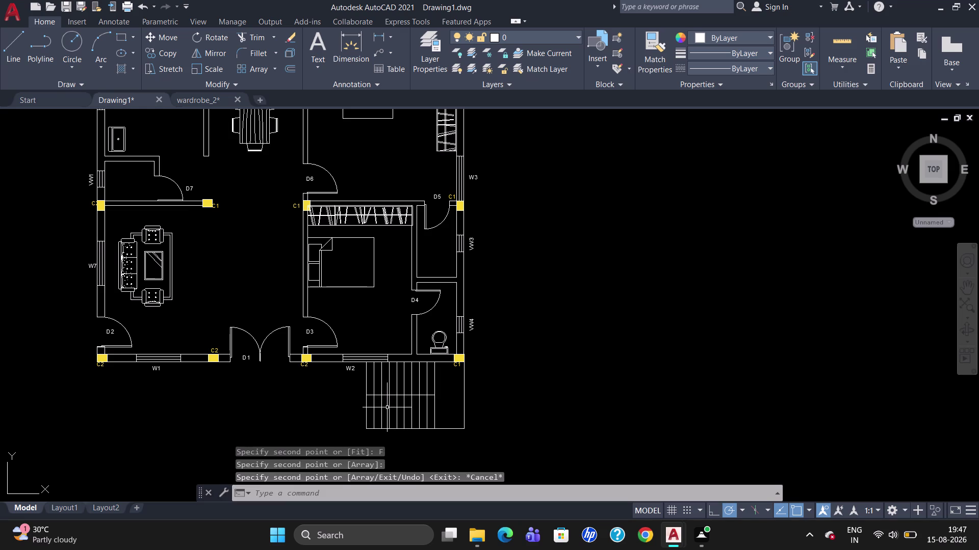
key(o)
key(Return)
scroll(up, 3)
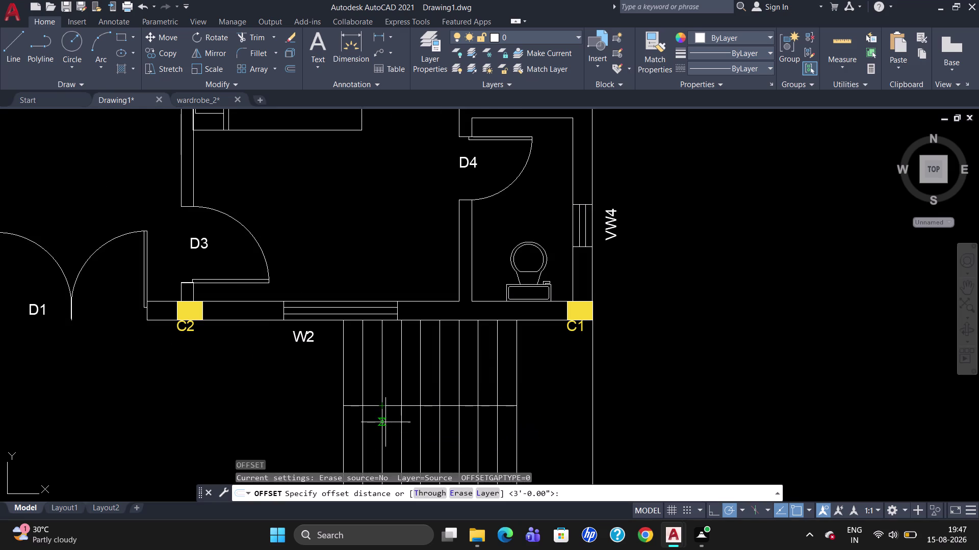
Offset the staircase cross line 2" downward, creating a double line across the treads.
key(2)
key(Return)
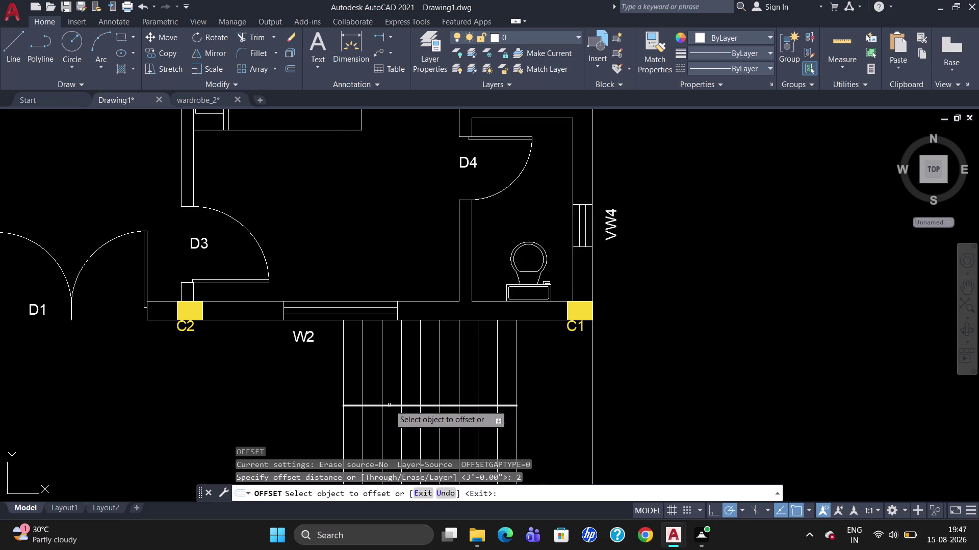
click(389, 406)
click(389, 413)
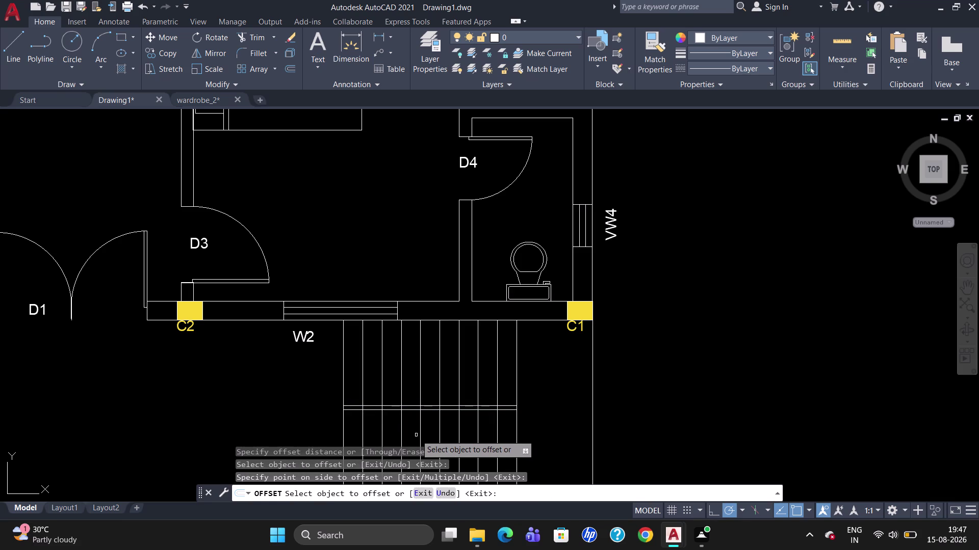
click(391, 406)
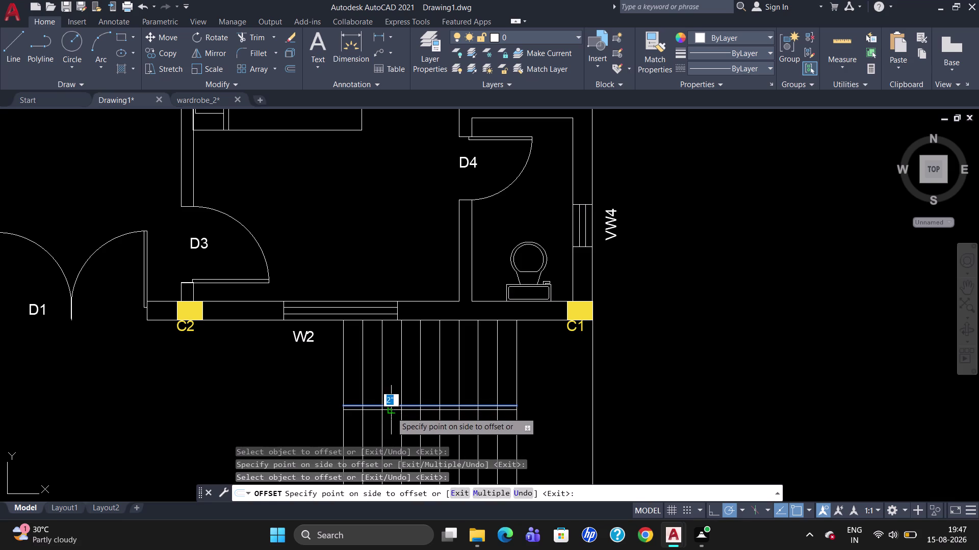
key(3)
key(Return)
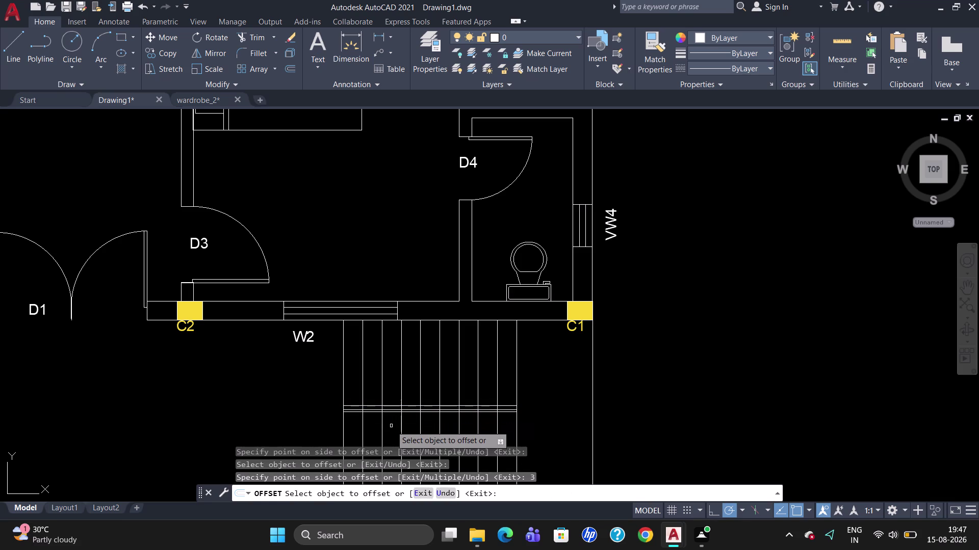
key(Escape)
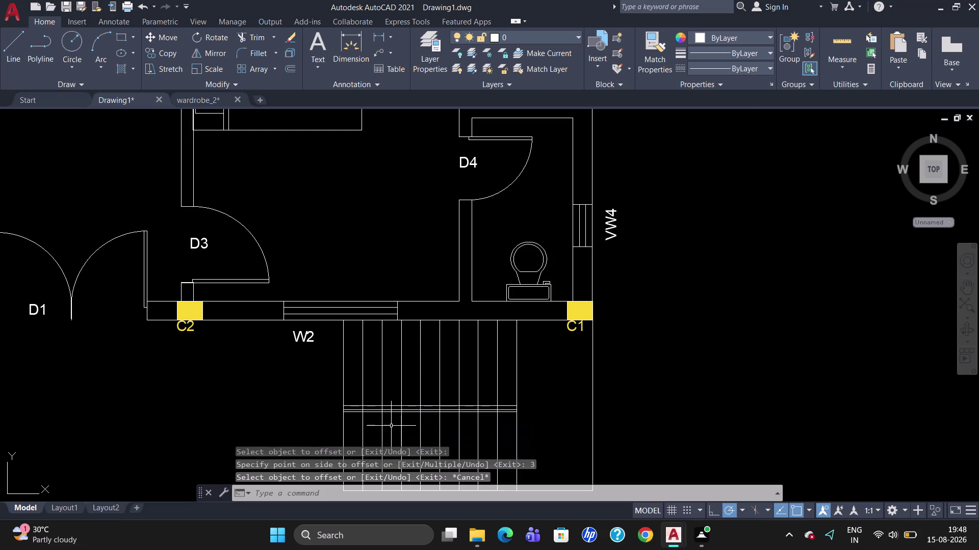
scroll(up, 3)
click(393, 402)
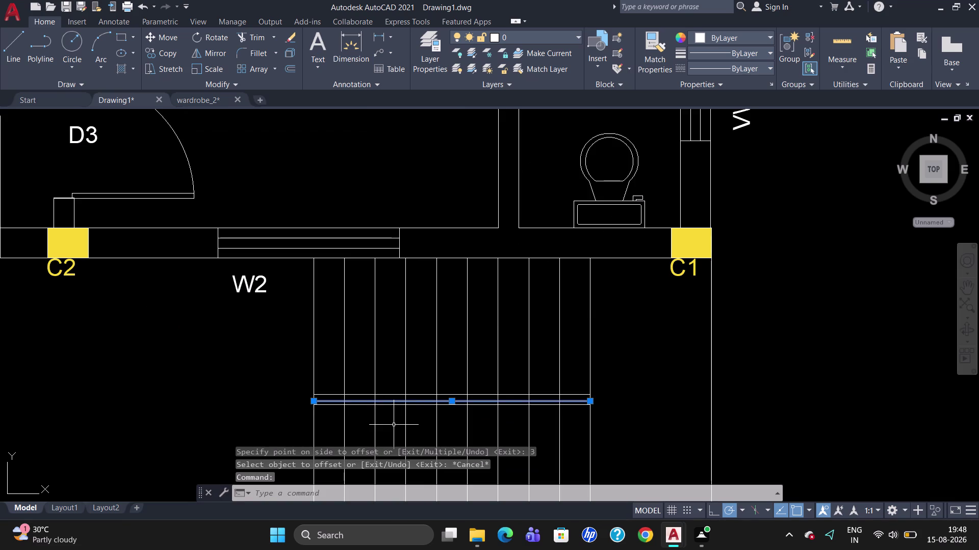
Cancel a first trim attempt and delete a selected line near the cross lines.
key(BackSpace)
text(TR)
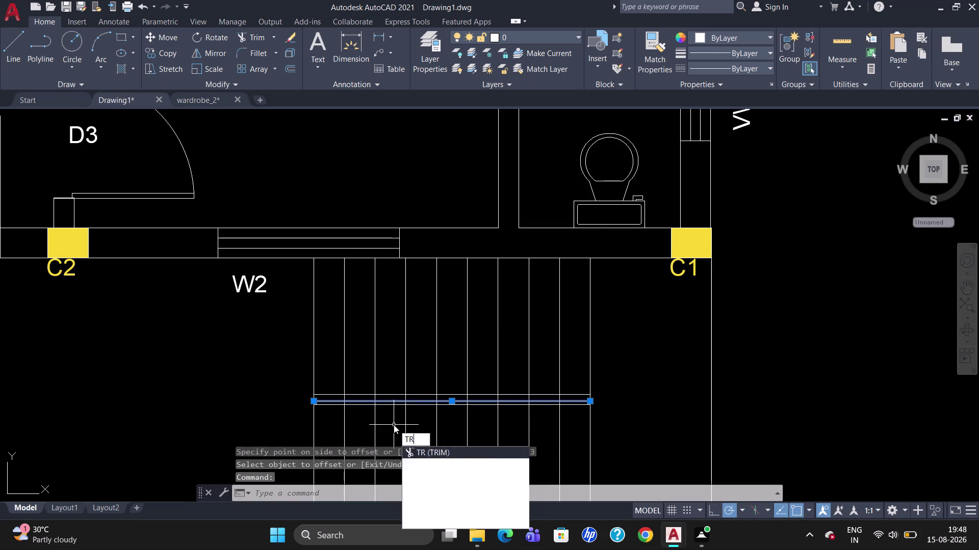
key(Return)
key(Return)
key(Escape)
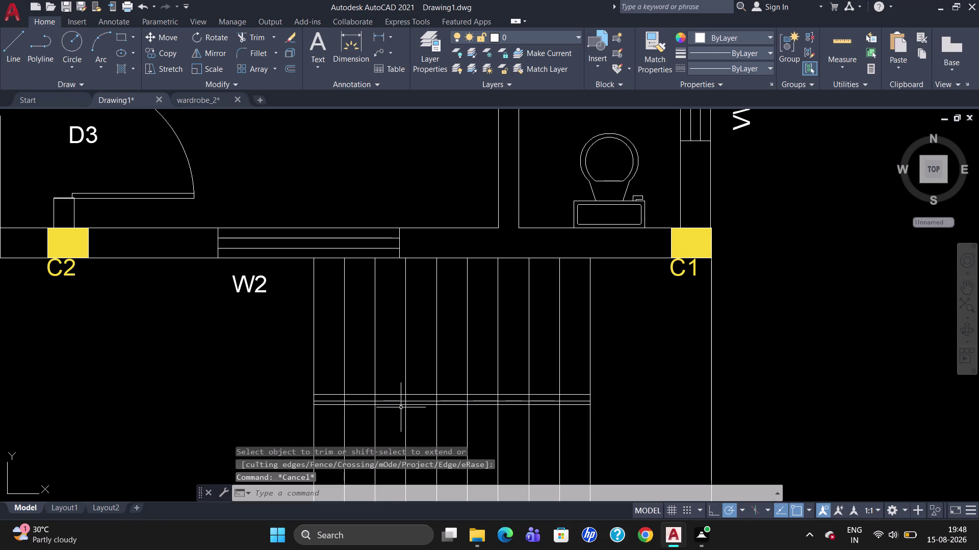
click(399, 404)
key(Delete)
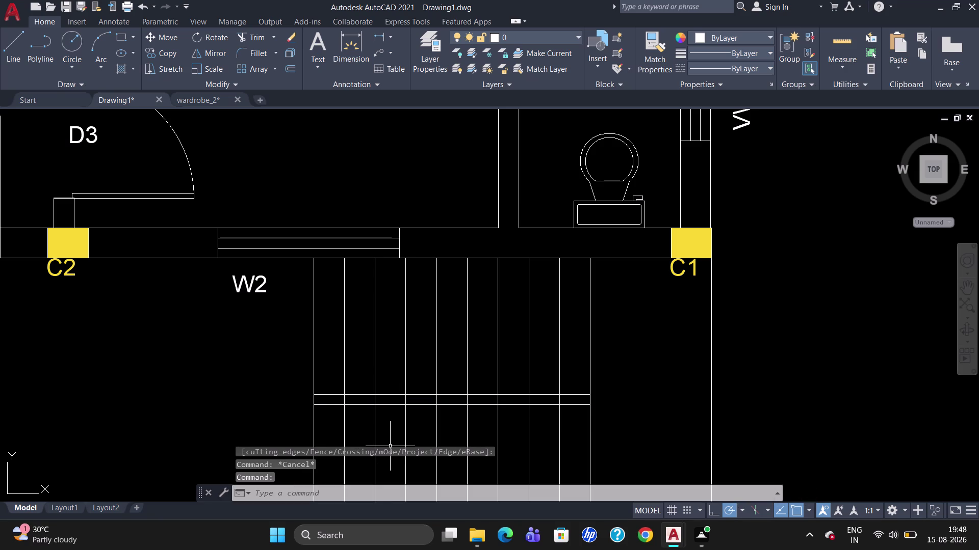
Trim the tread line pieces out of the band between the two cross lines.
text(TR)
key(Return)
key(Return)
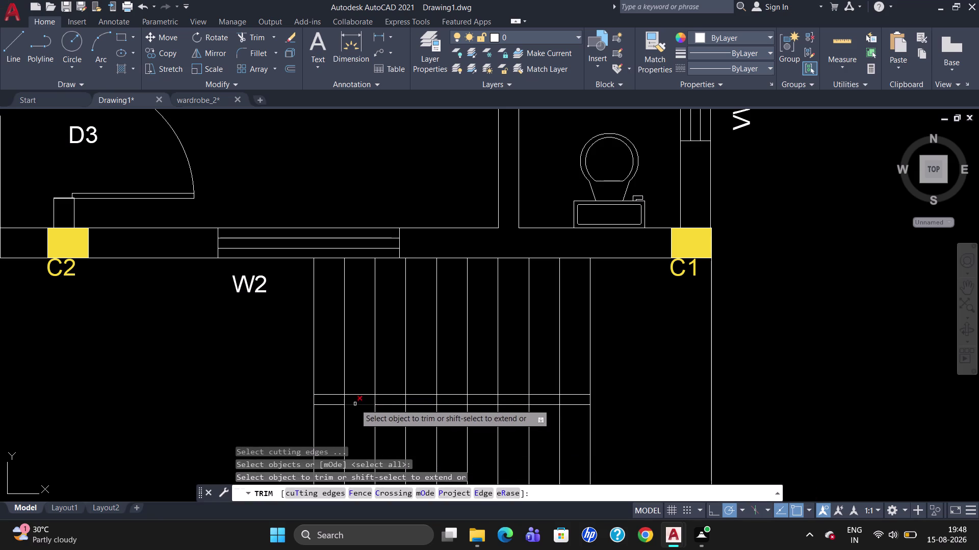
drag(343, 399, 373, 404)
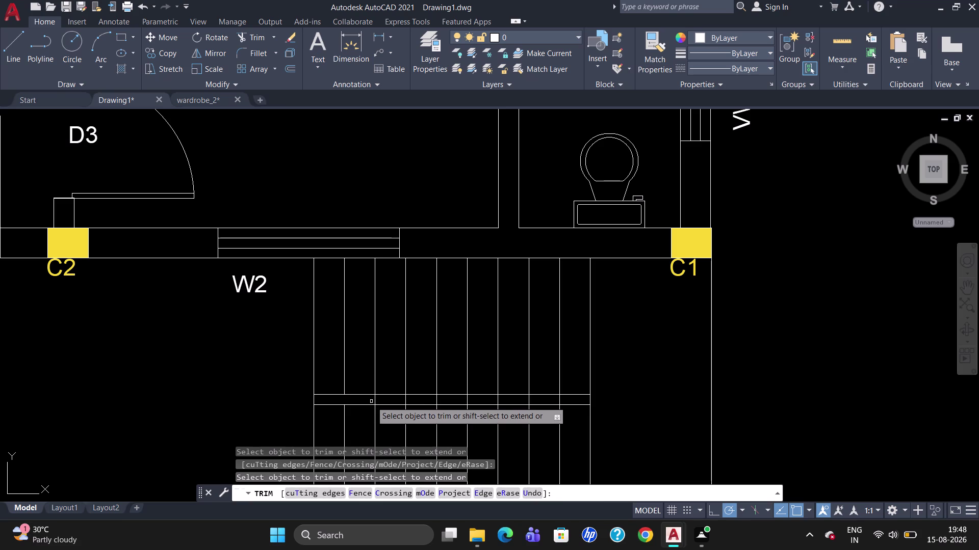
click(371, 400)
drag(371, 400, 495, 401)
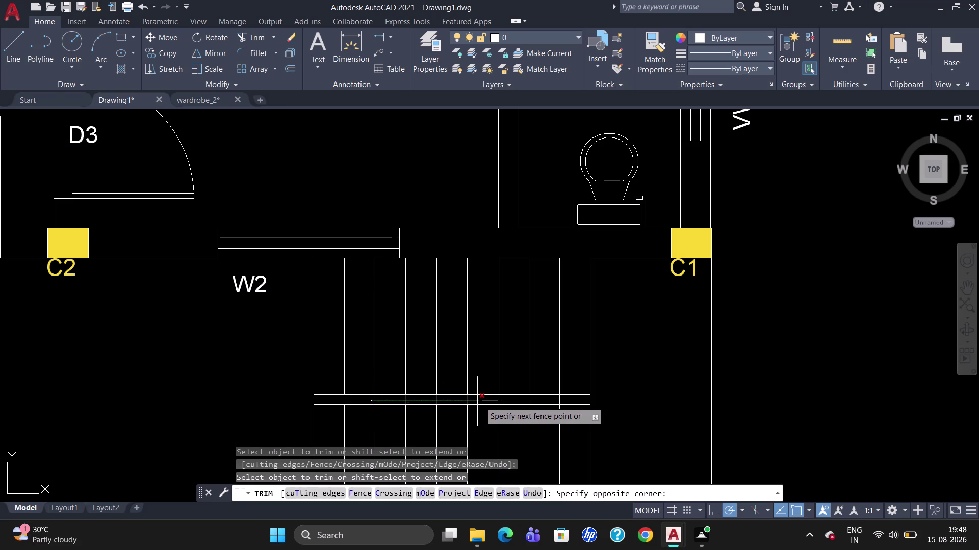
drag(495, 402, 569, 402)
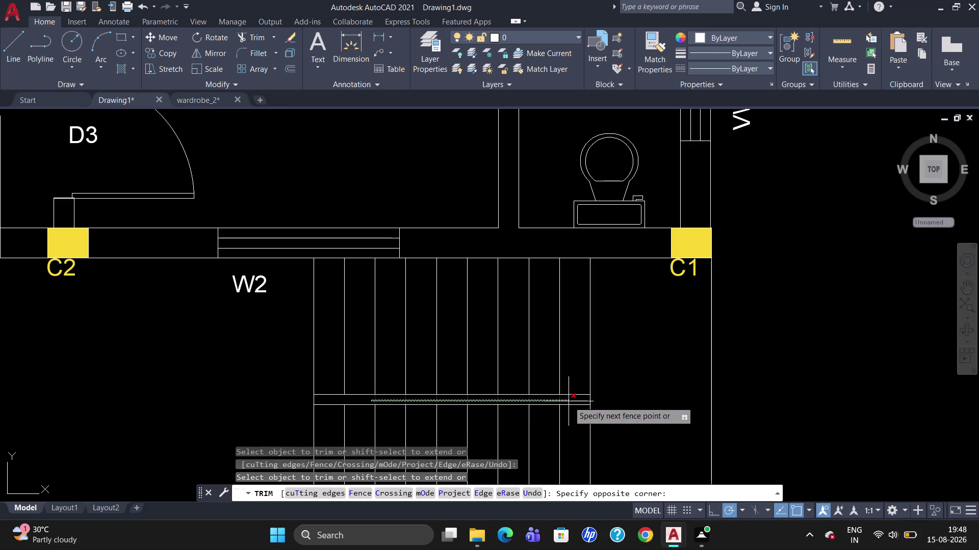
click(568, 402)
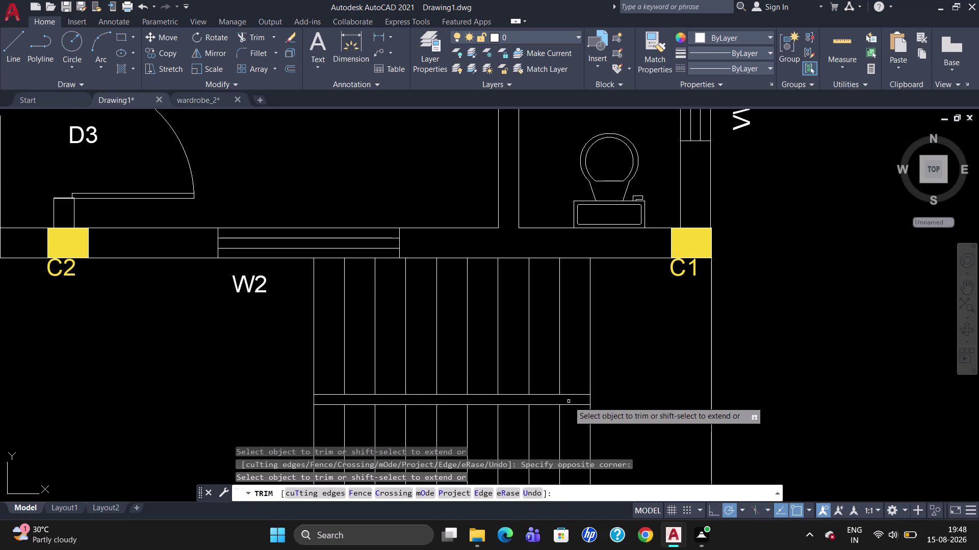
key(Escape)
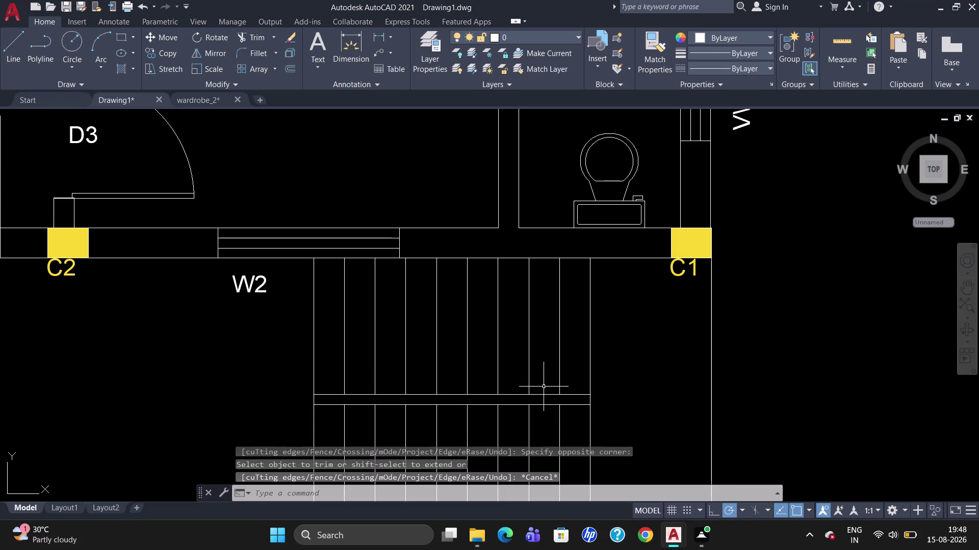
scroll(down, 3)
scroll(up, 3)
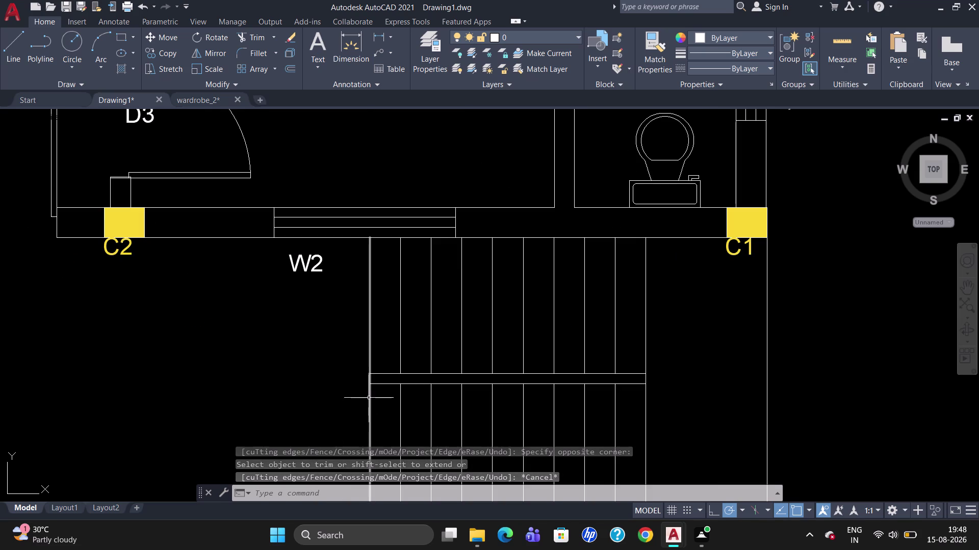
Trim leftover line ends at the stair's left side and the flight corners.
text(TR)
key(Return)
key(Return)
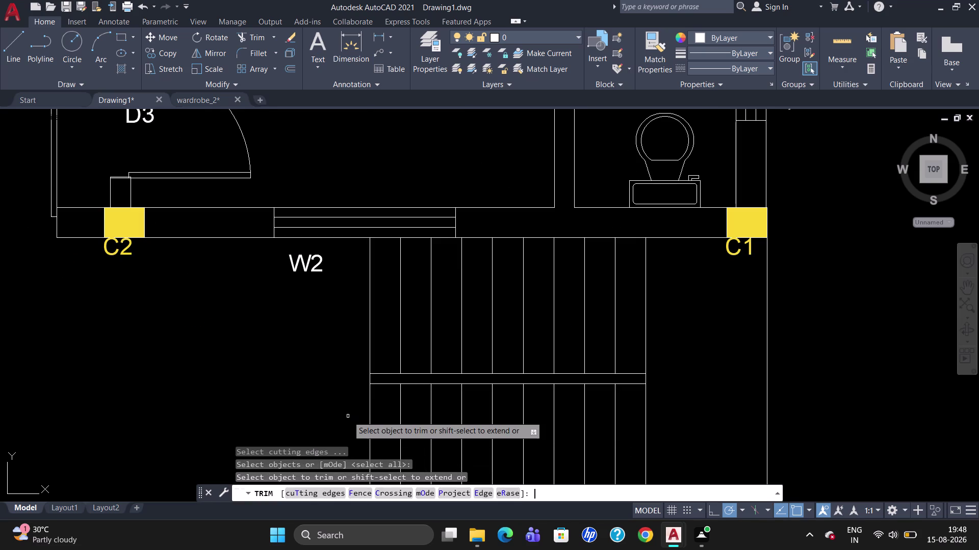
click(371, 414)
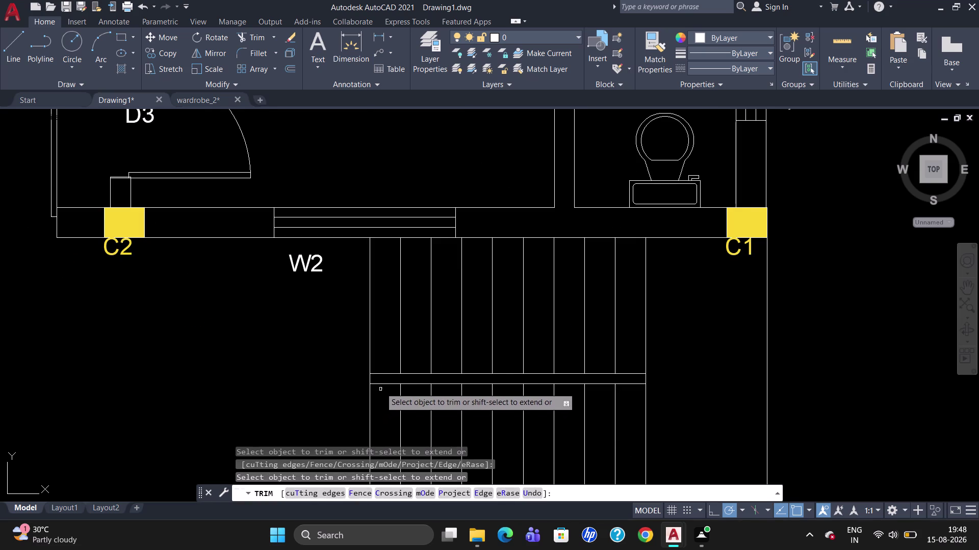
click(381, 383)
click(371, 407)
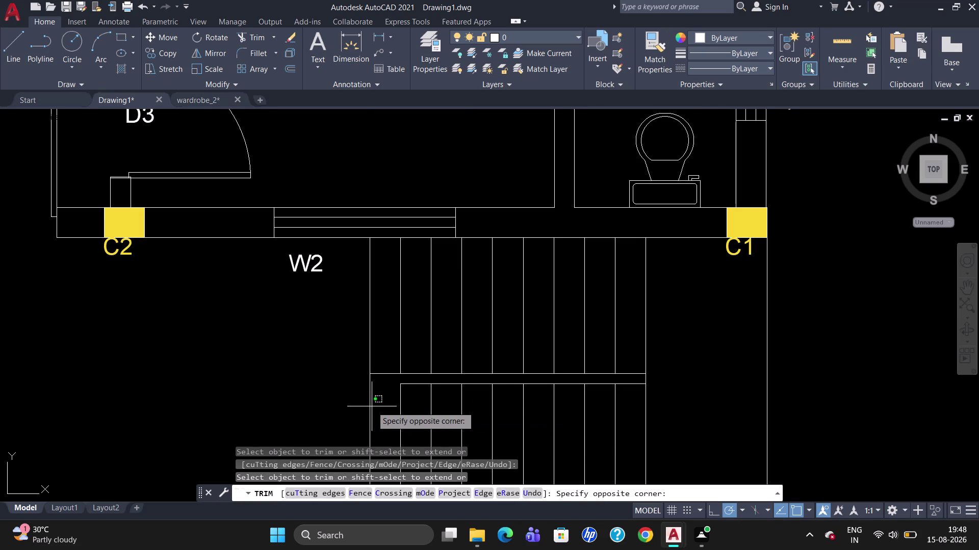
click(370, 407)
scroll(down, 3)
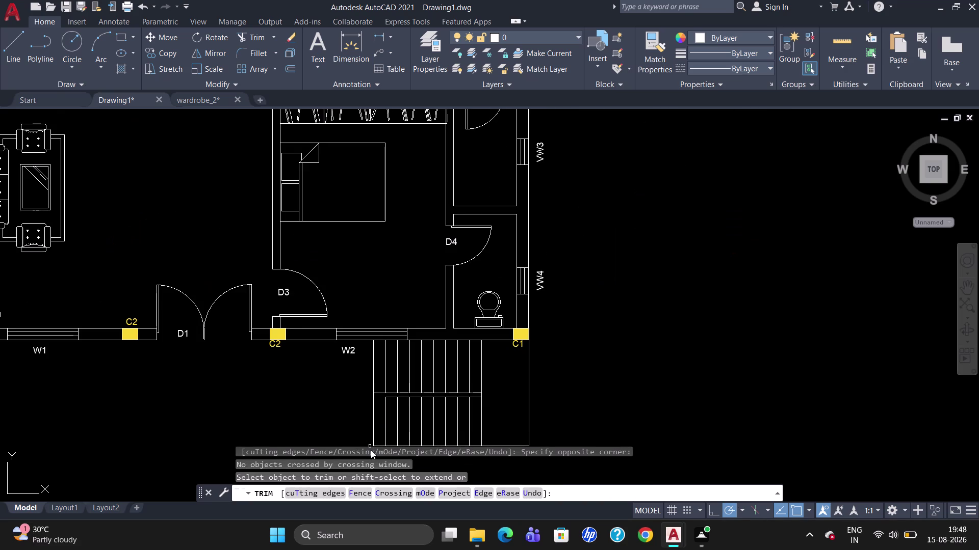
scroll(up, 3)
scroll(down, 3)
scroll(up, 3)
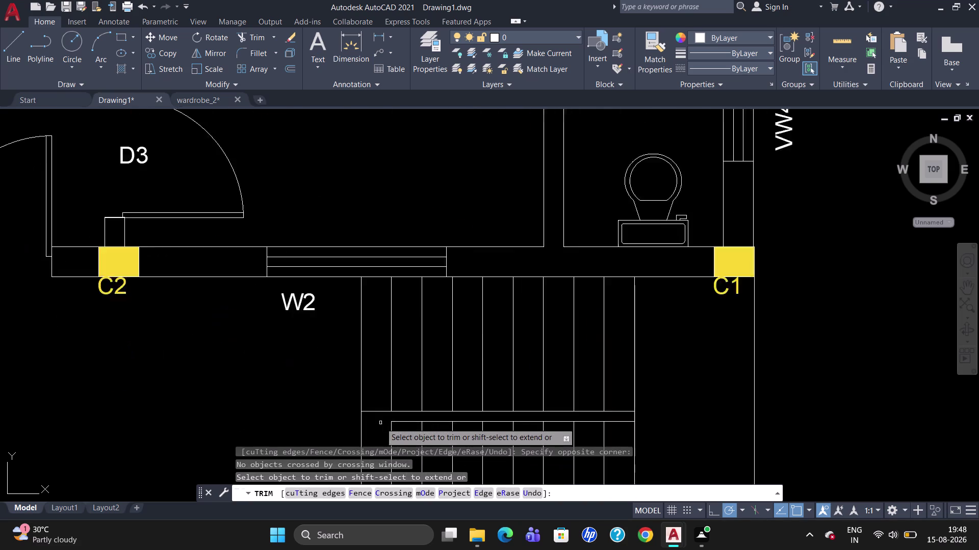
scroll(up, 3)
double_click(326, 421)
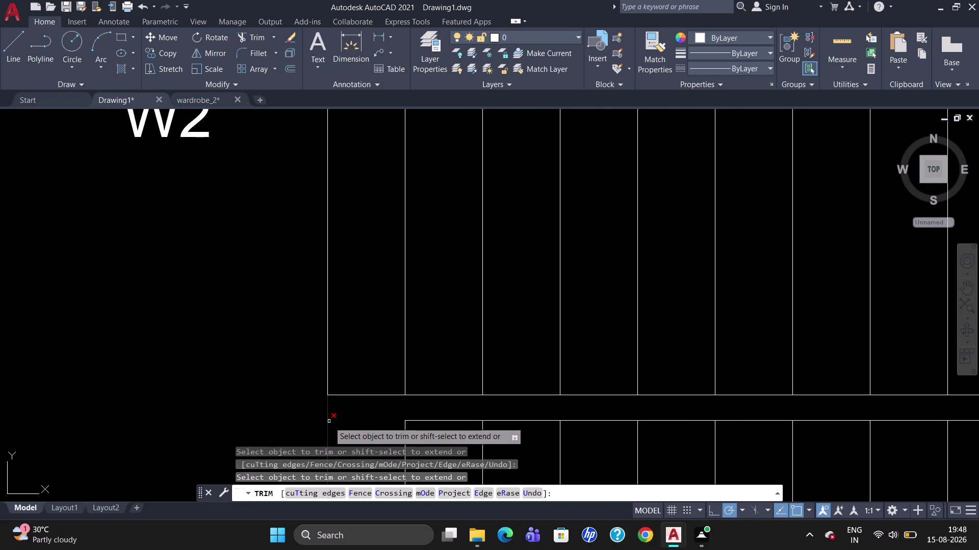
click(329, 422)
scroll(down, 3)
scroll(down, 3)
scroll(up, 3)
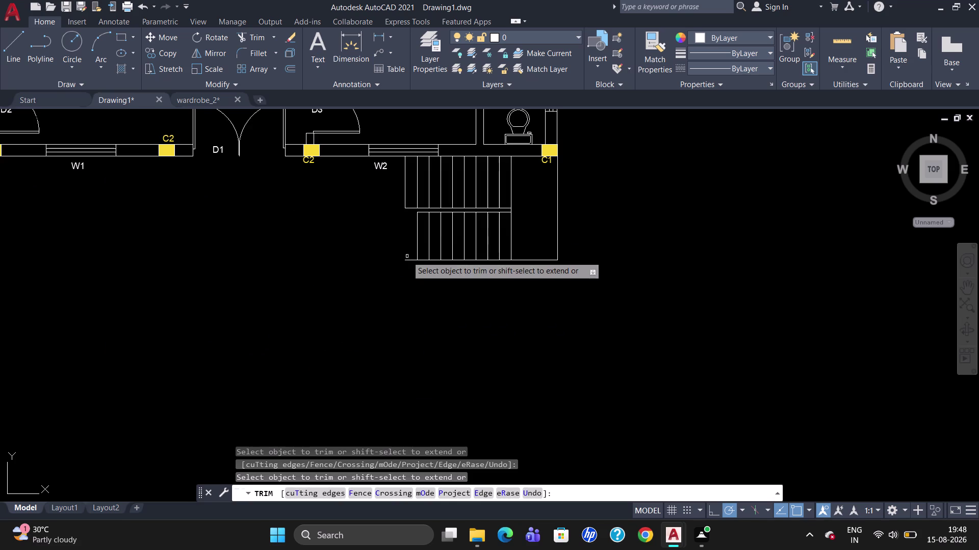
click(408, 262)
key(Escape)
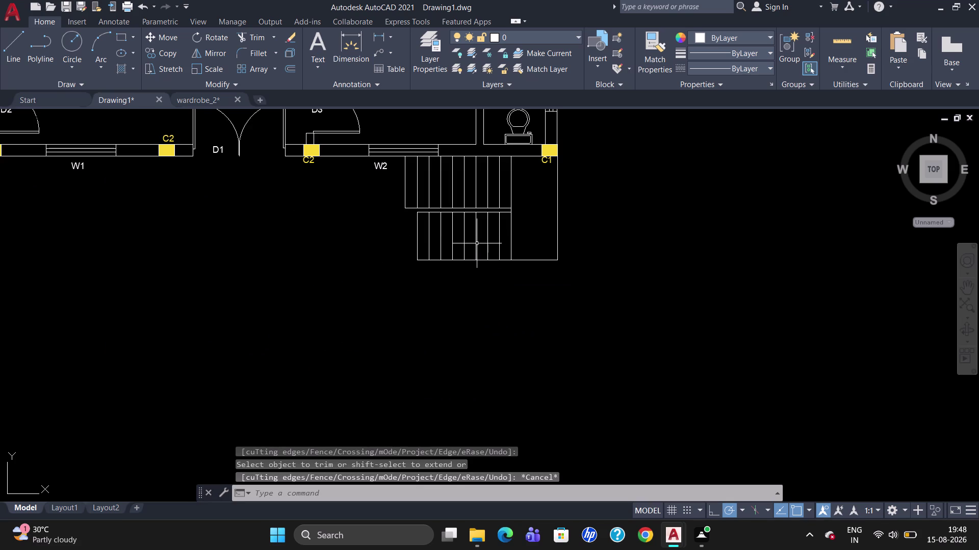
Make two abandoned attempts at a line across the lower-flight treads.
key(l)
key(Return)
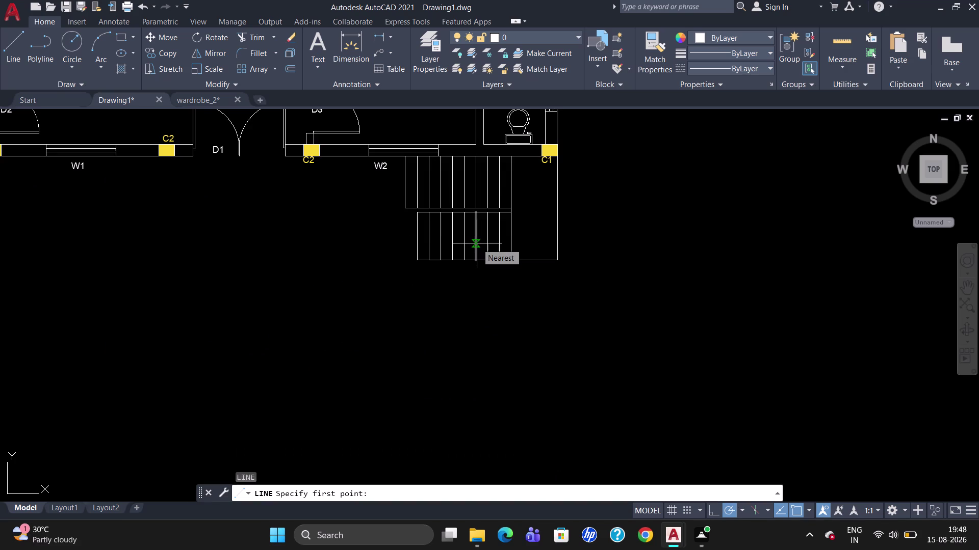
click(509, 259)
click(511, 216)
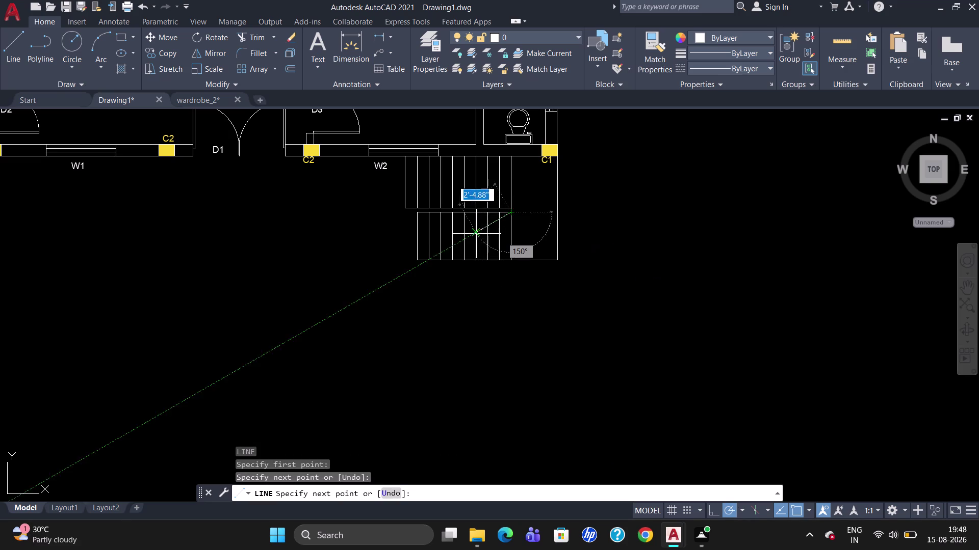
key(Escape)
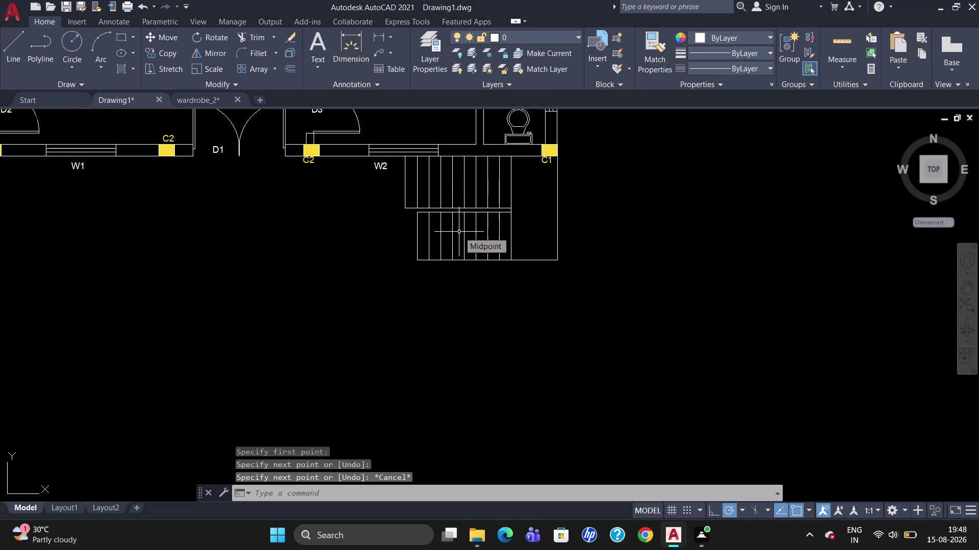
key(l)
key(Return)
key(m)
key(2)
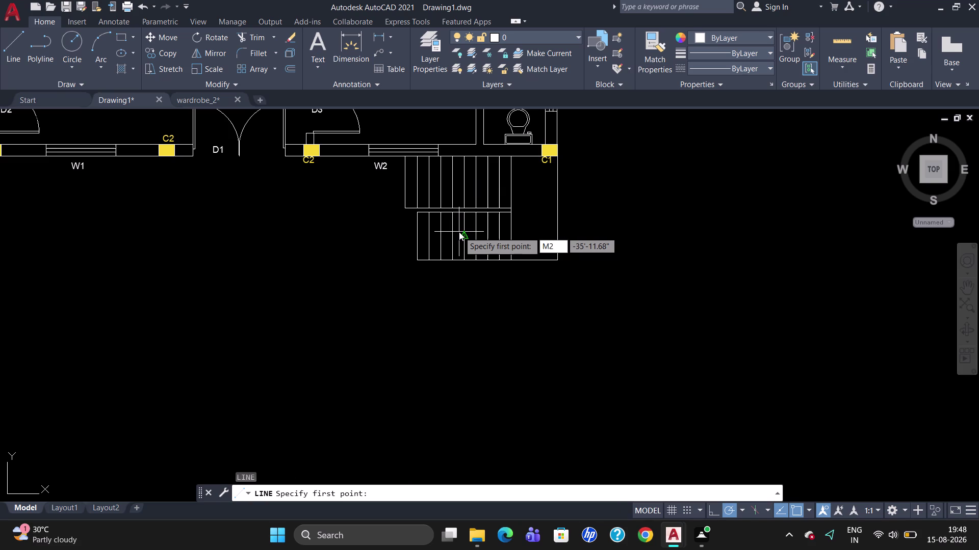
key(p)
key(Return)
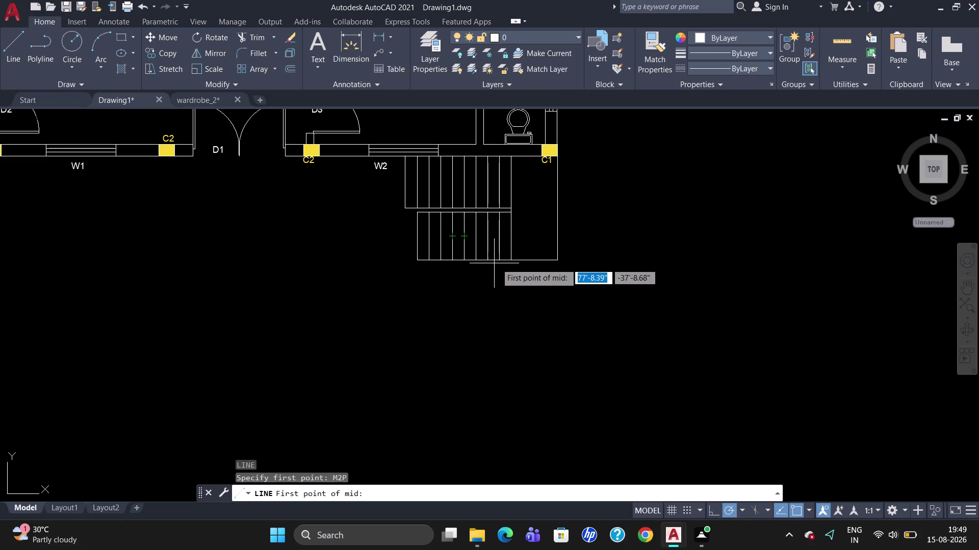
click(512, 260)
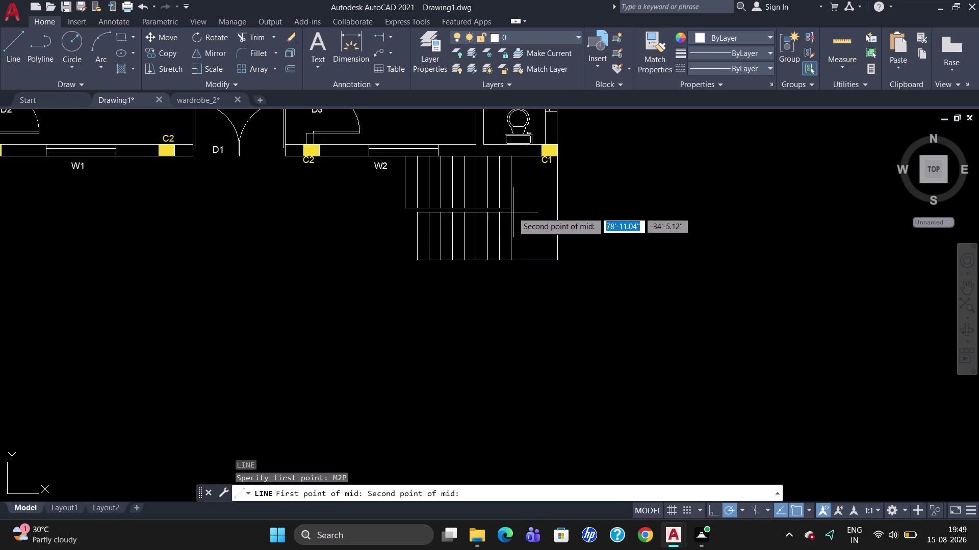
click(506, 214)
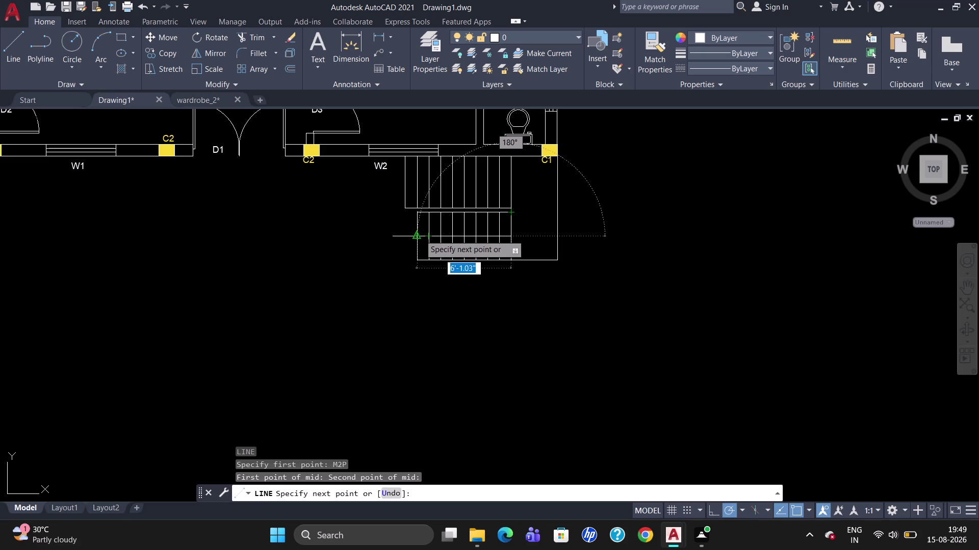
click(419, 234)
key(Escape)
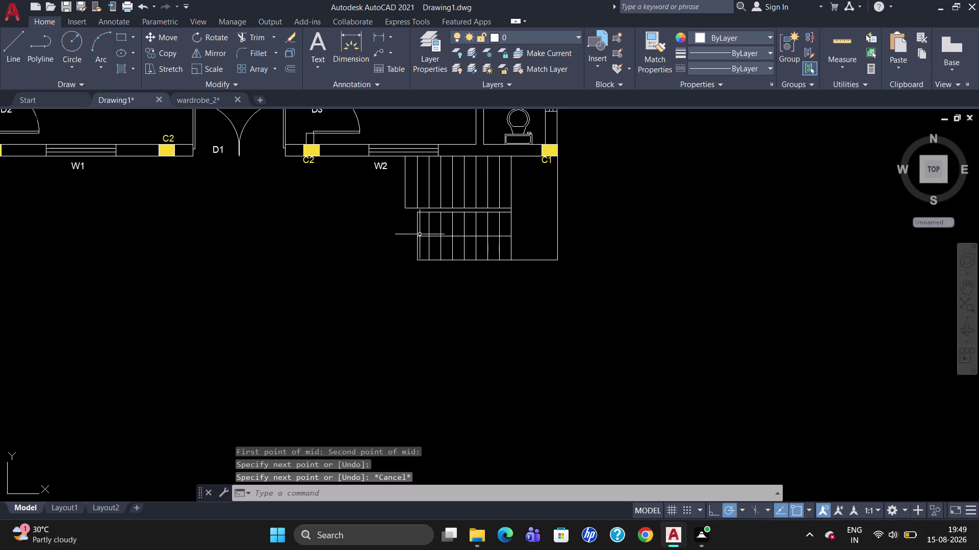
Draw the divider line from the midpoint between two tread-edge points across the upper treads.
key(l)
key(Return)
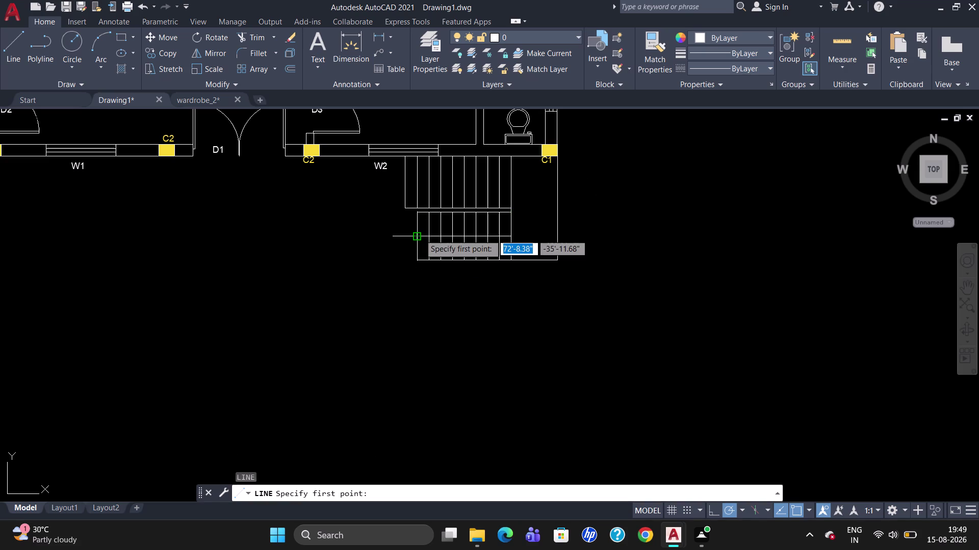
key(m)
text(2)
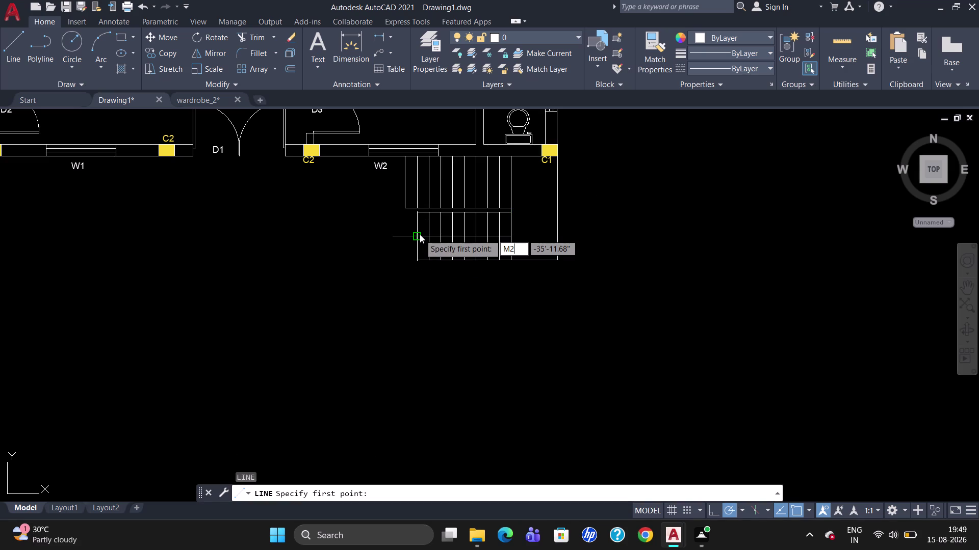
text(P)
key(Return)
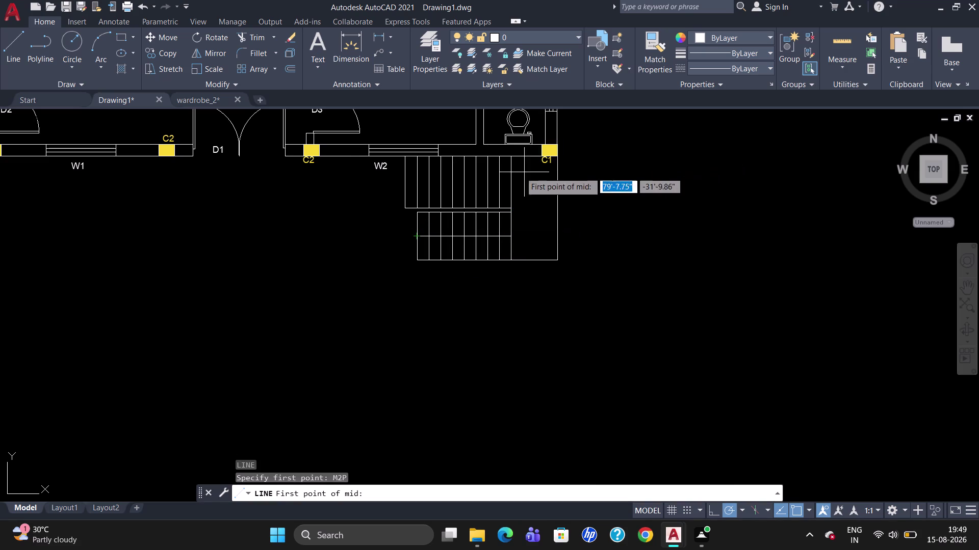
click(513, 159)
click(511, 207)
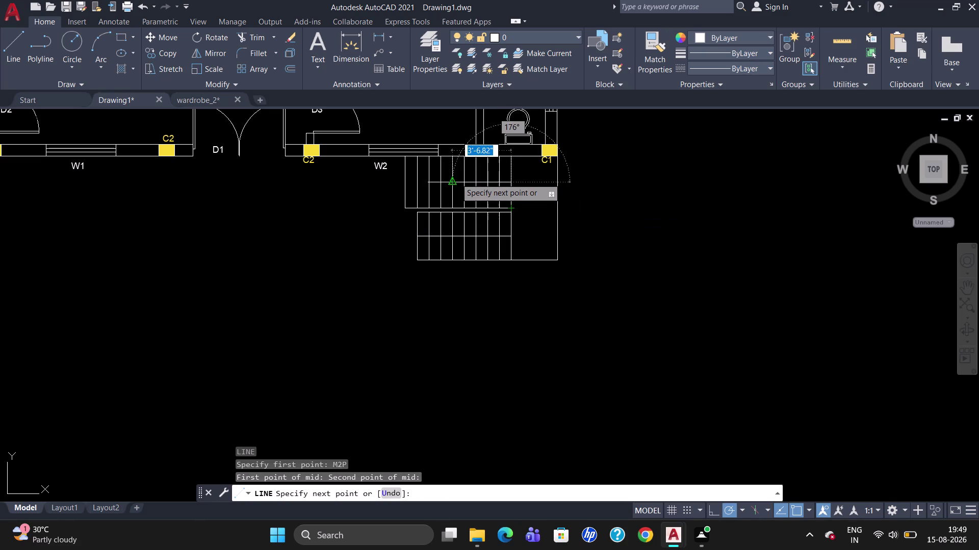
click(453, 181)
key(Escape)
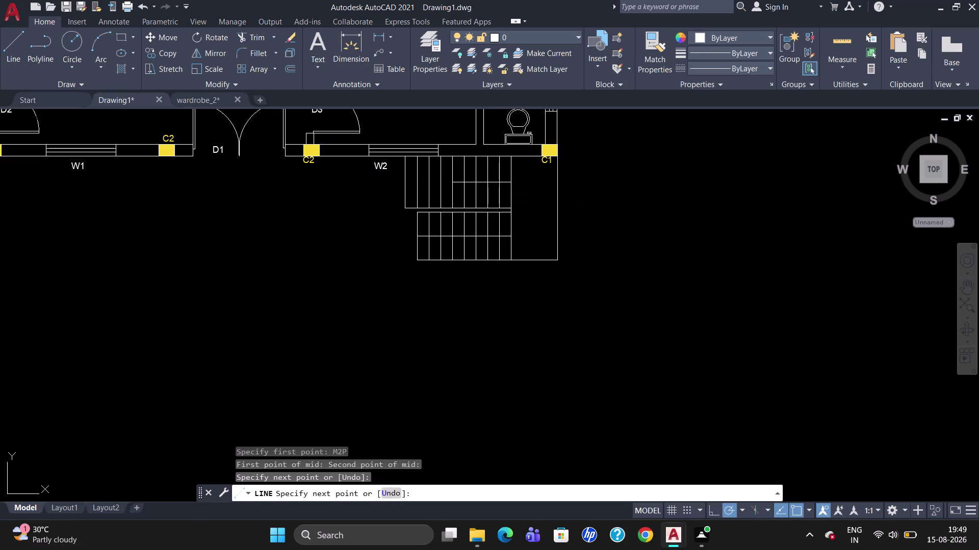
Draw an L-shaped line right from the upper flight and down beside the lower flight.
key(l)
key(Return)
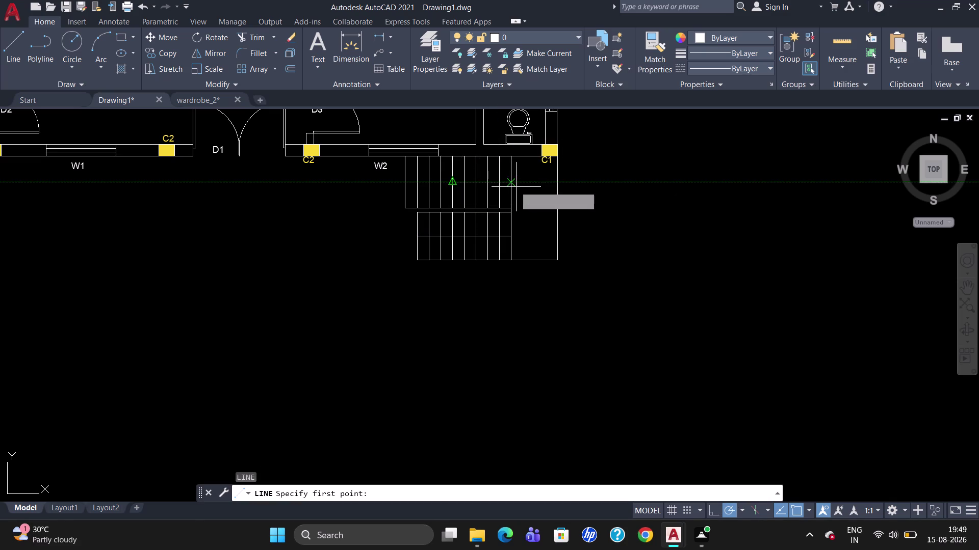
click(510, 184)
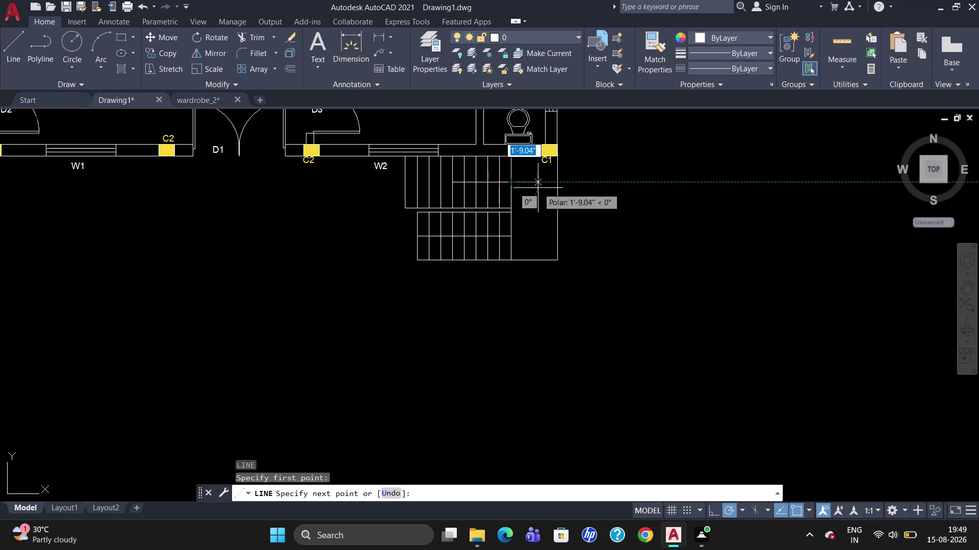
click(538, 187)
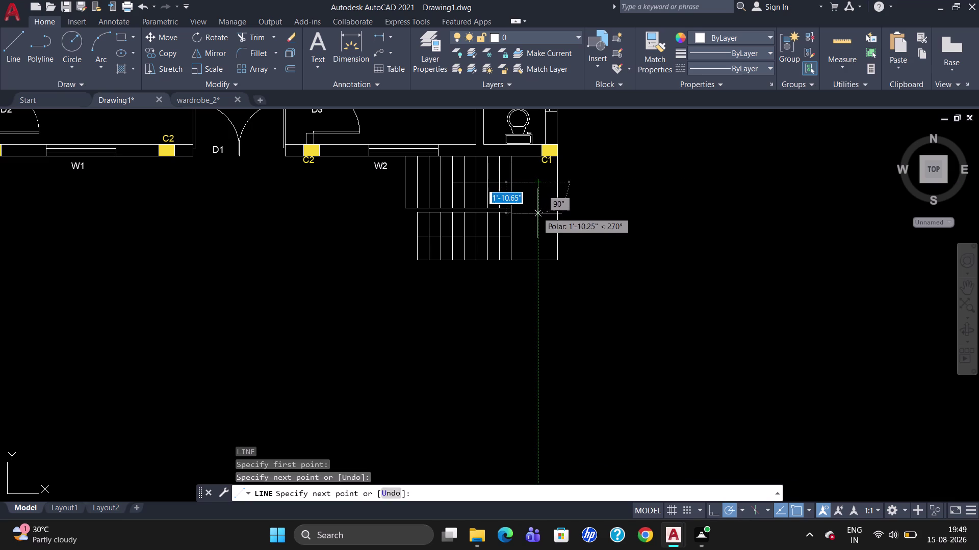
click(535, 247)
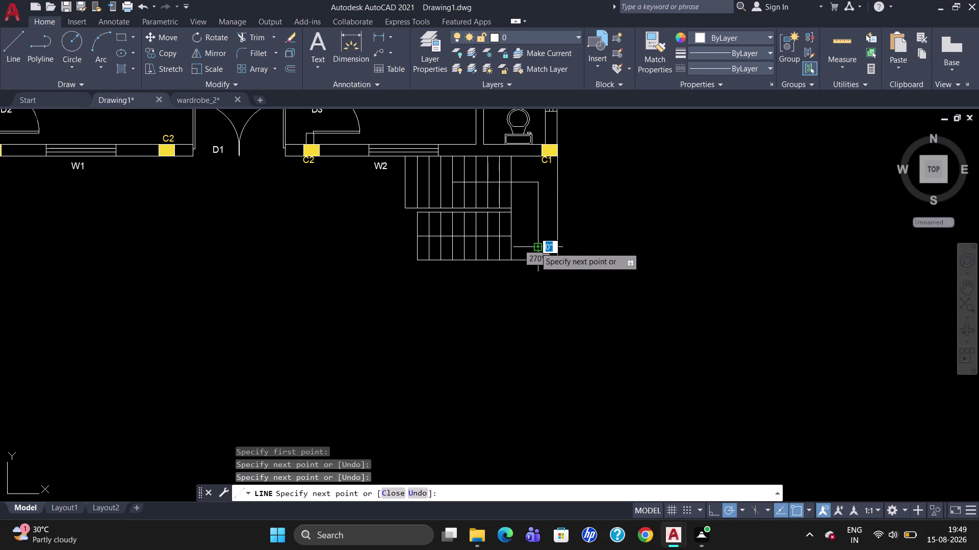
key(Escape)
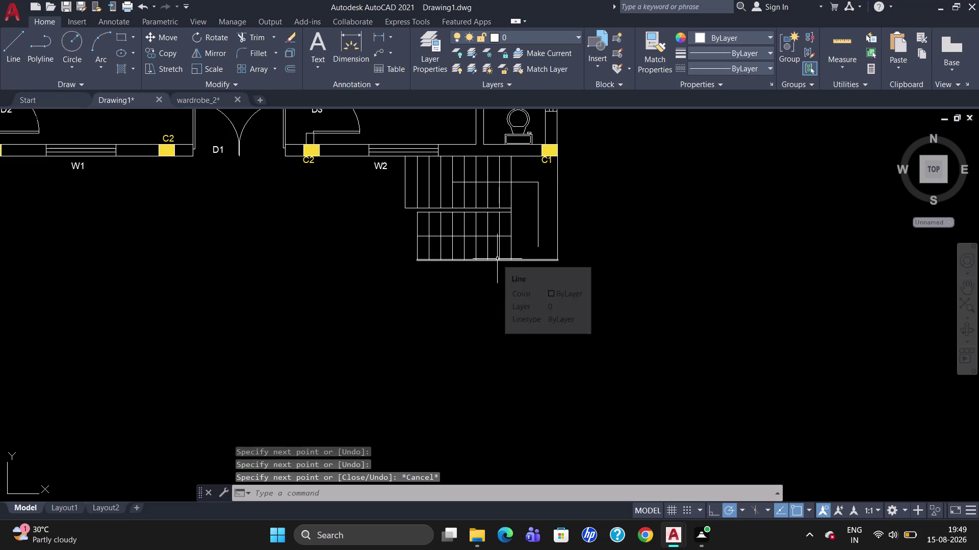
text(EX)
key(Return)
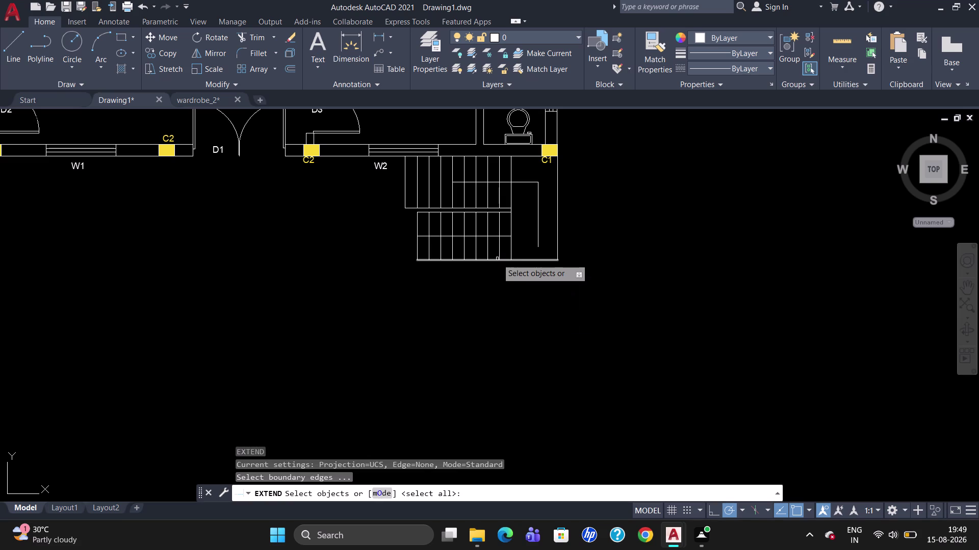
click(538, 229)
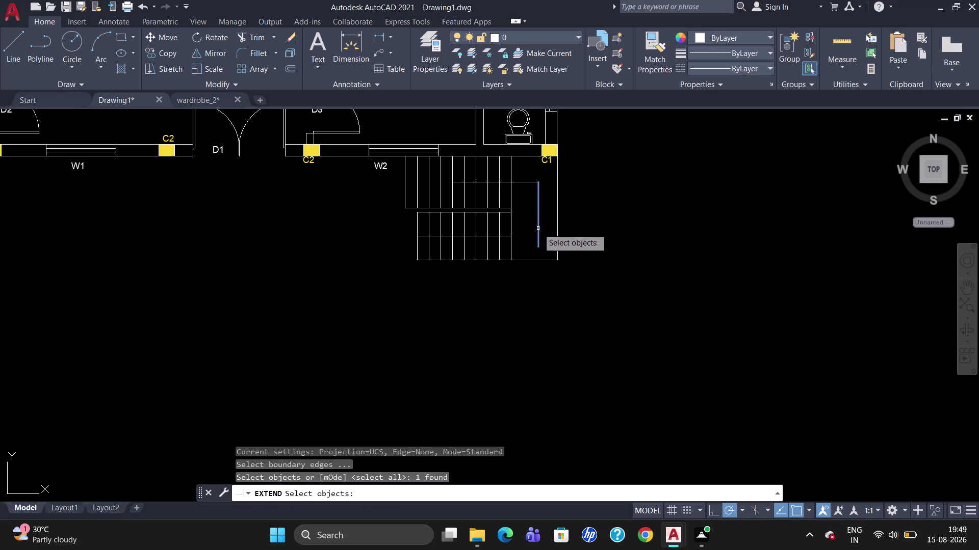
key(Return)
click(502, 236)
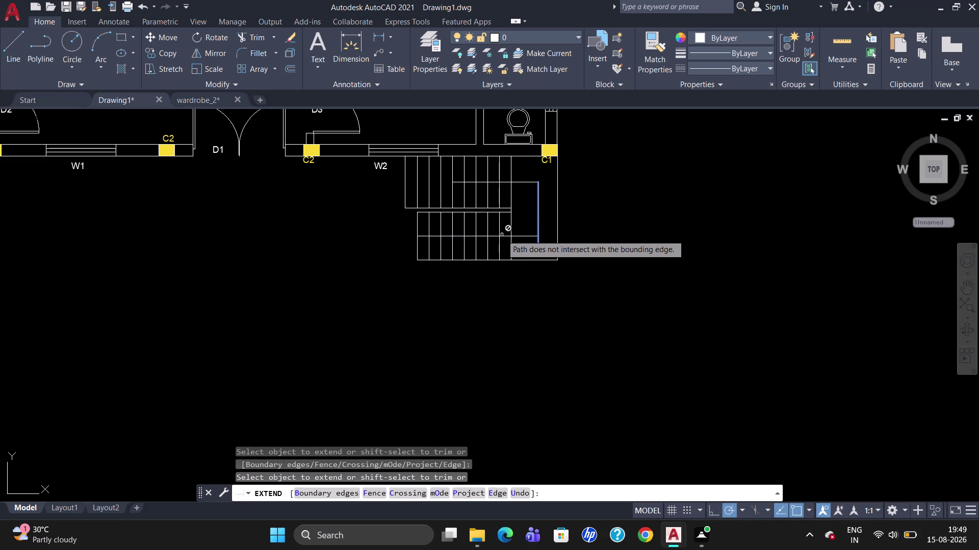
key(Escape)
text(TR)
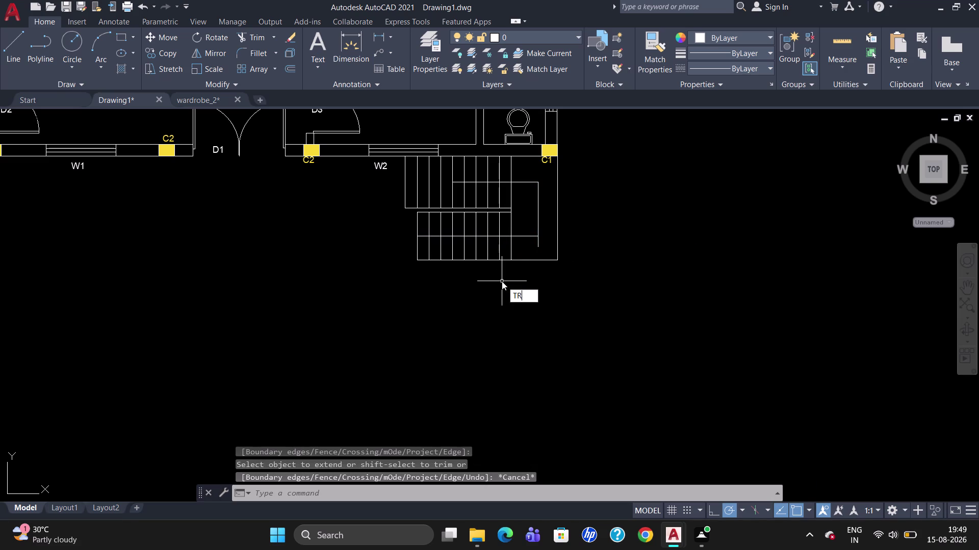
key(Return)
key(Return)
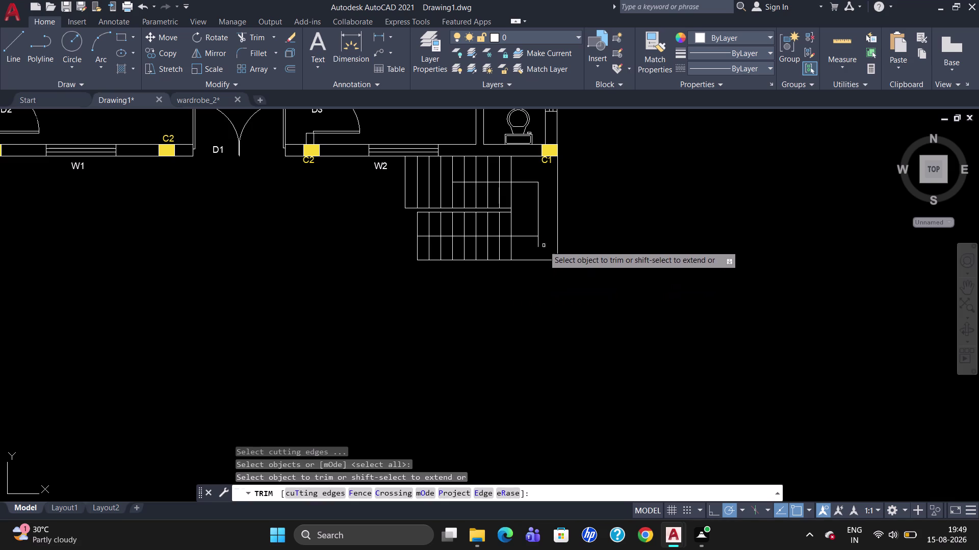
click(539, 243)
scroll(down, 3)
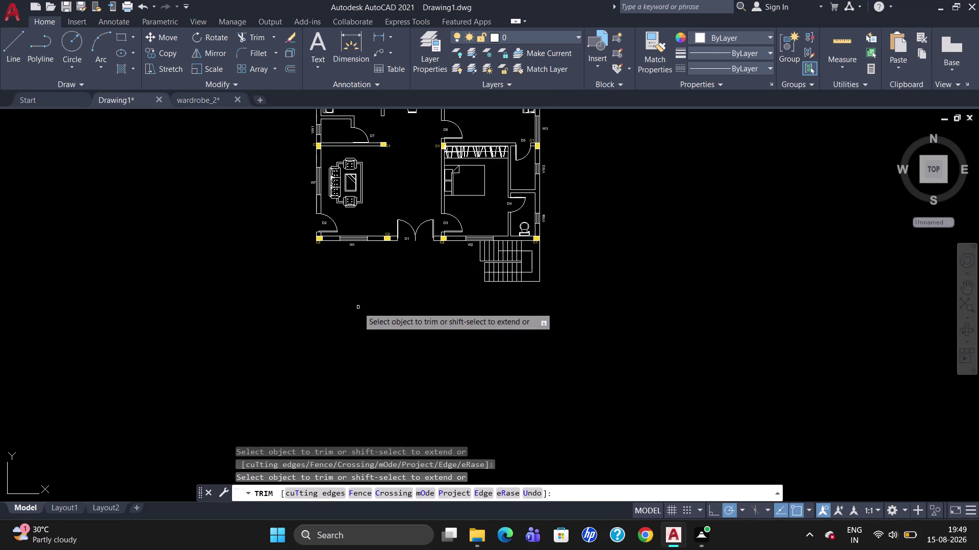
Cancel the trim and erase the ten stray objects right of the floor plan.
key(Escape)
scroll(down, 3)
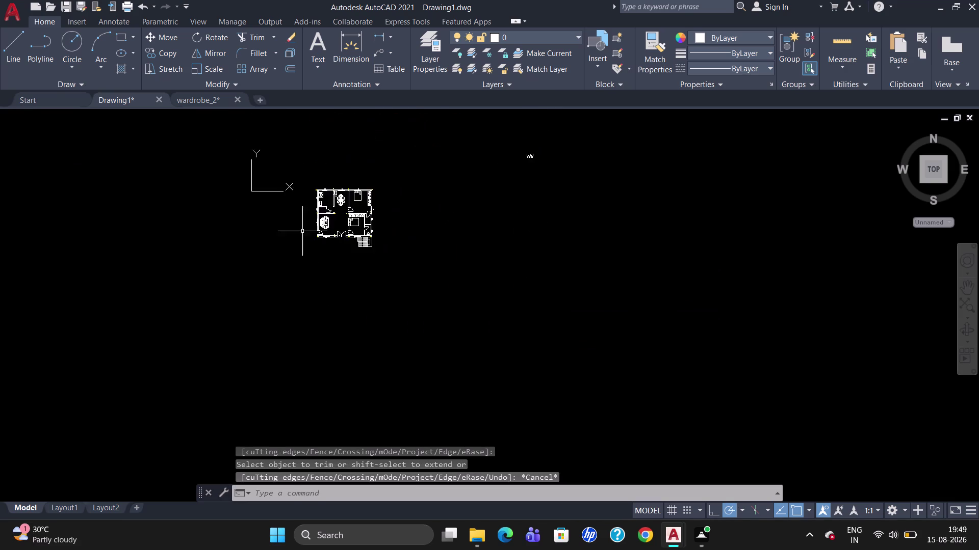
scroll(up, 3)
scroll(down, 3)
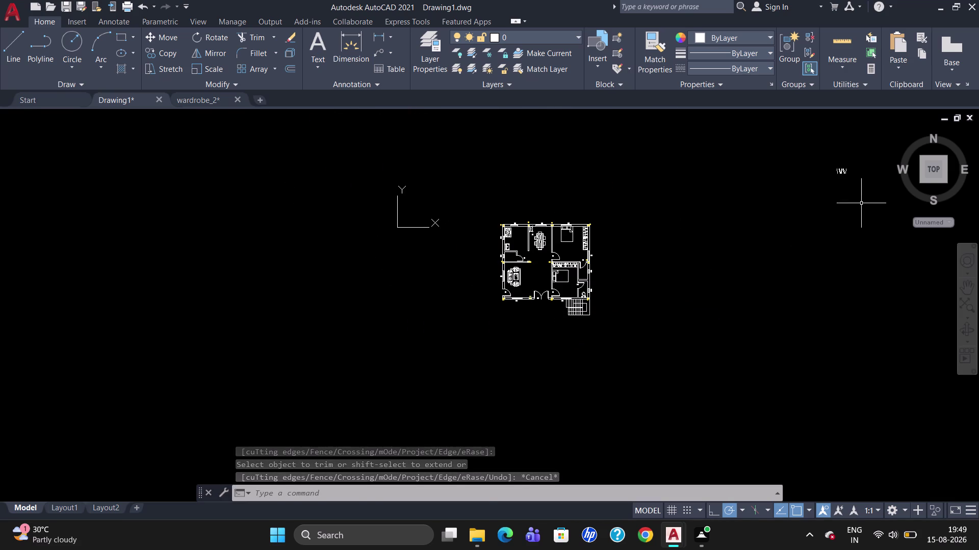
drag(868, 192, 806, 169)
drag(857, 187, 831, 161)
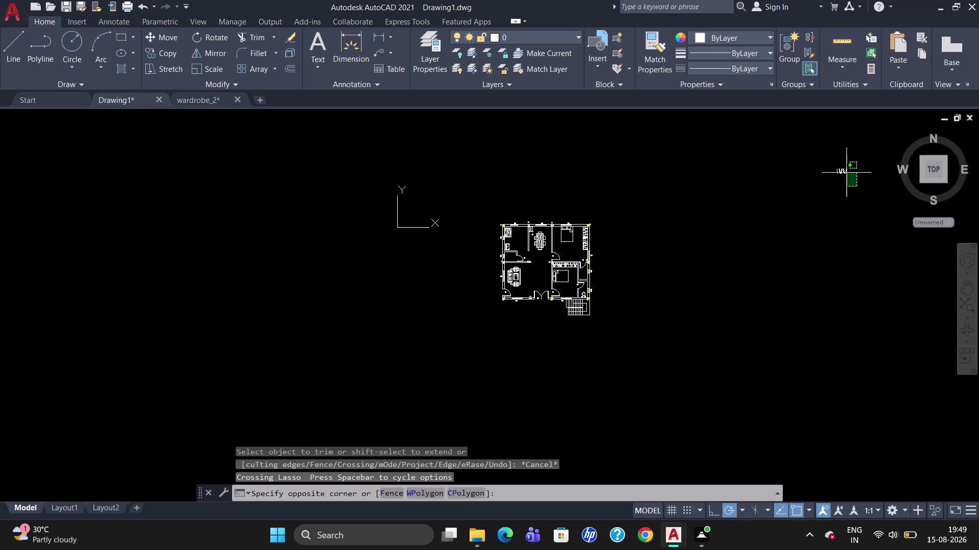
drag(832, 161, 820, 160)
key(Delete)
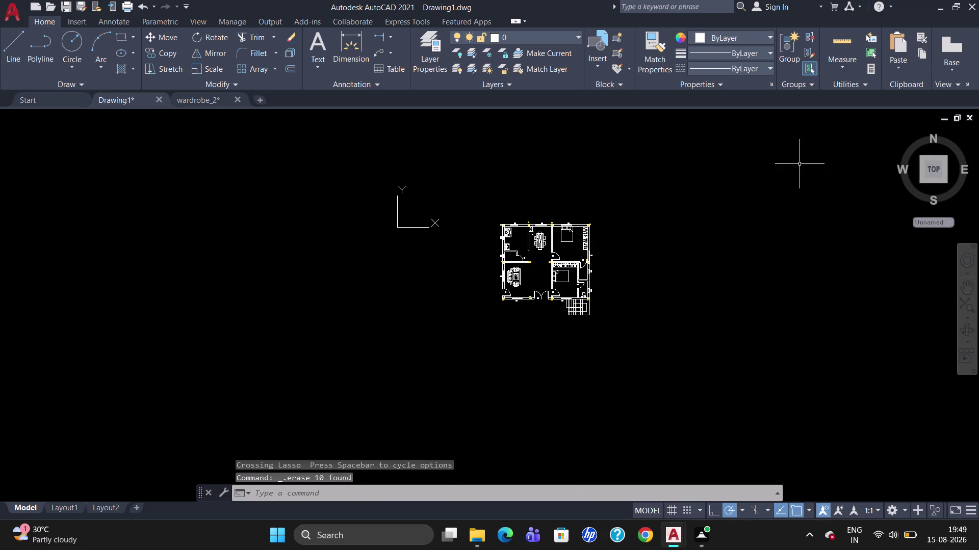
scroll(up, 3)
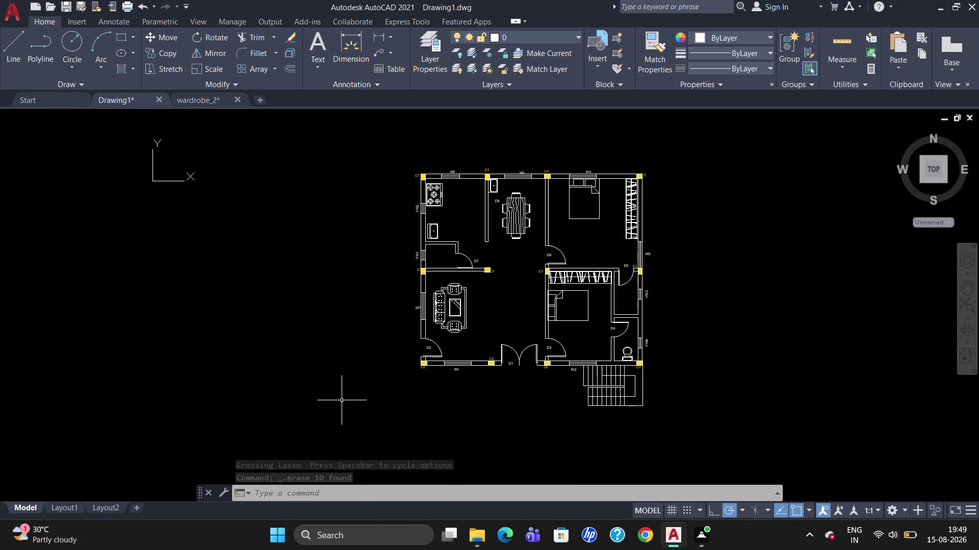
scroll(up, 3)
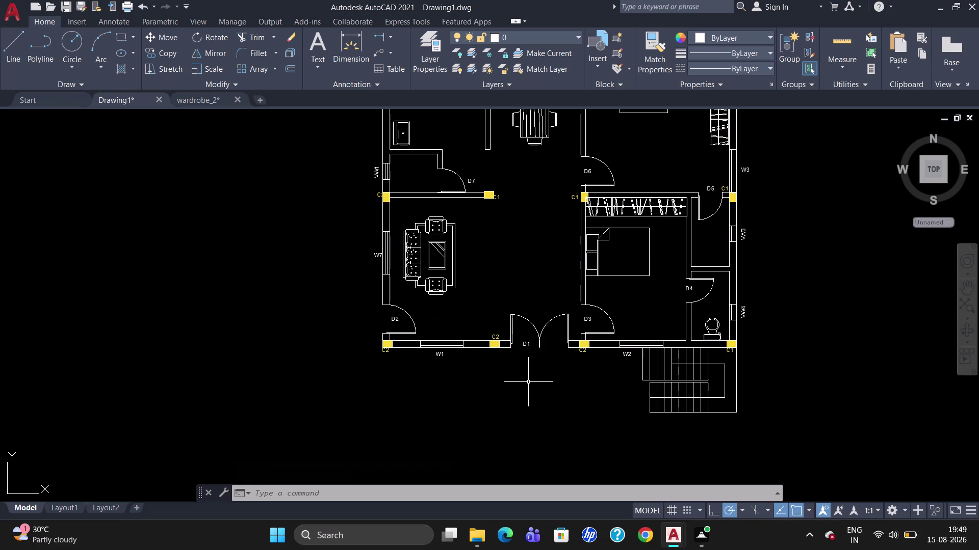
scroll(up, 3)
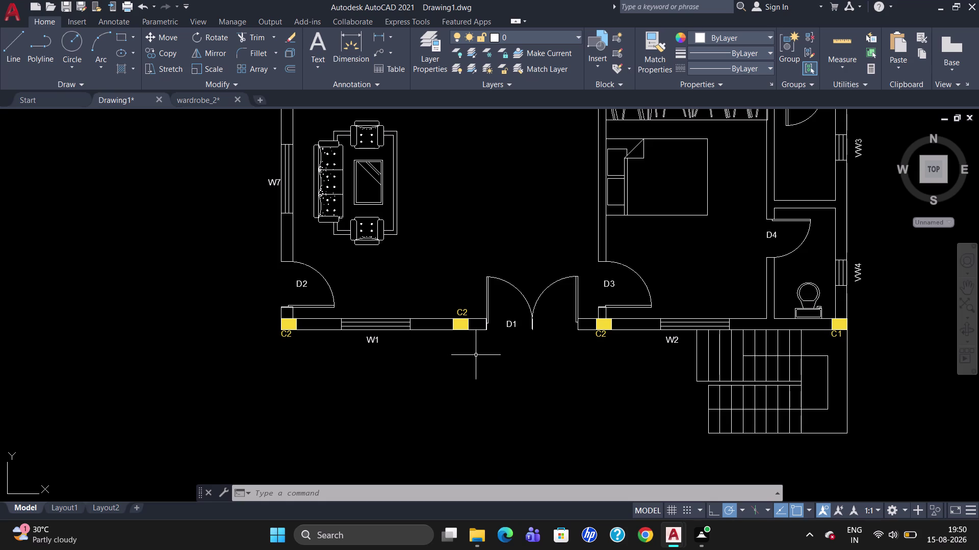
Draw an 8' by 4' rectangle below door D1 as the front step.
text(REC)
key(Return)
click(450, 367)
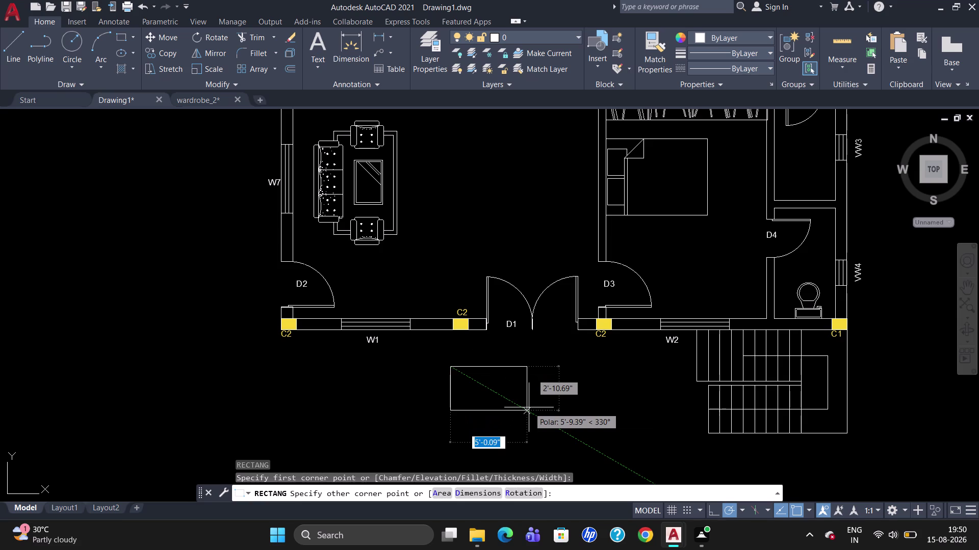
key(8)
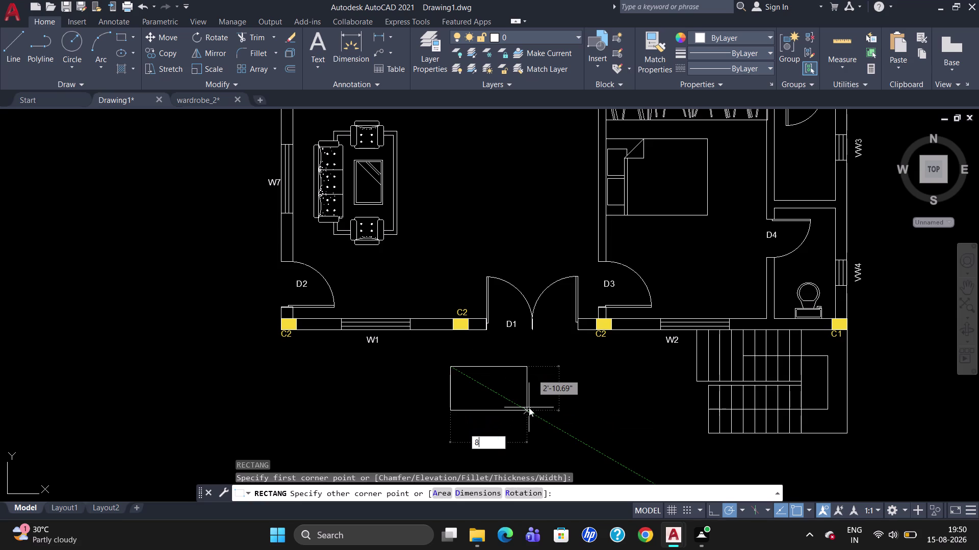
key(apostrophe)
key(Tab)
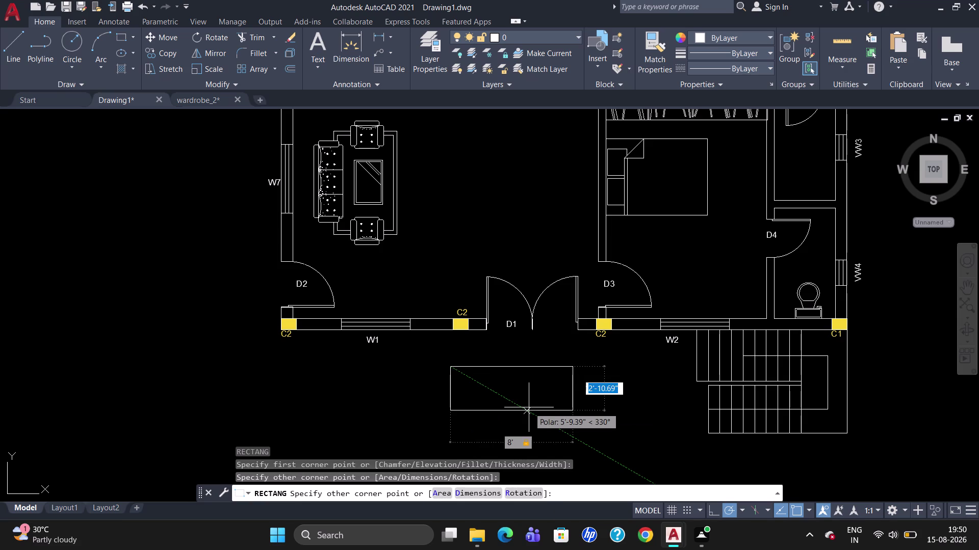
key(4)
key(apostrophe)
key(Return)
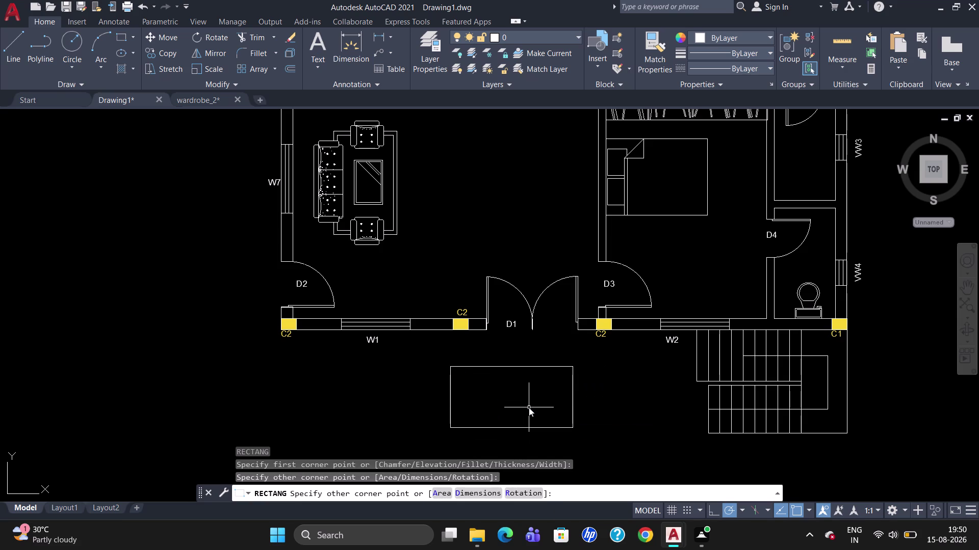
click(488, 367)
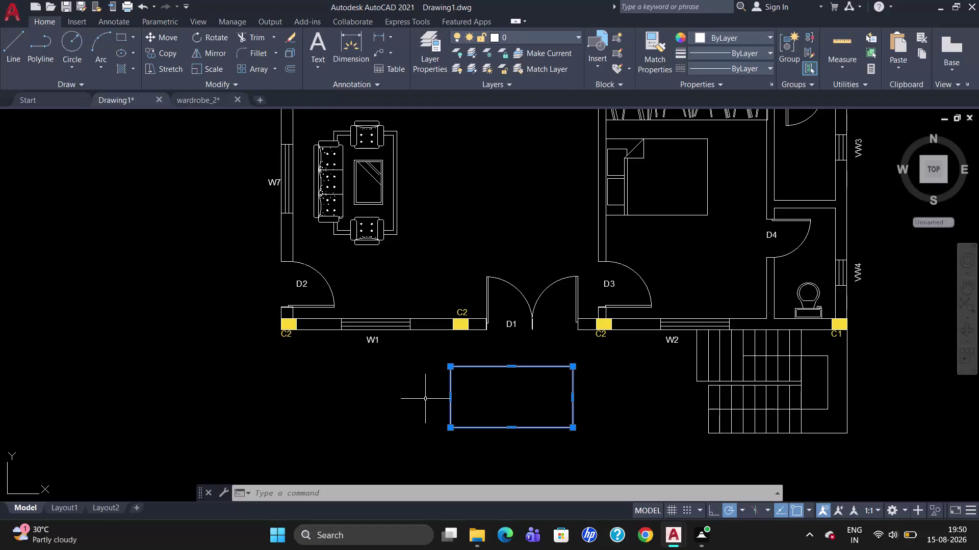
Move the step rectangle up until its top edge meets the wall under D1.
key(m)
key(Return)
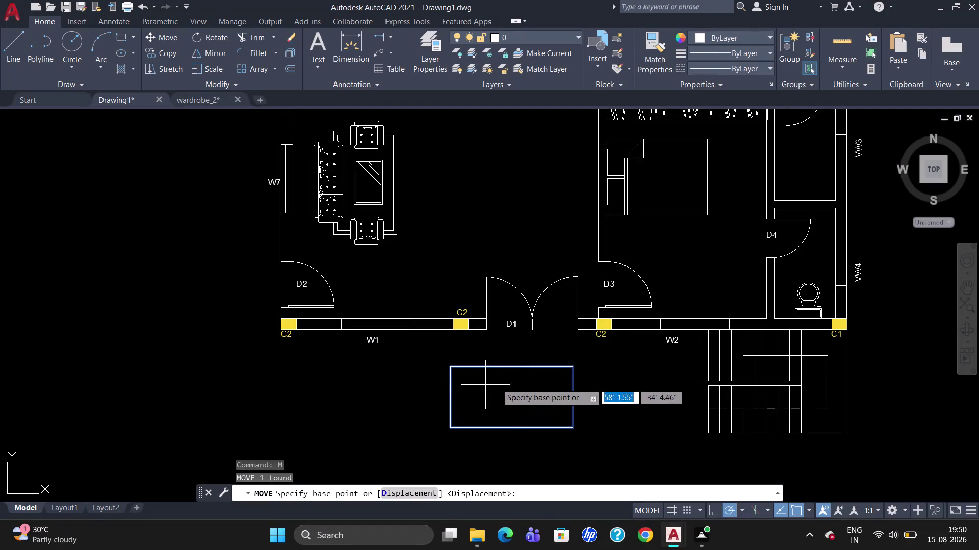
click(572, 367)
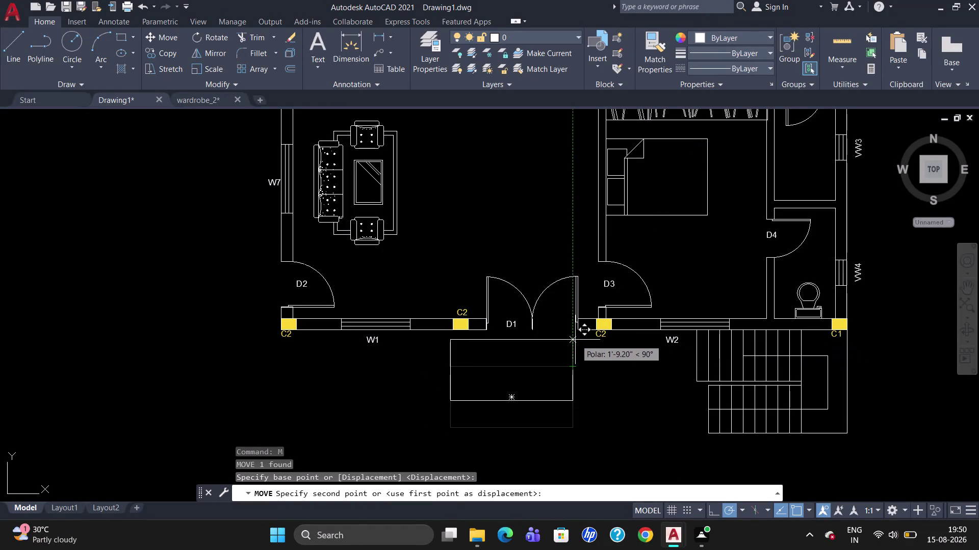
scroll(up, 3)
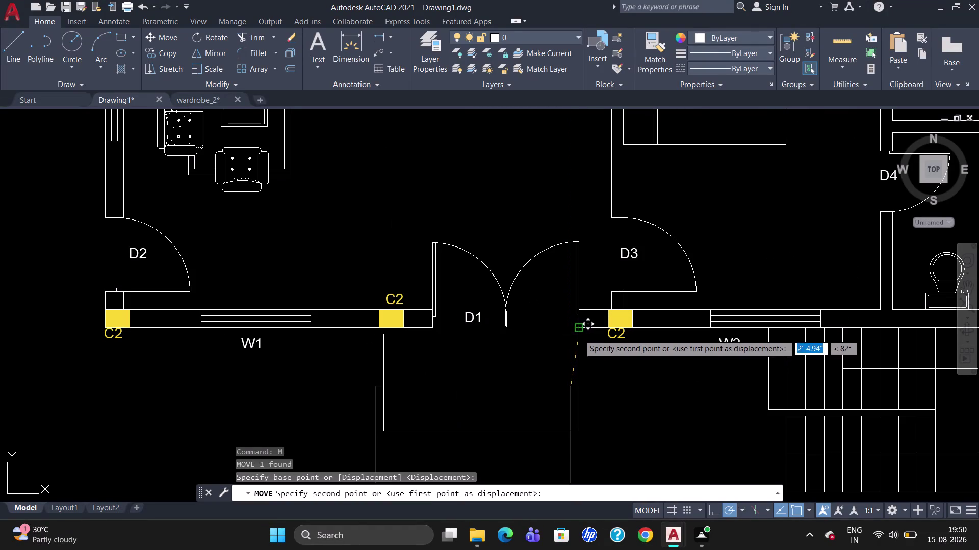
click(578, 332)
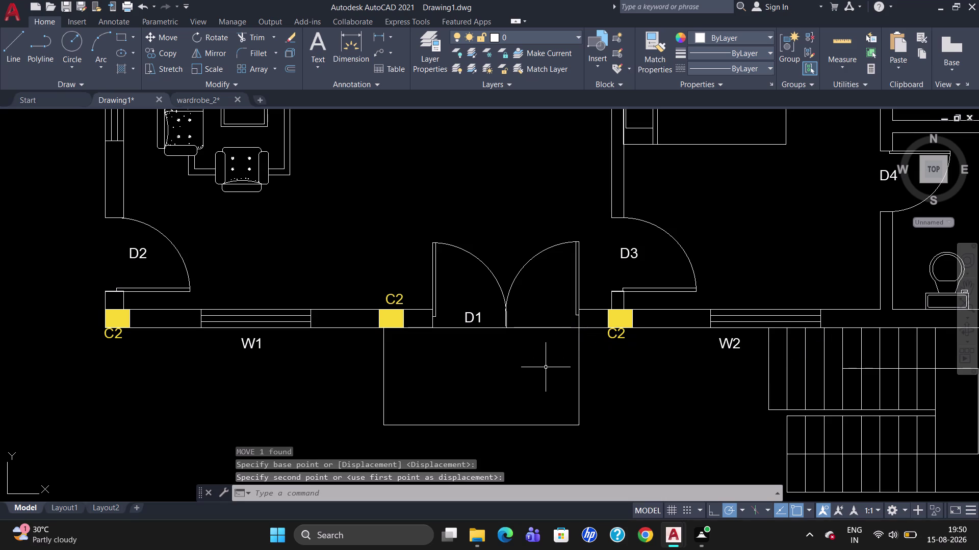
click(384, 374)
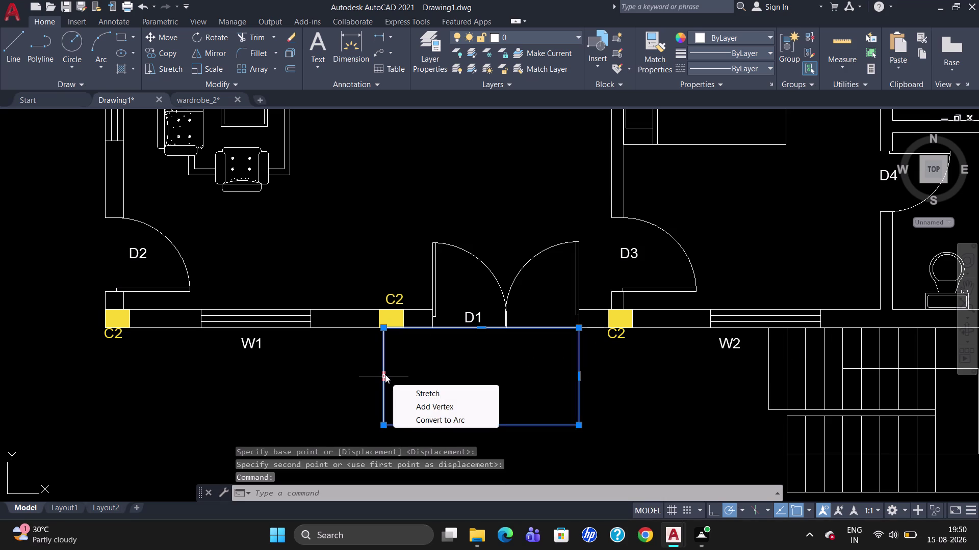
key(x)
key(Return)
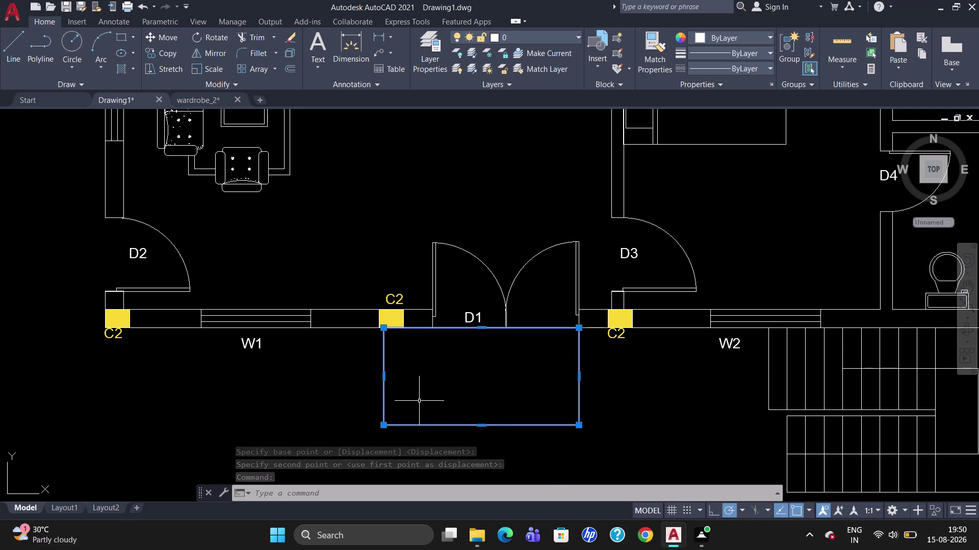
key(x)
key(Return)
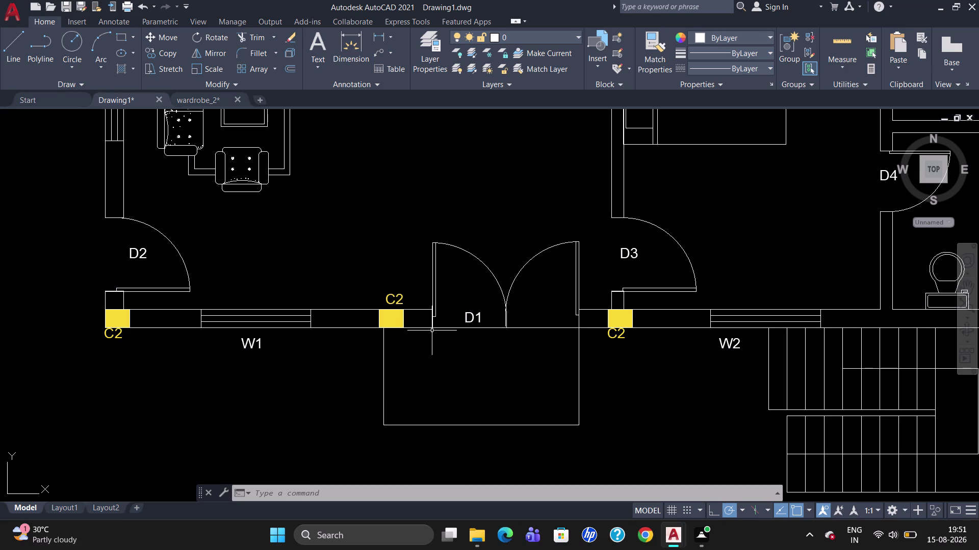
Draw a vertical dividing line from the wall down across the front step.
key(l)
key(Return)
click(432, 333)
click(430, 427)
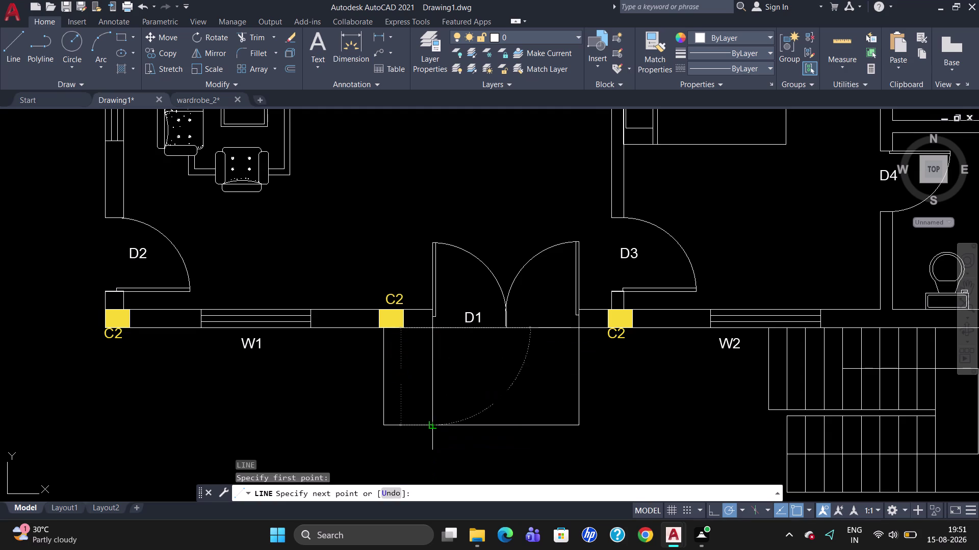
key(Escape)
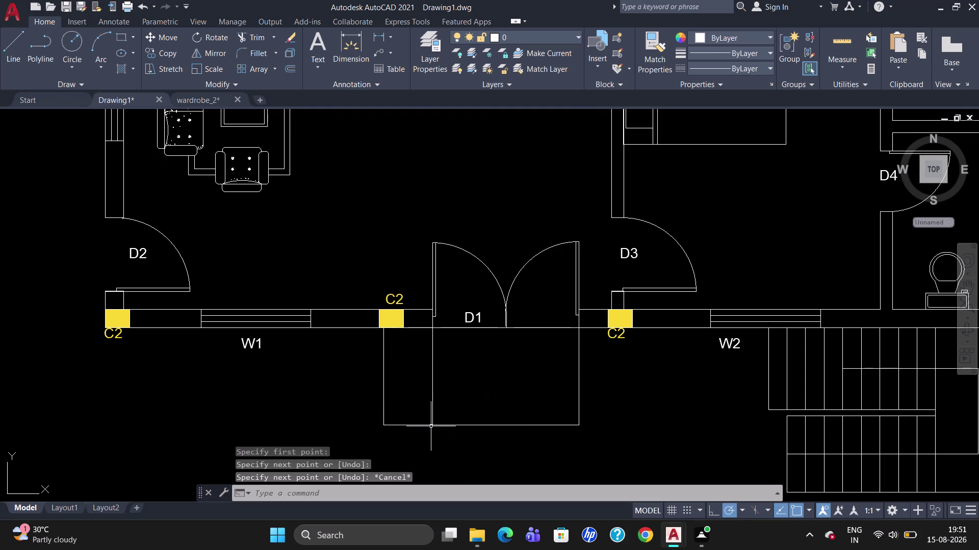
key(l)
key(Return)
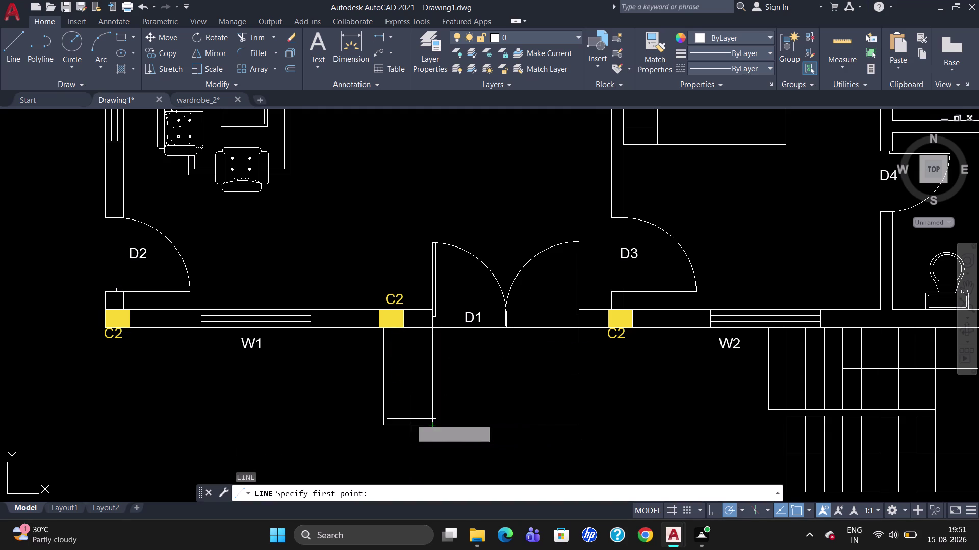
key(Escape)
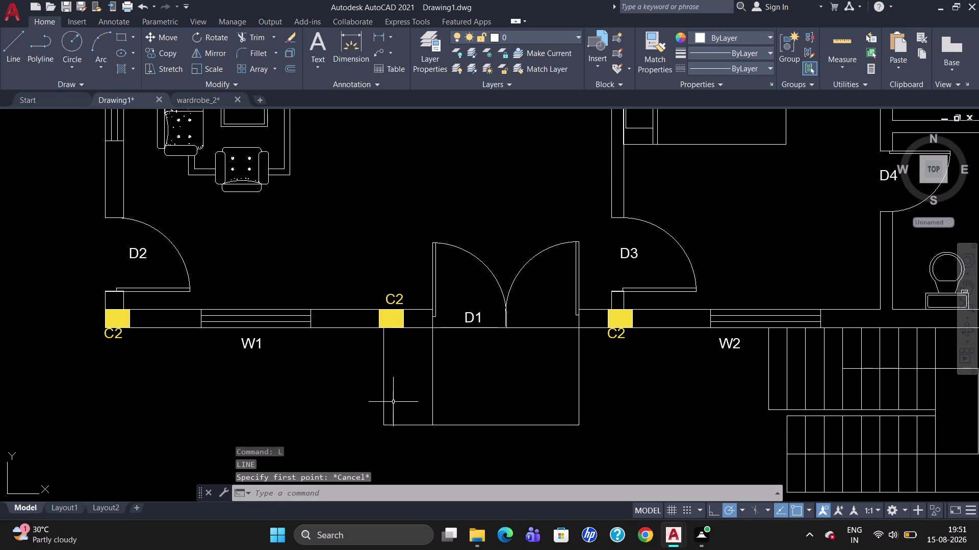
Break the step's bottom edge at the dividing line, undoing a stray two-point break.
text(BR)
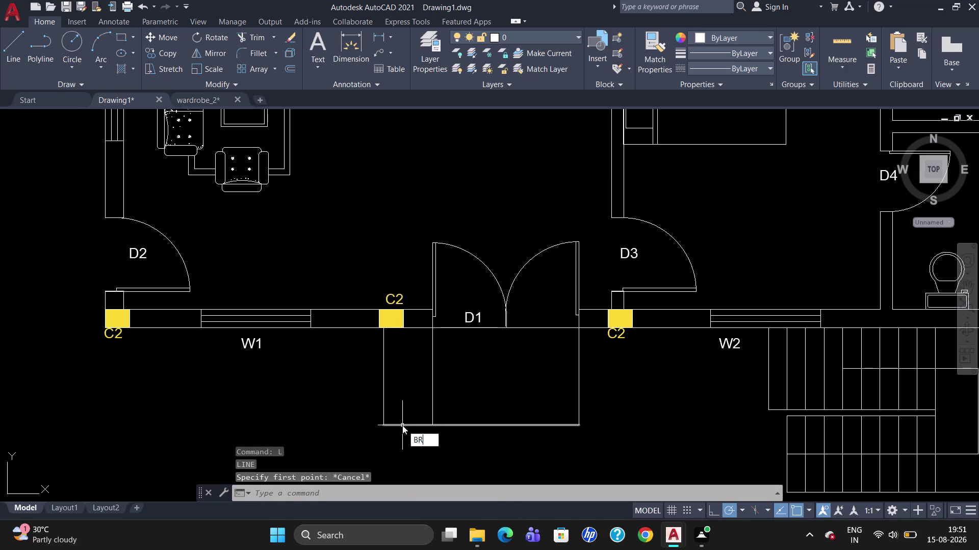
click(423, 464)
click(409, 427)
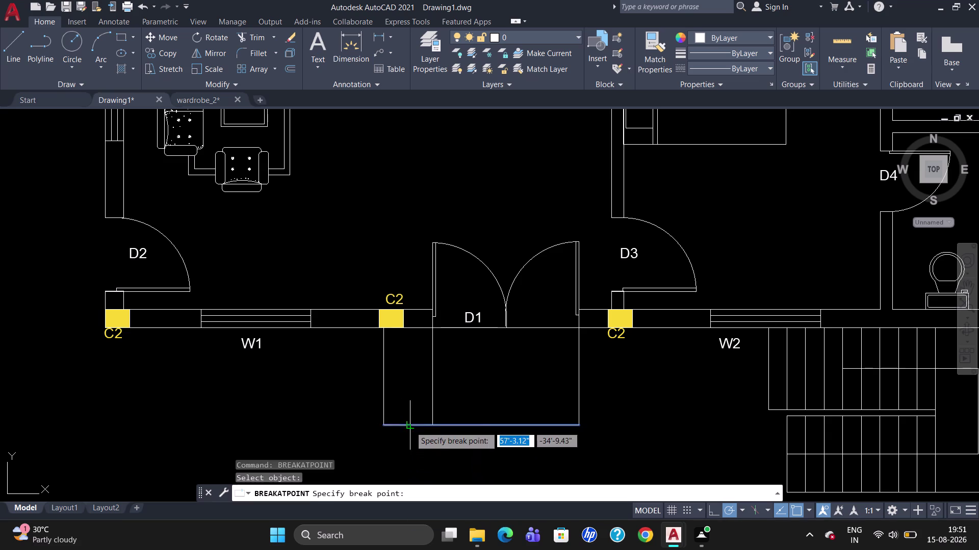
click(386, 422)
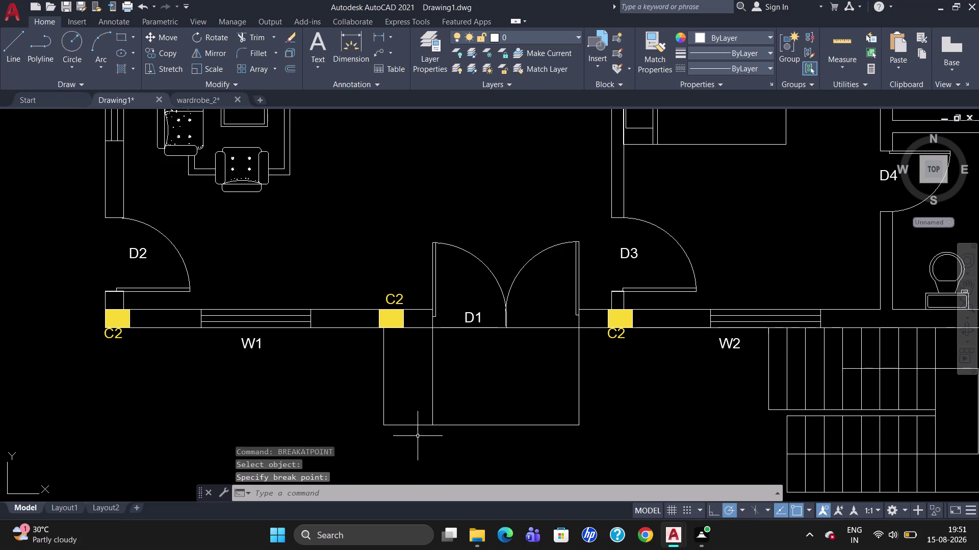
text(BT)
key(BackSpace)
key(r)
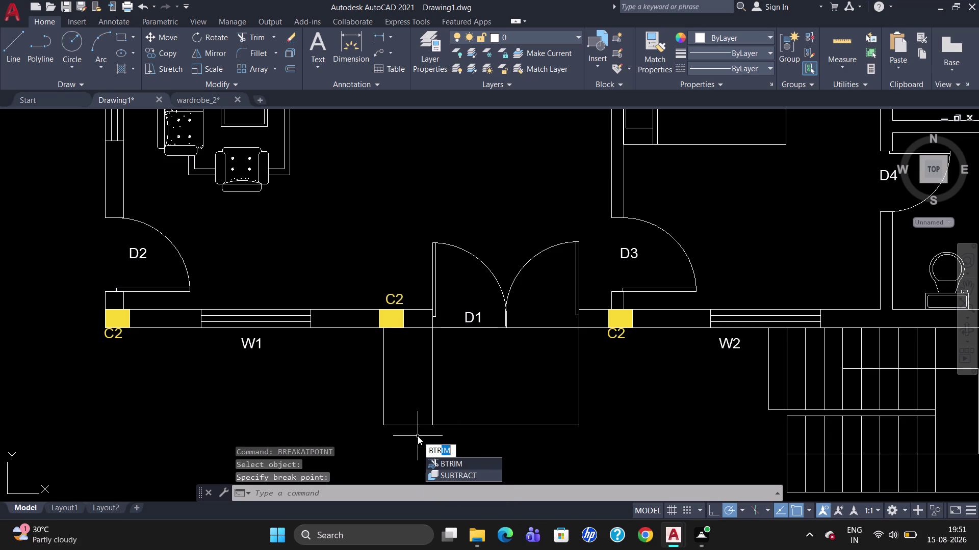
key(BackSpace)
key(BackSpace)
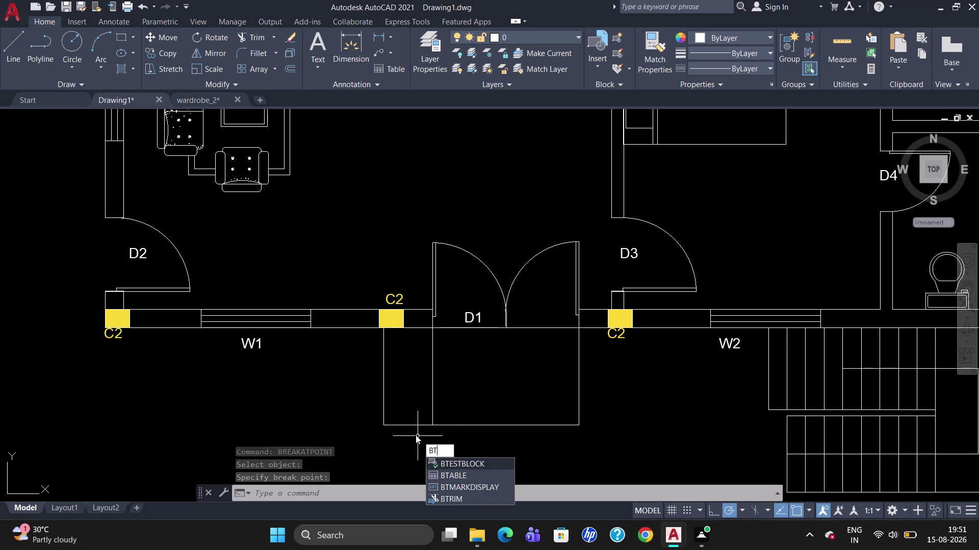
key(BackSpace)
key(r)
key(Return)
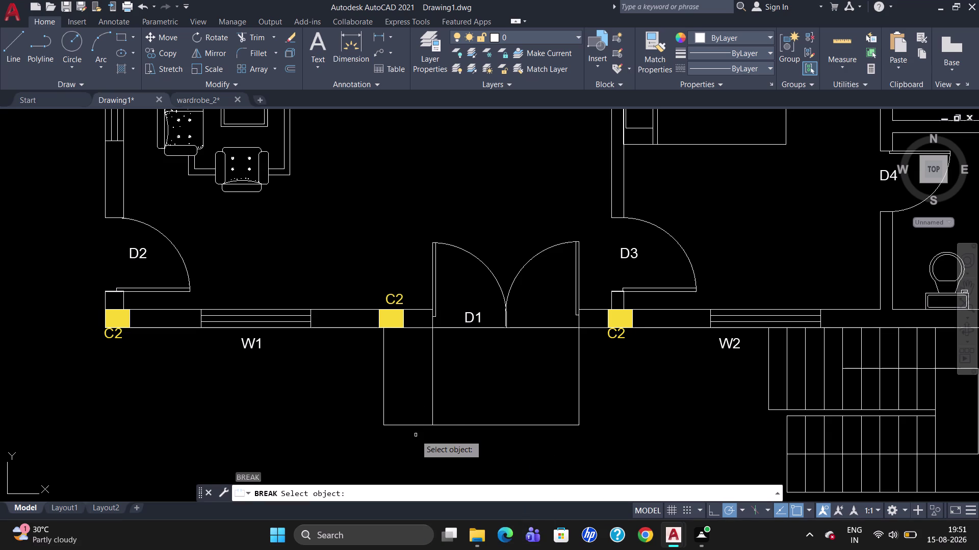
click(417, 425)
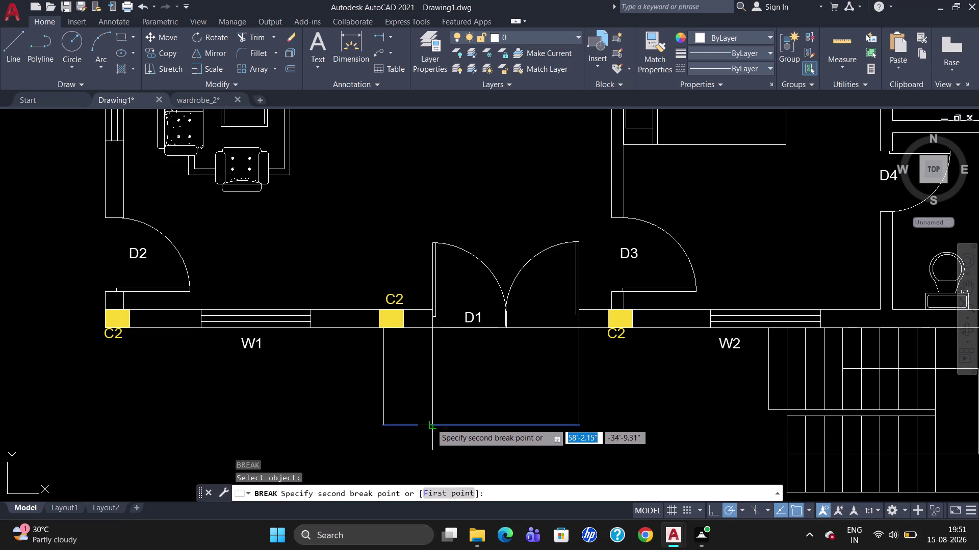
click(432, 422)
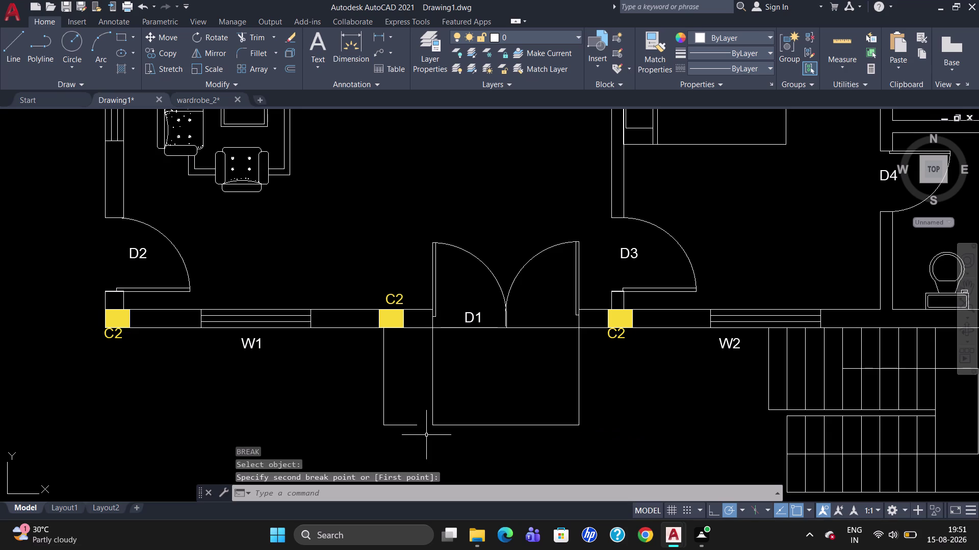
key(u)
key(Return)
Split the step's bottom edge again at the dividing line with Break at Point.
text(BR)
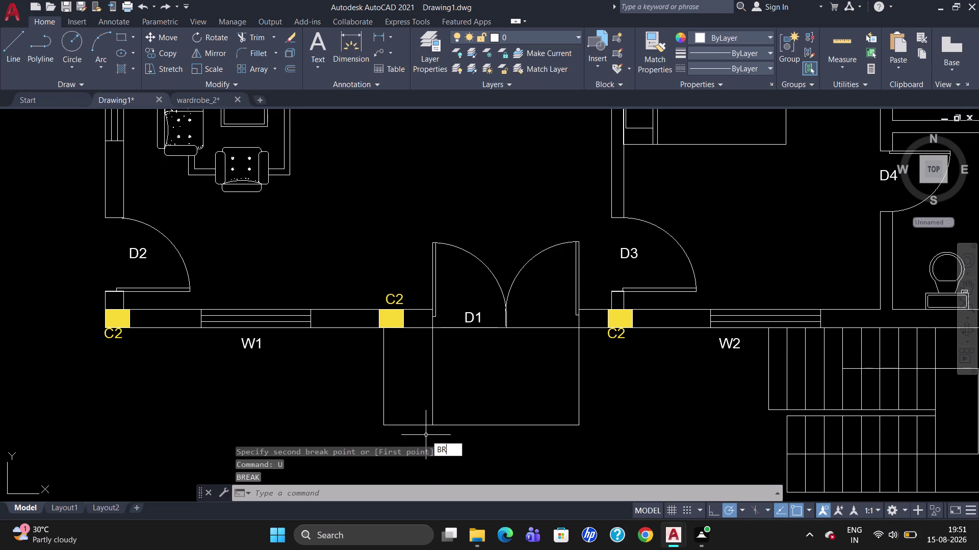
click(445, 473)
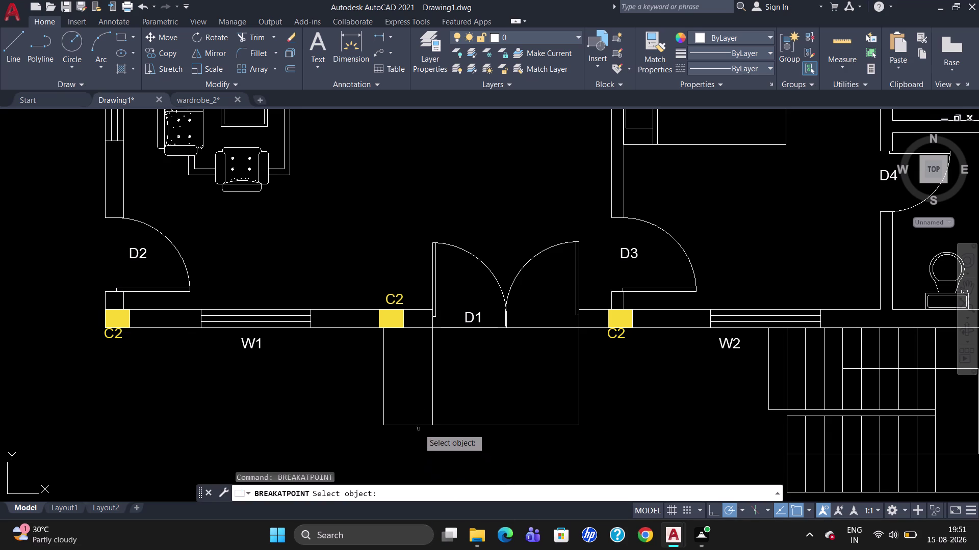
click(419, 426)
click(431, 422)
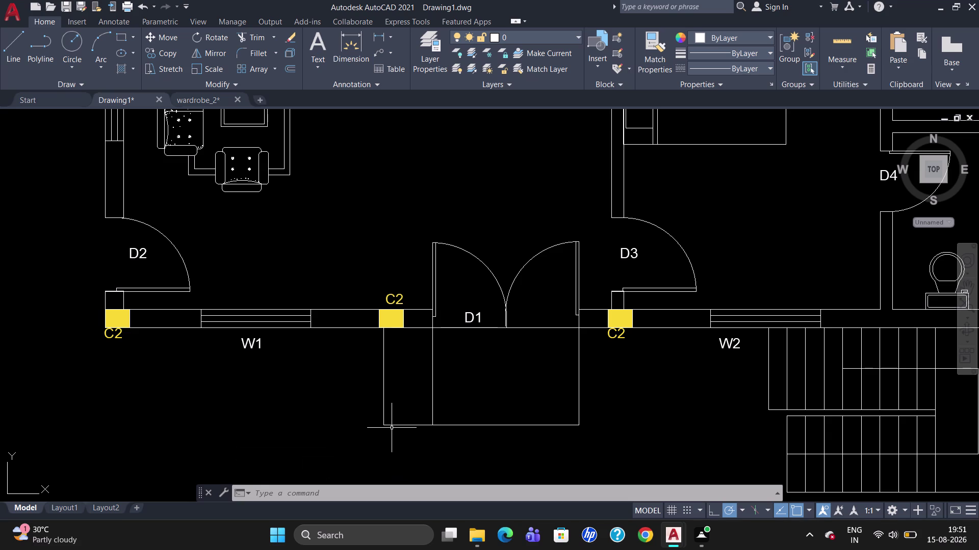
Divide the left piece of the step's bottom edge into 4 equal parts with DIV.
key(l)
key(Return)
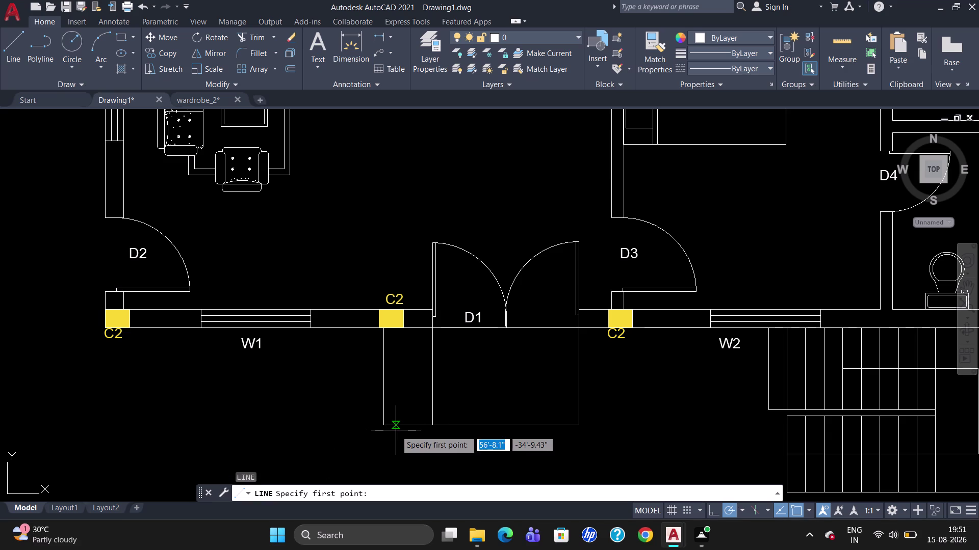
key(Escape)
text(DI)
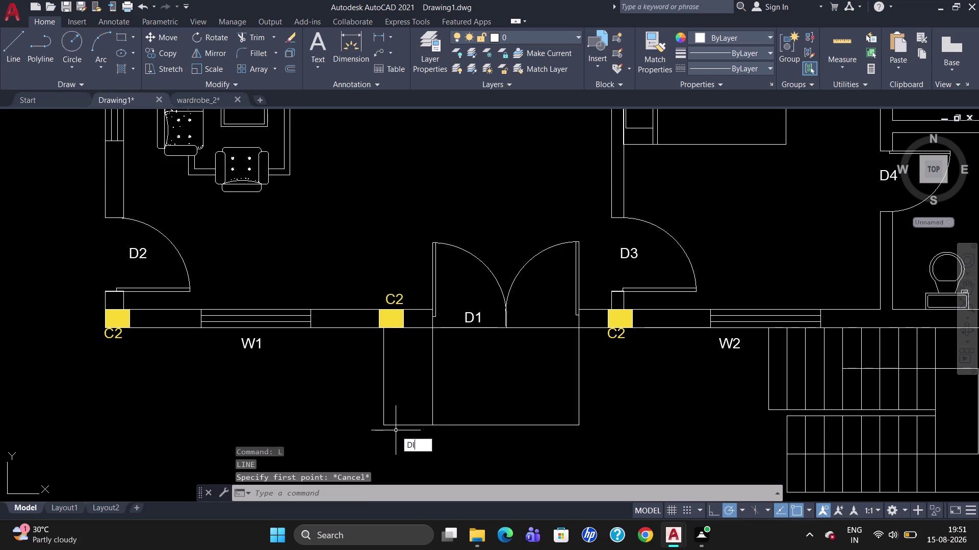
text(V)
key(Return)
click(397, 428)
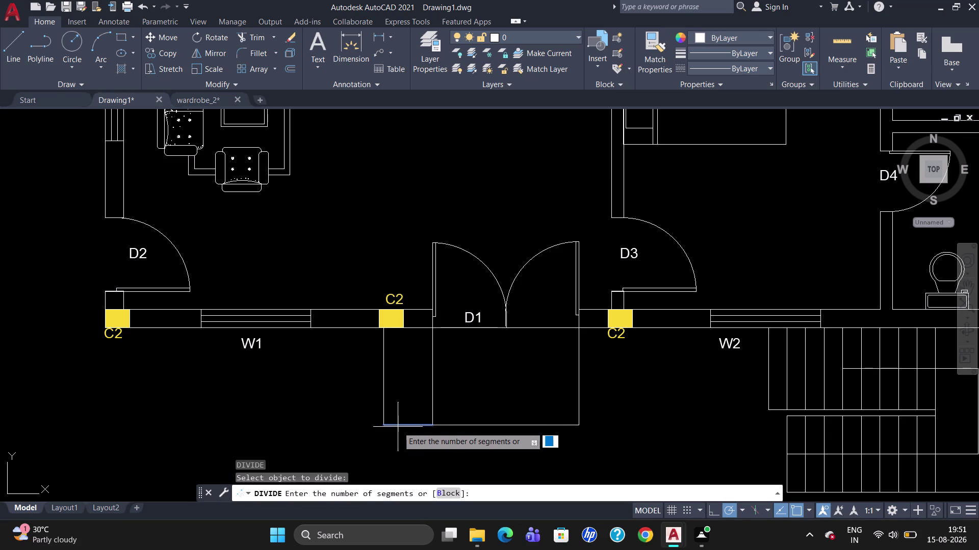
key(4)
key(Return)
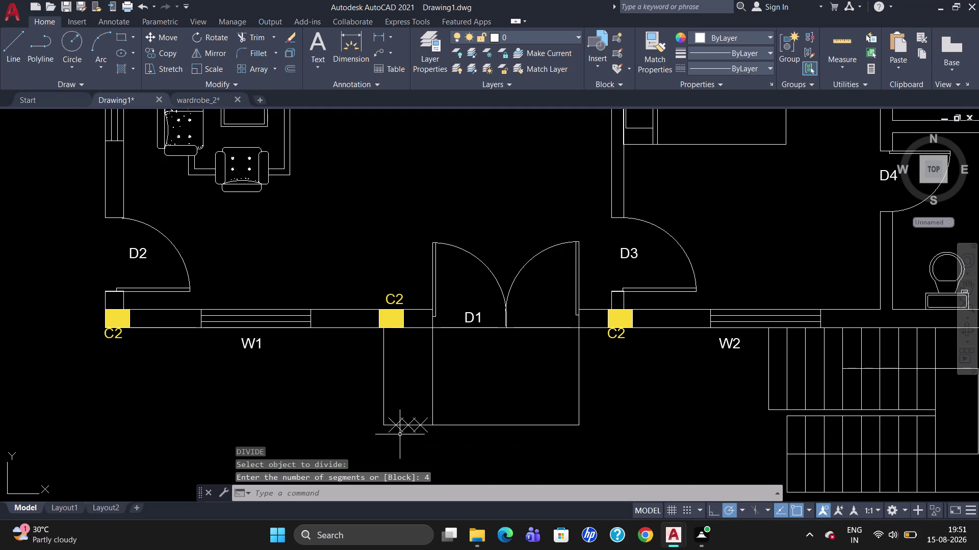
key(l)
key(Return)
scroll(up, 3)
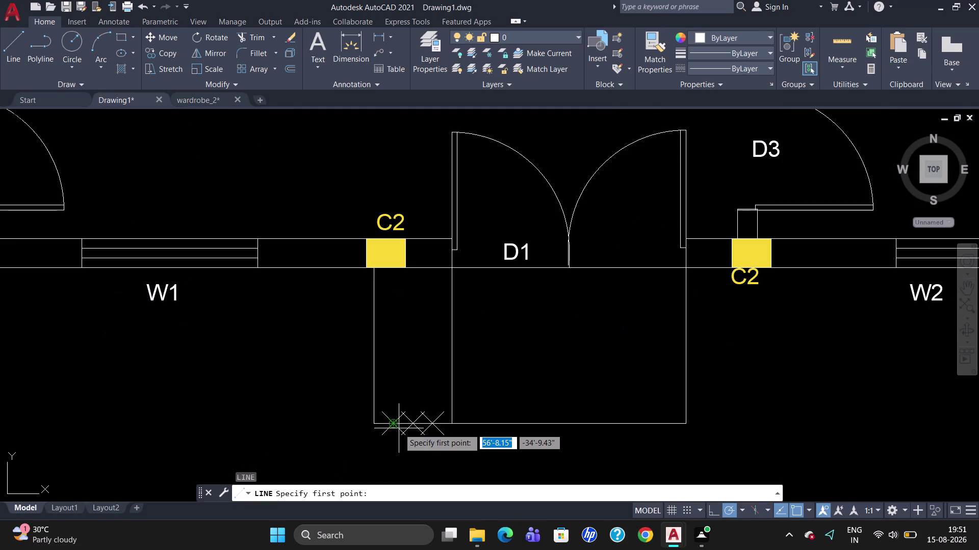
Draw three vertical step lines from the division marks up to the wall.
click(397, 428)
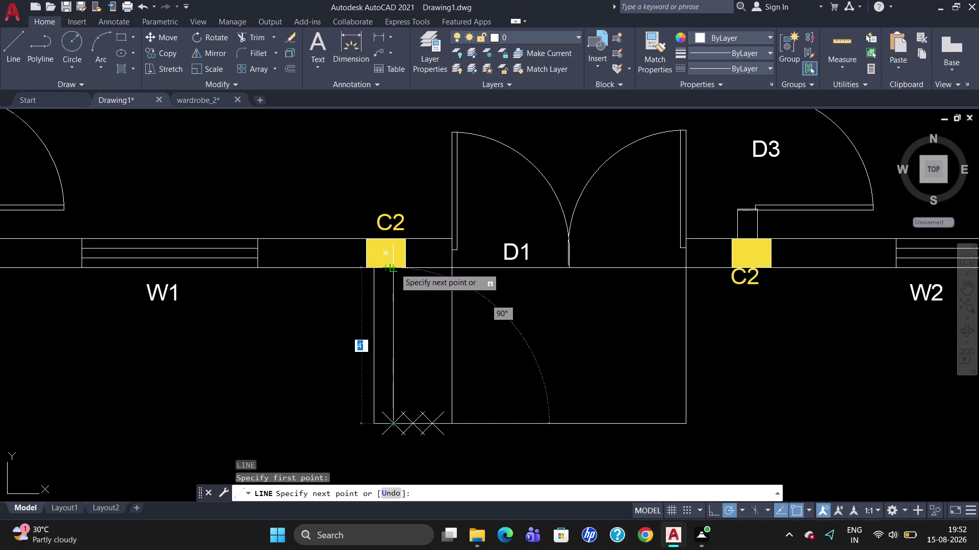
click(394, 268)
key(Escape)
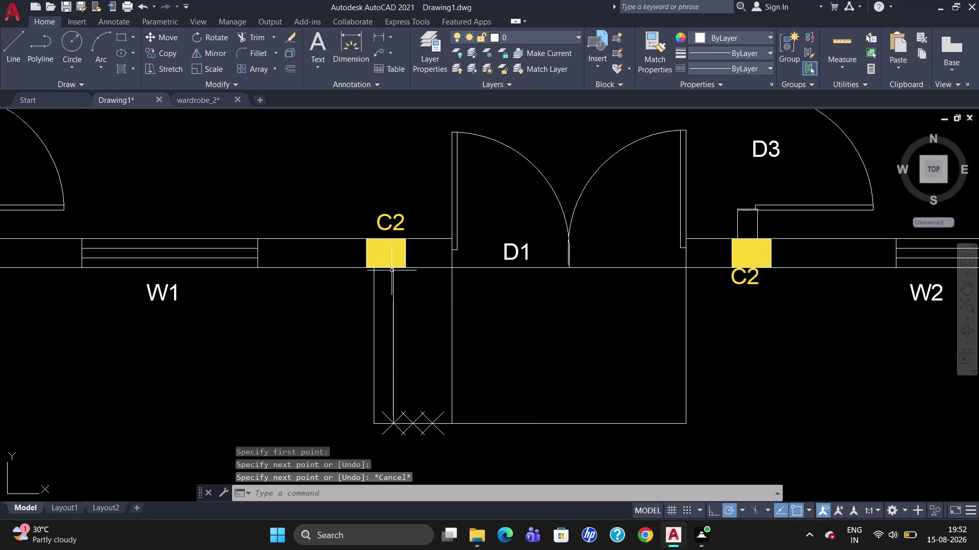
key(l)
key(Return)
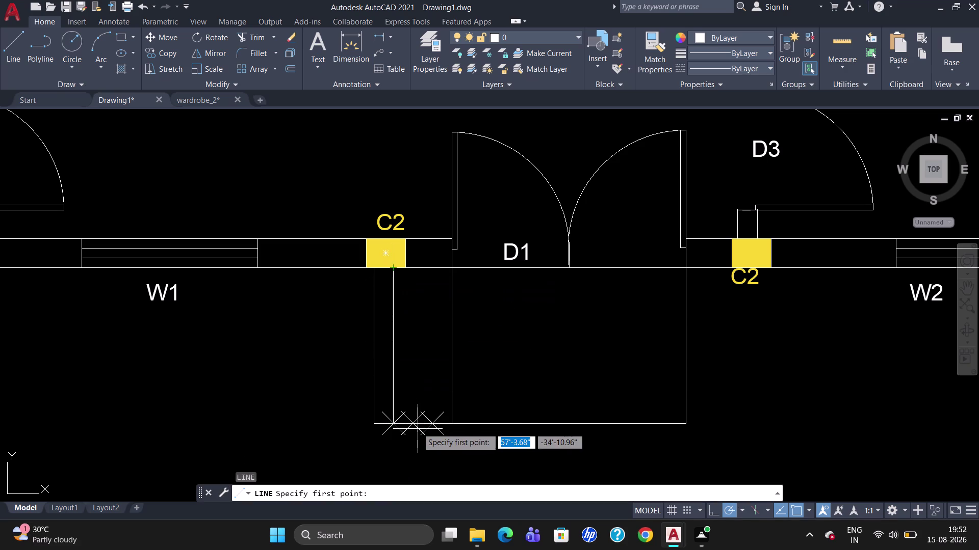
click(411, 419)
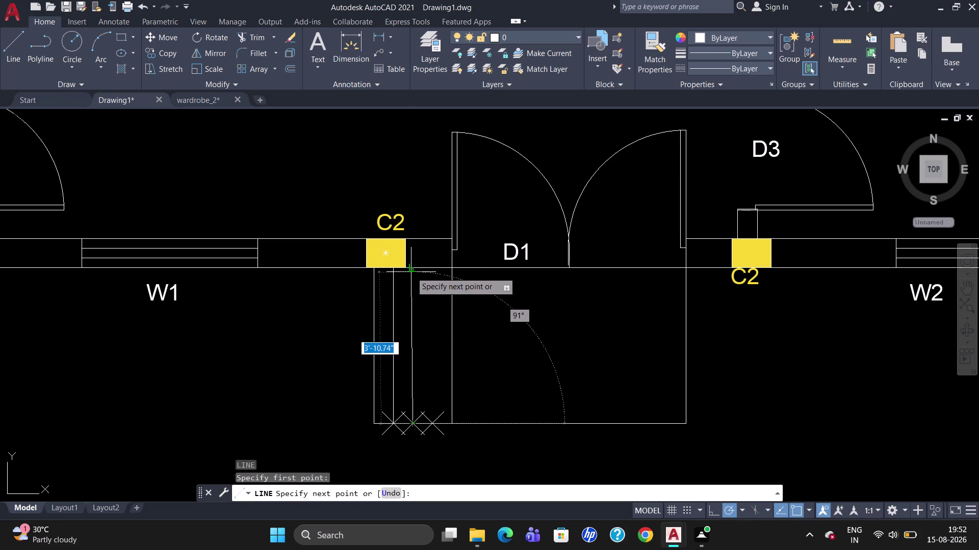
click(411, 269)
key(Escape)
text(L)
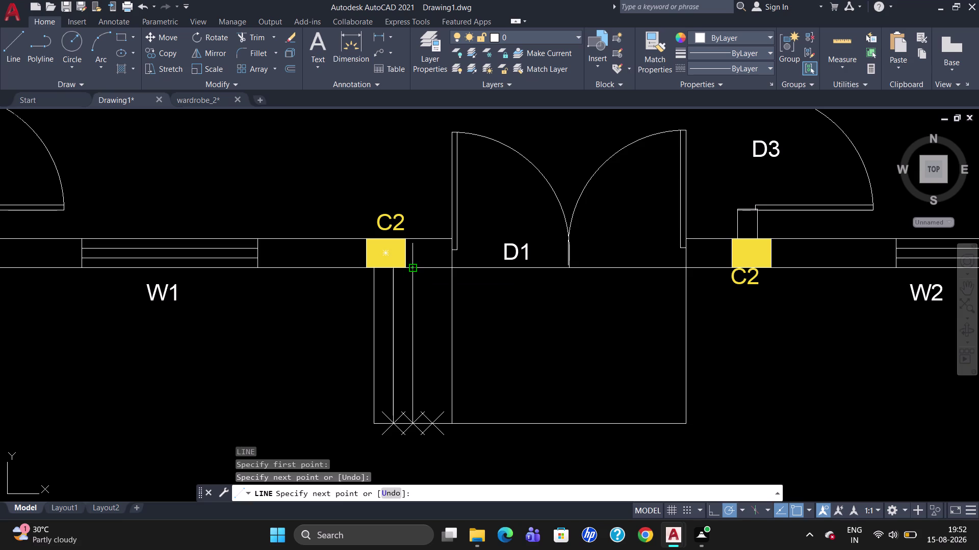
text(')
key(BackSpace)
key(Return)
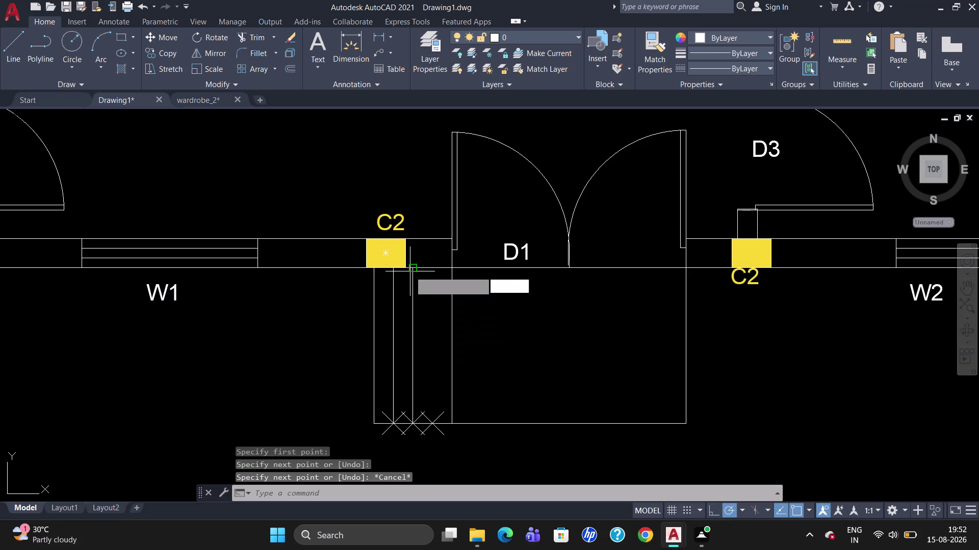
click(431, 418)
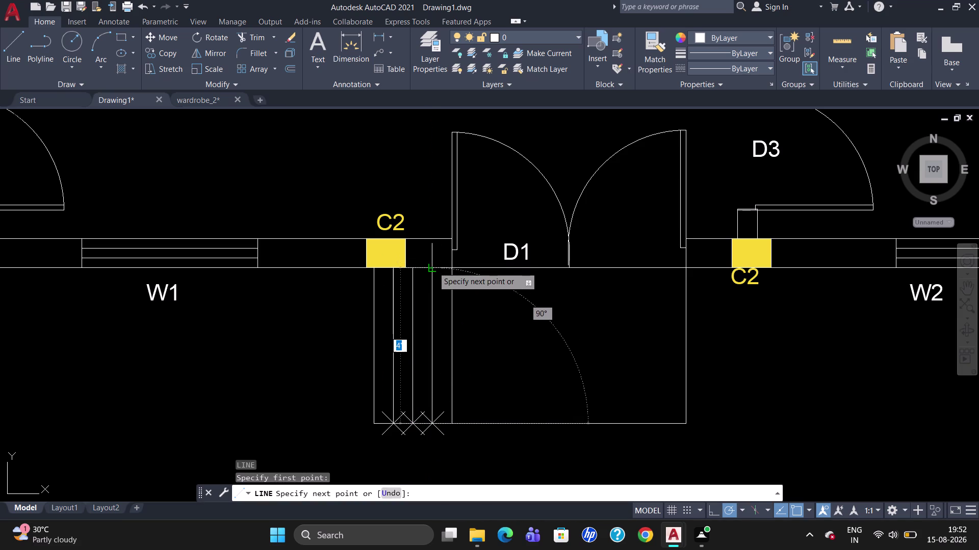
click(433, 268)
key(Escape)
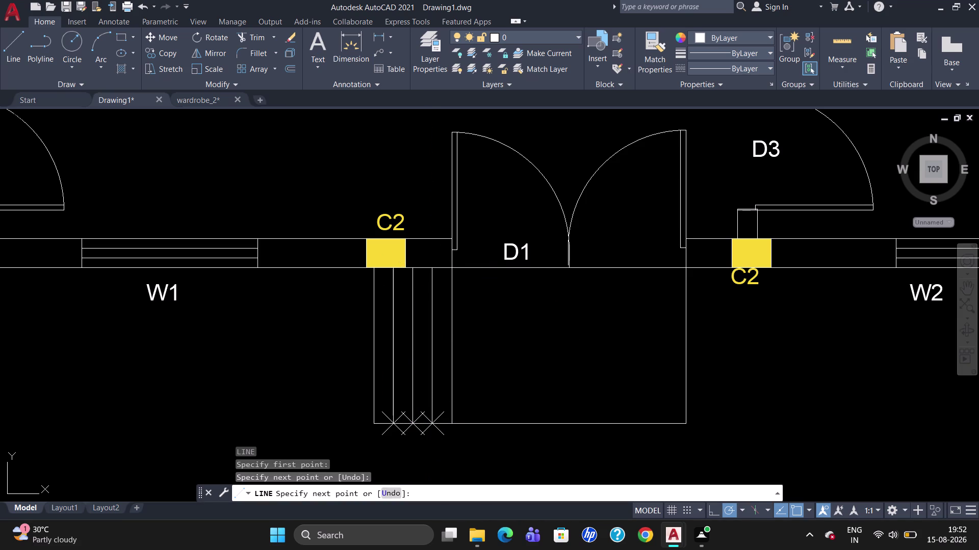
Delete the three small crossed lines at the foot of the steps.
click(431, 426)
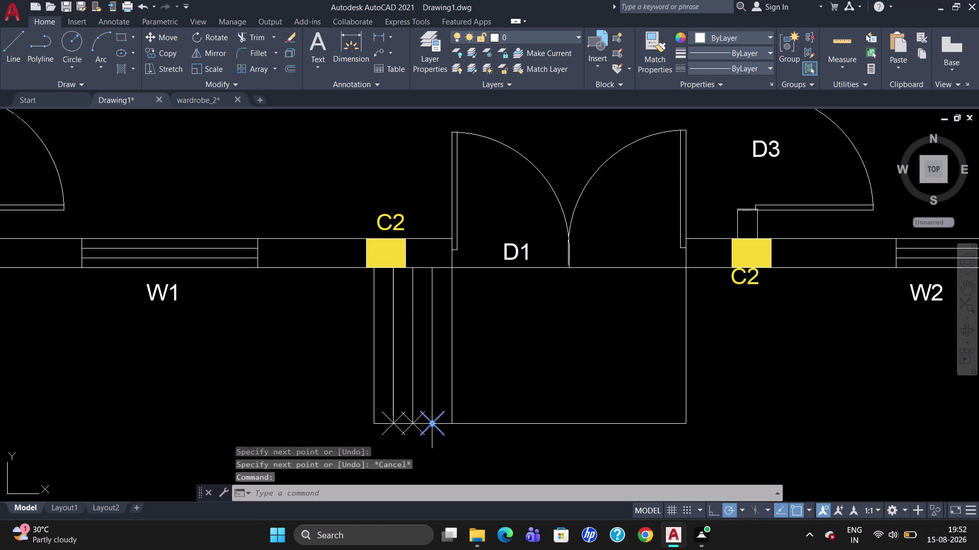
click(407, 426)
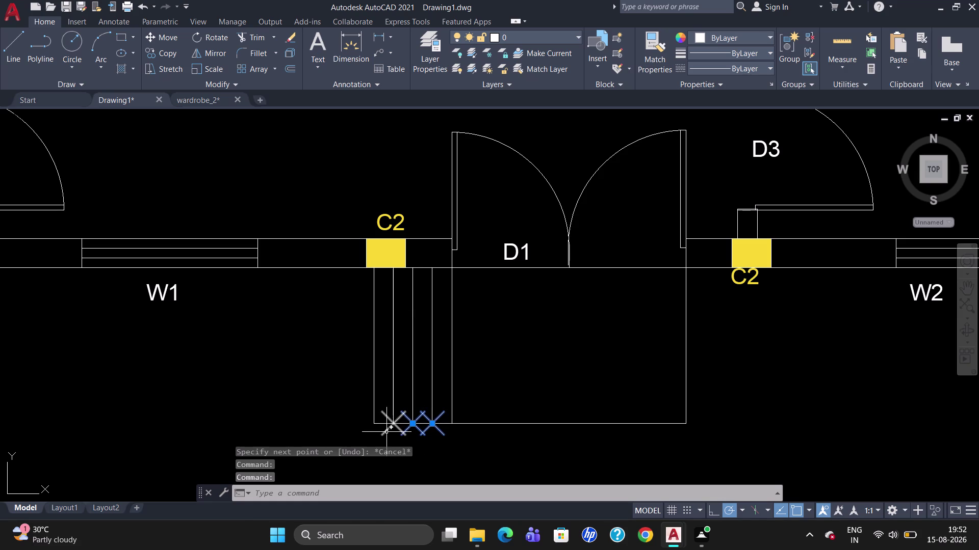
click(387, 433)
key(Delete)
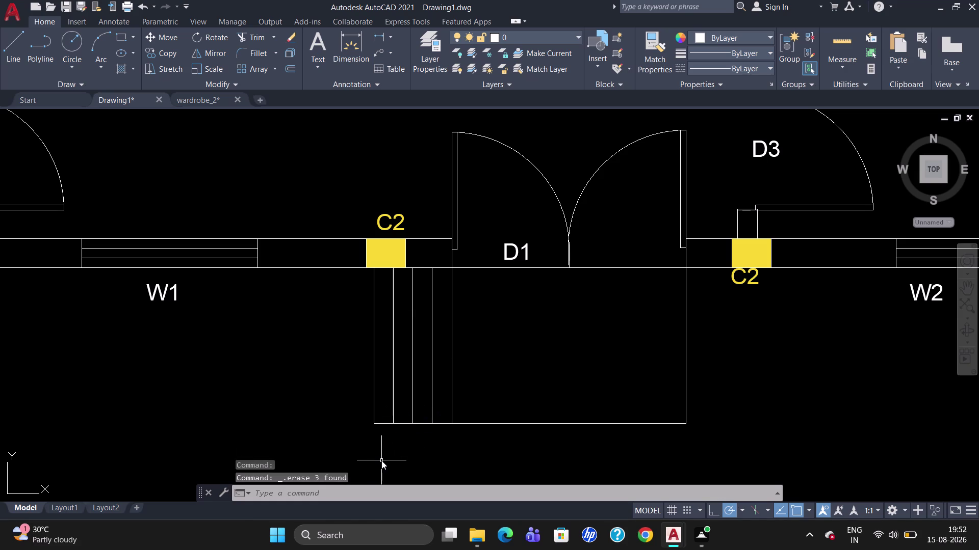
key(l)
key(Return)
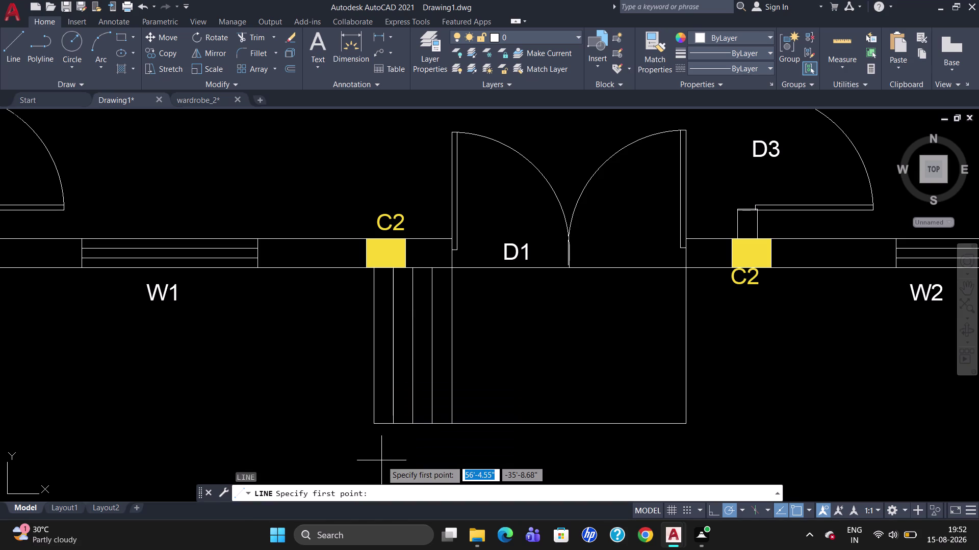
Try an M2P midpoint snap from the steps' bottom-left corner, then cancel it.
key(m)
text(2P)
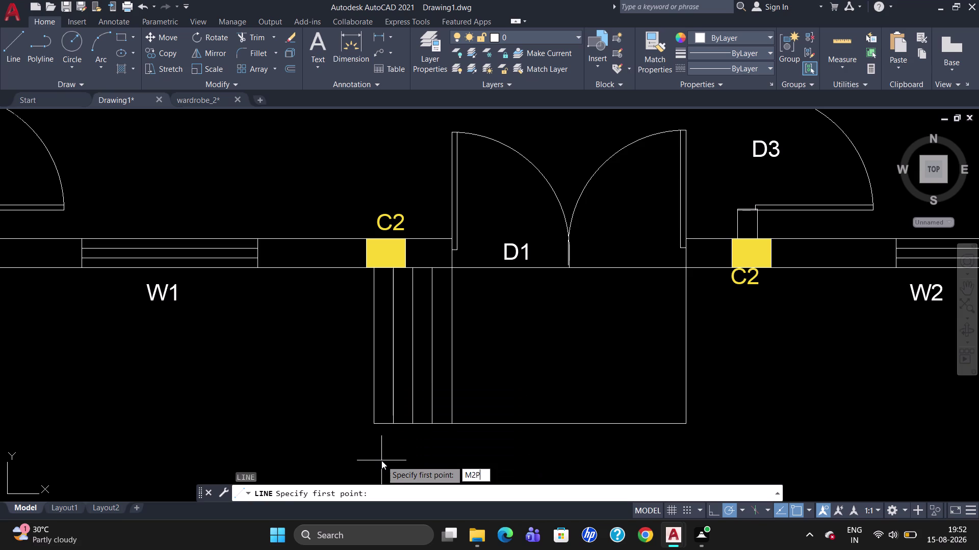
key(Return)
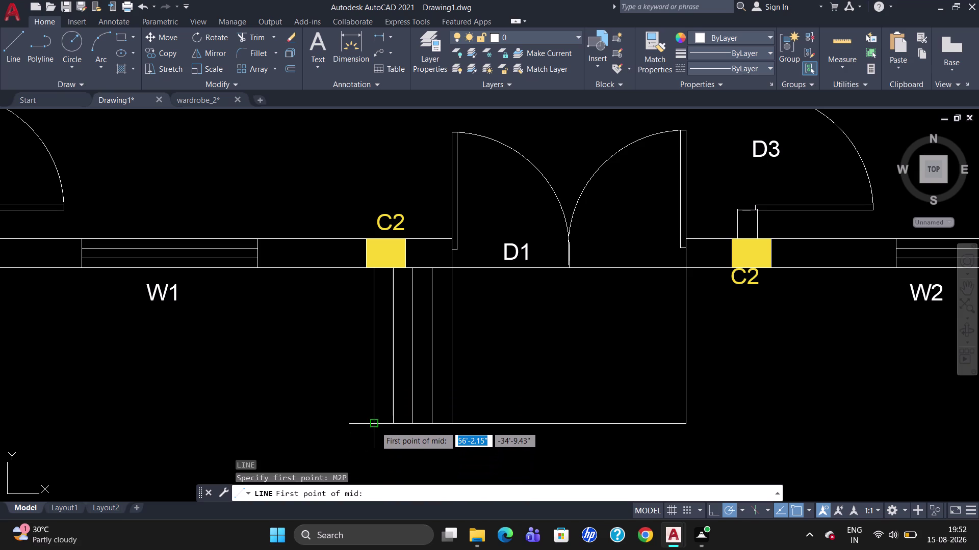
click(376, 426)
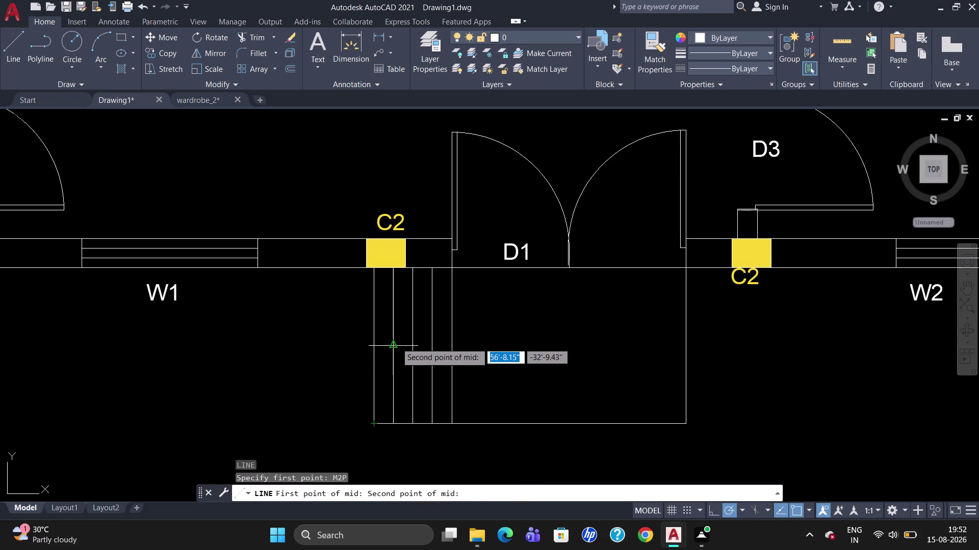
click(394, 342)
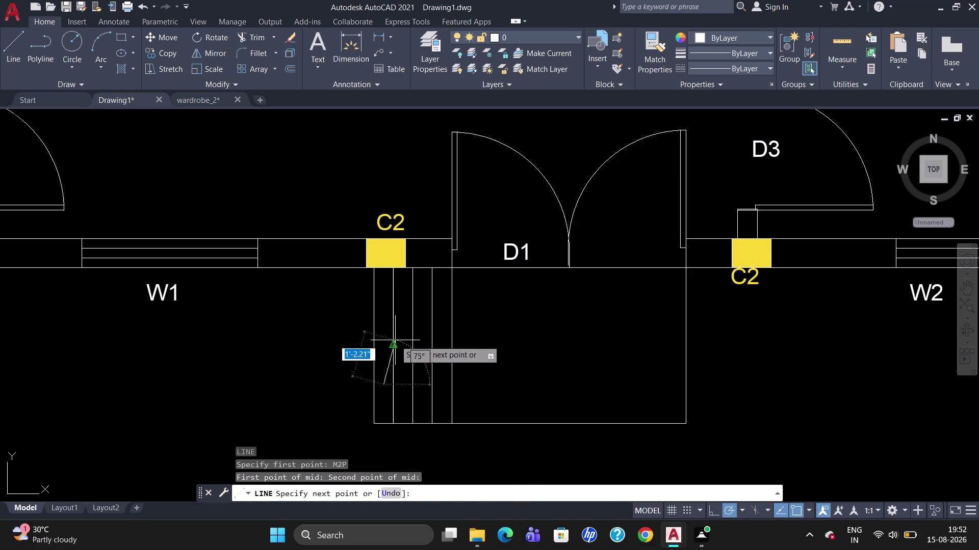
key(Escape)
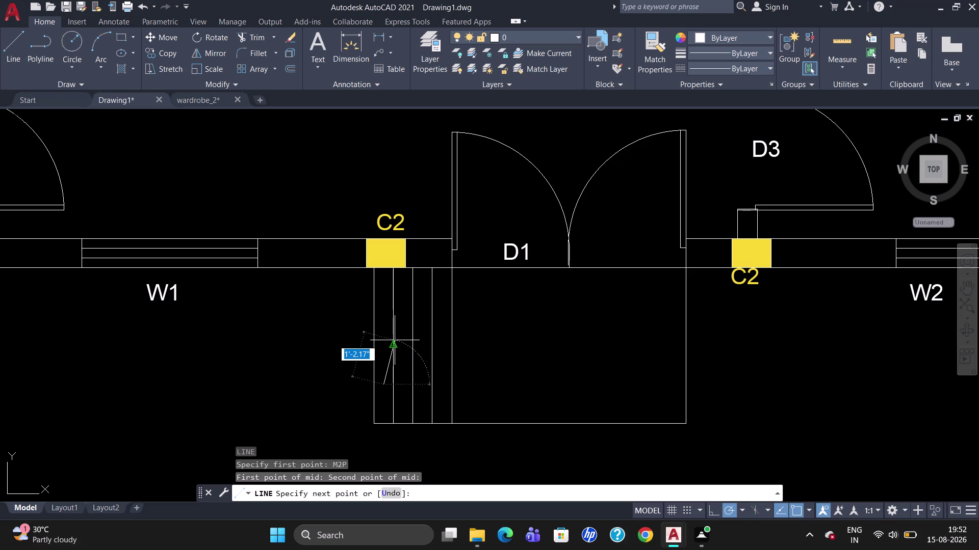
Draw a V-shaped line from the bottom-left corner, through the strip's middle, to the top-left corner.
key(l)
key(Return)
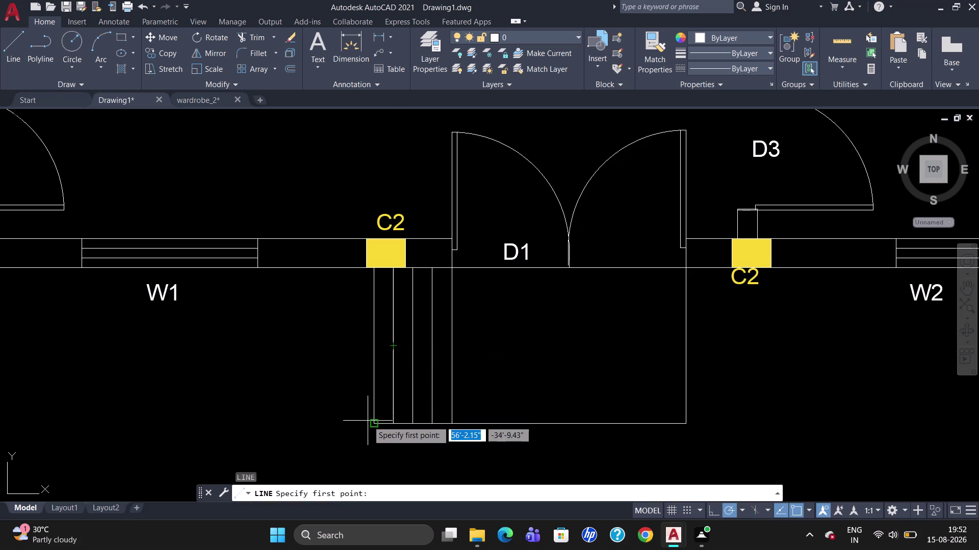
click(374, 424)
click(396, 345)
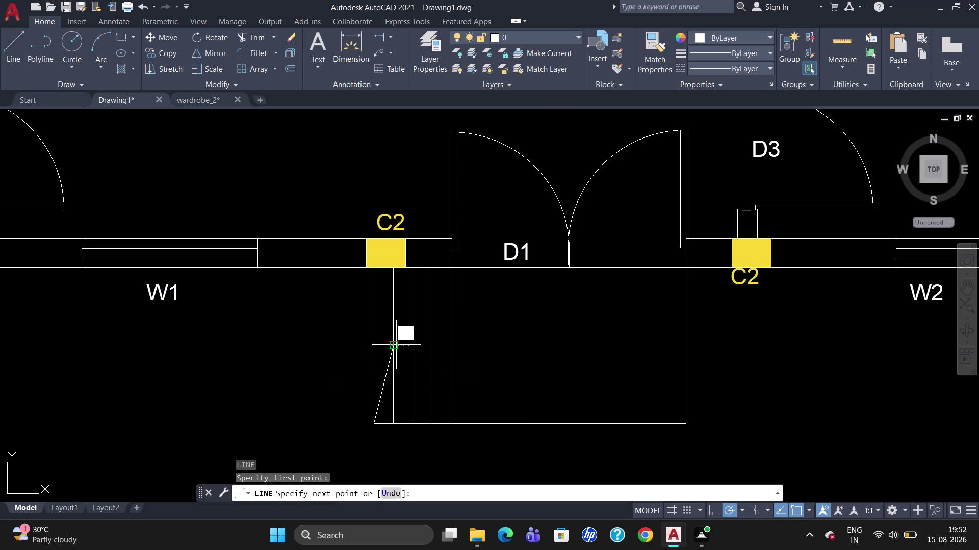
click(377, 272)
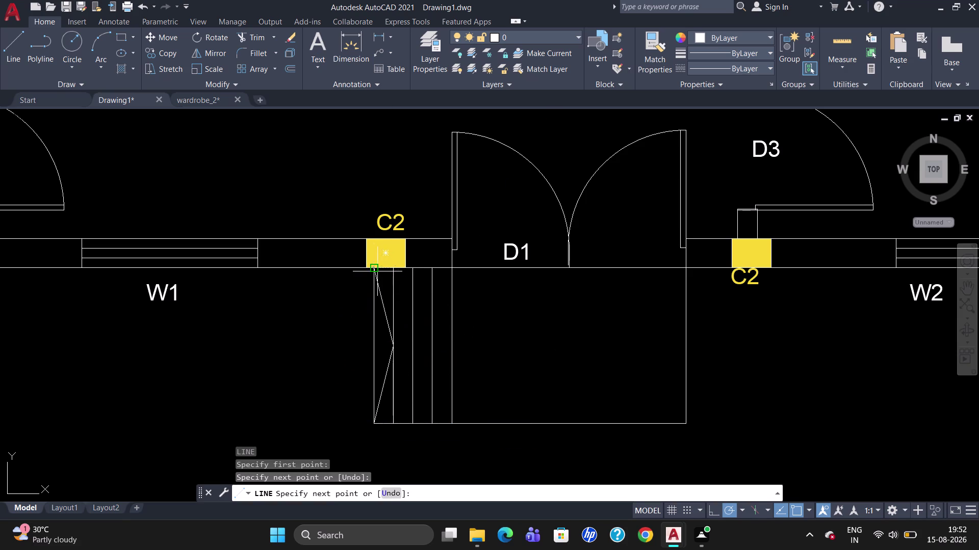
key(Escape)
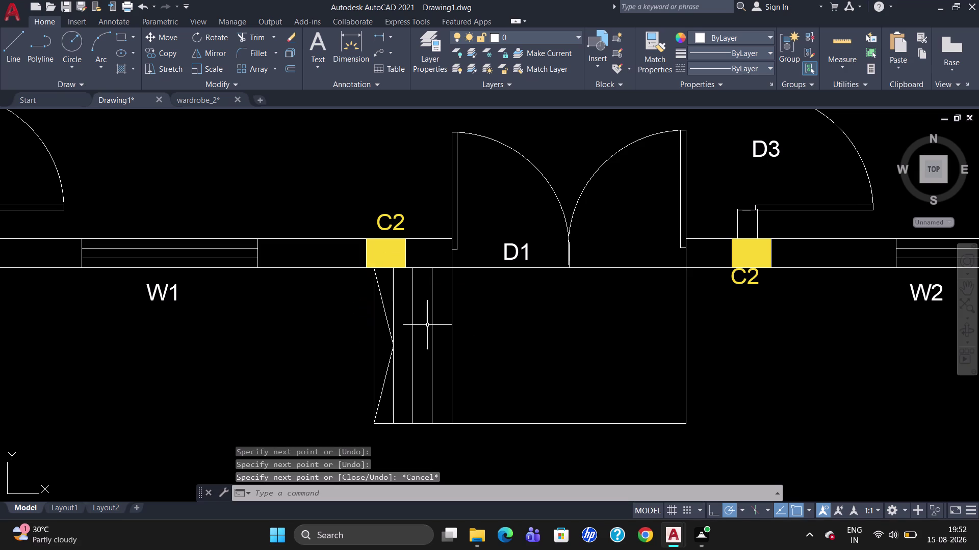
drag(721, 392, 304, 378)
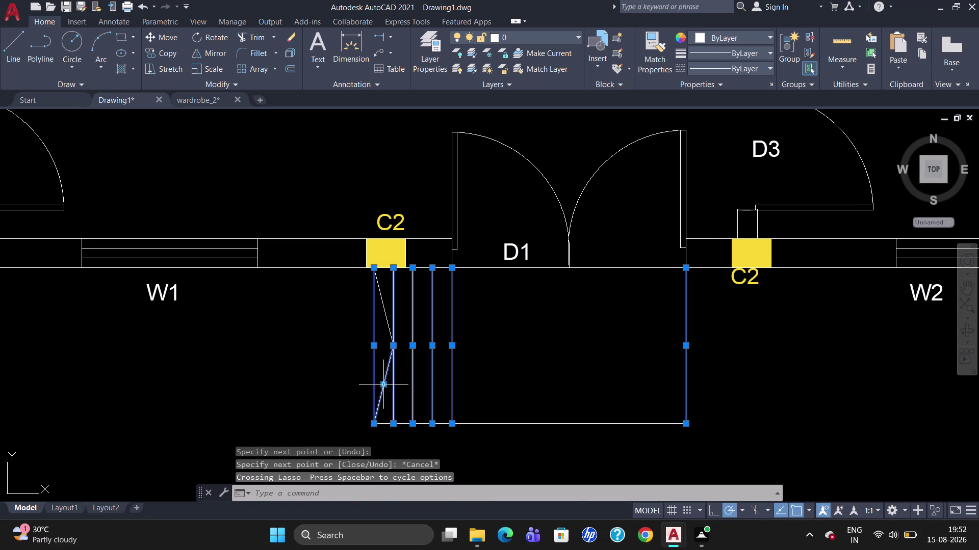
Select all the front step lines and outline, then group them.
click(484, 267)
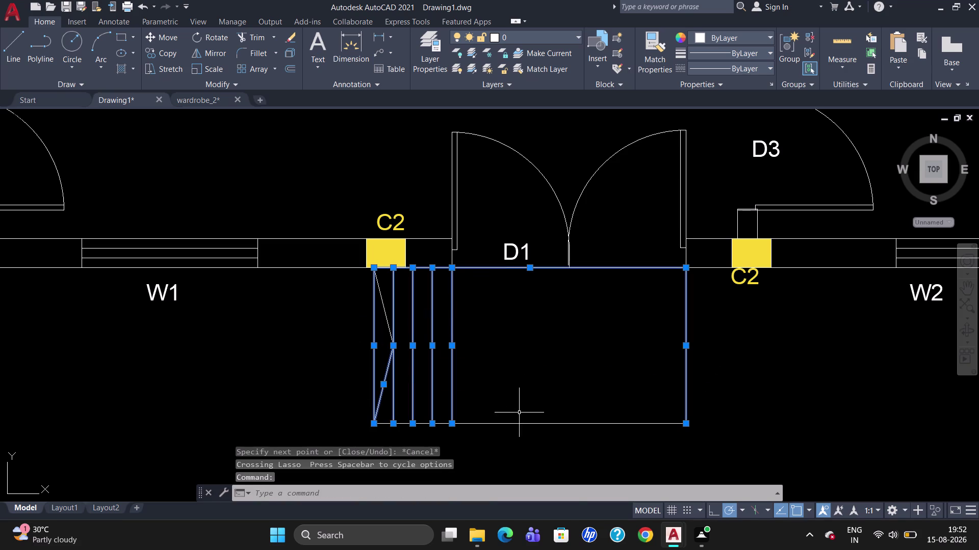
click(517, 425)
click(391, 425)
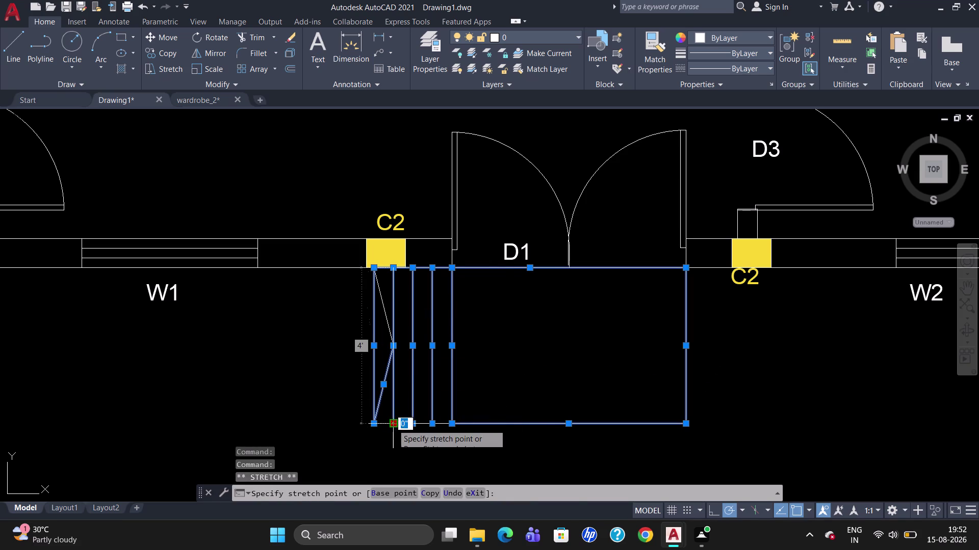
scroll(up, 3)
key(Escape)
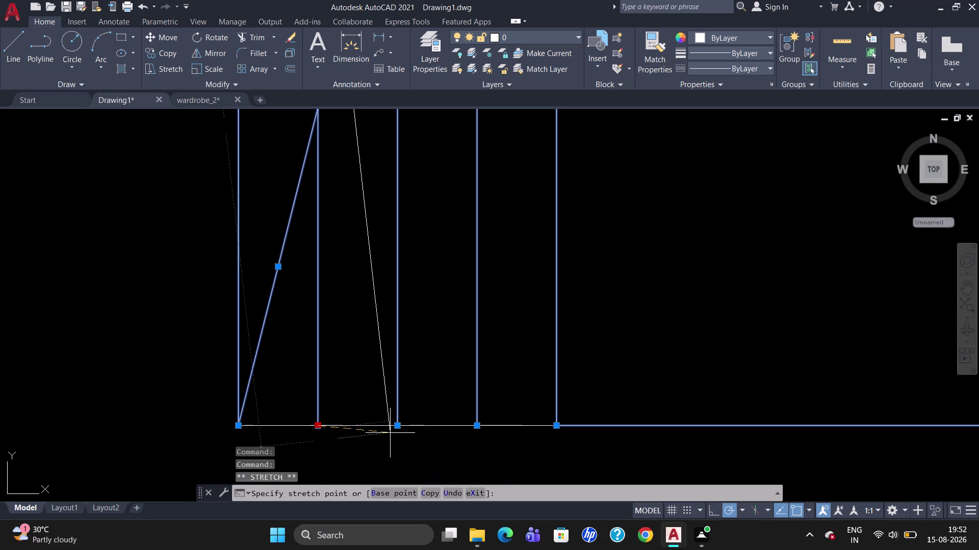
click(344, 425)
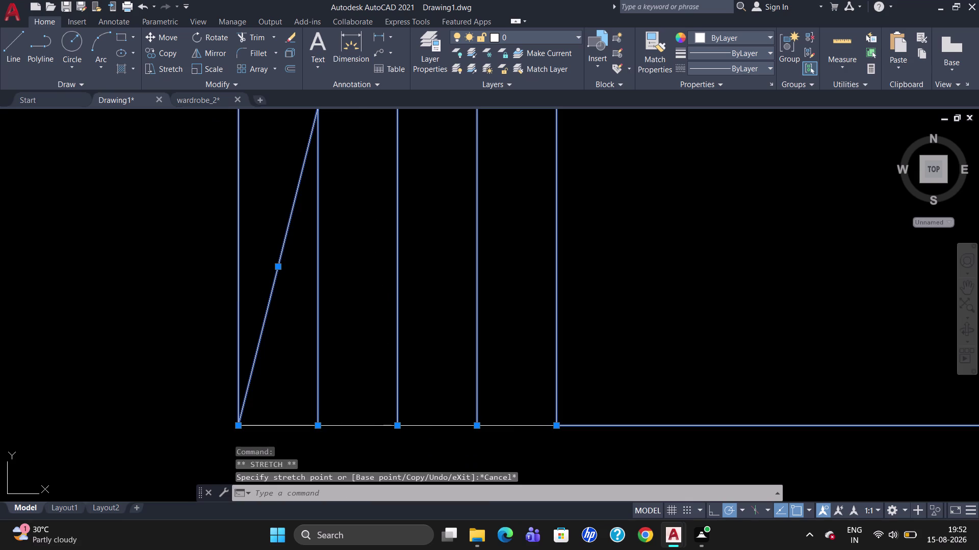
scroll(down, 3)
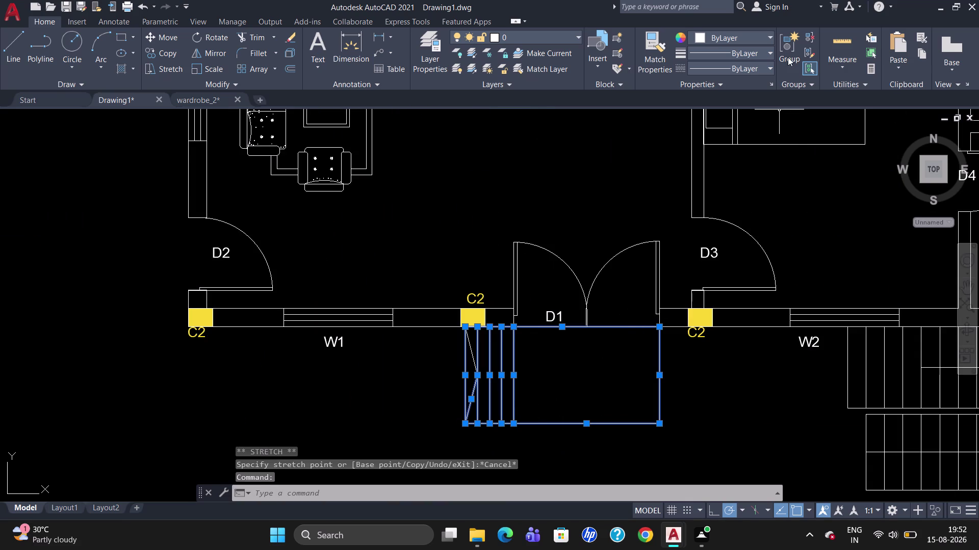
click(787, 57)
scroll(down, 3)
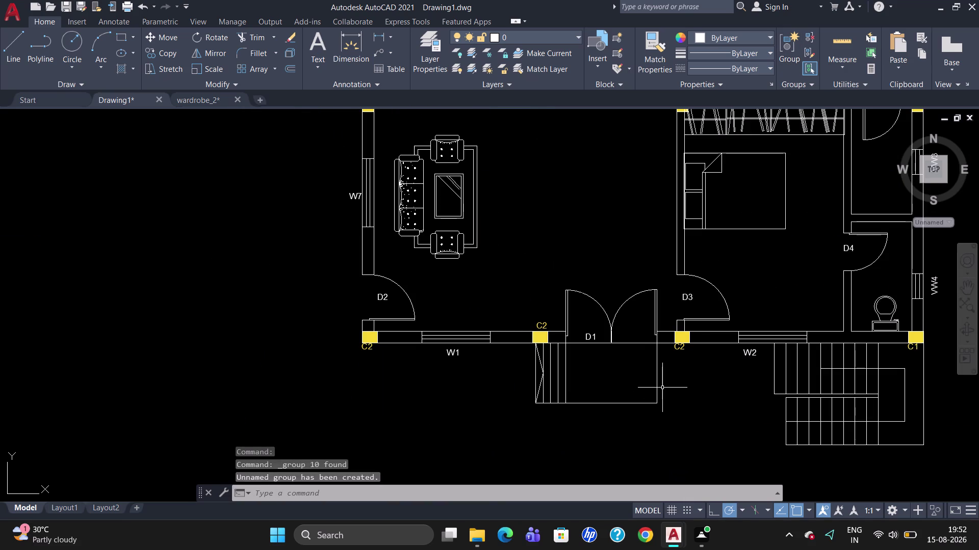
Select the chevron line together with the steps group and regroup them as one.
drag(666, 388, 447, 396)
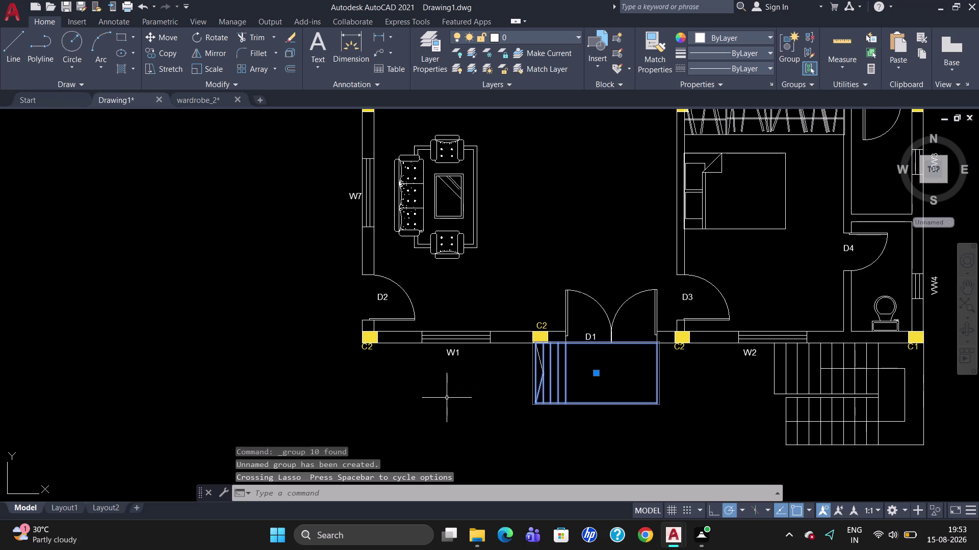
key(Escape)
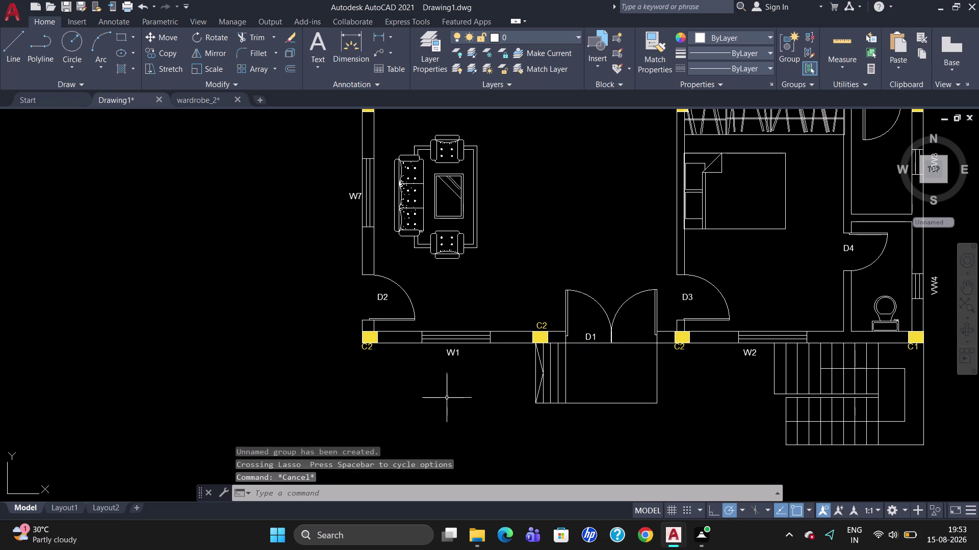
click(545, 394)
click(549, 392)
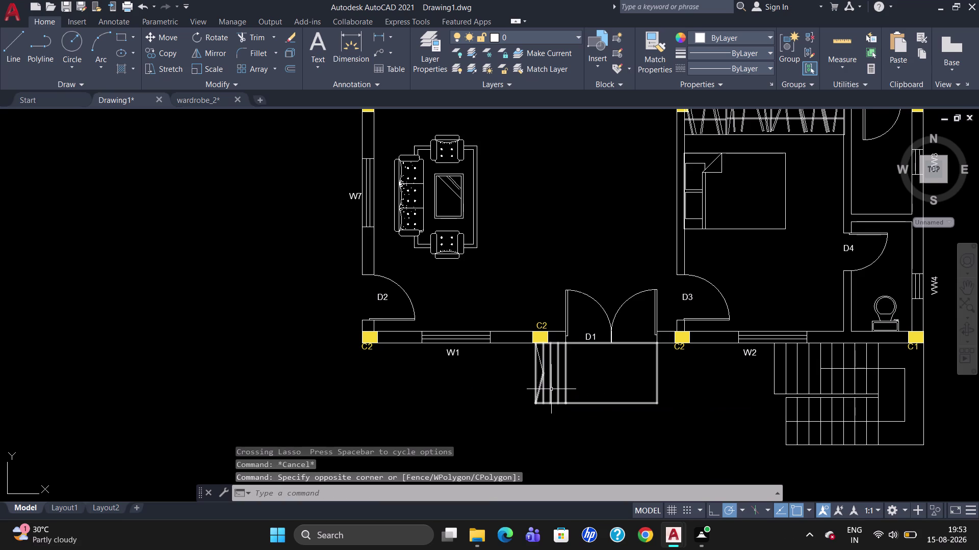
click(540, 361)
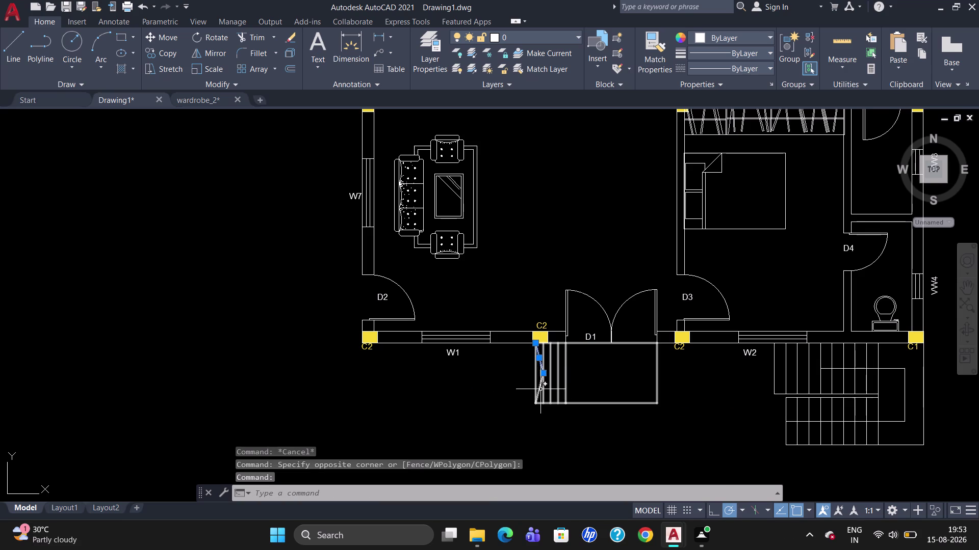
click(539, 388)
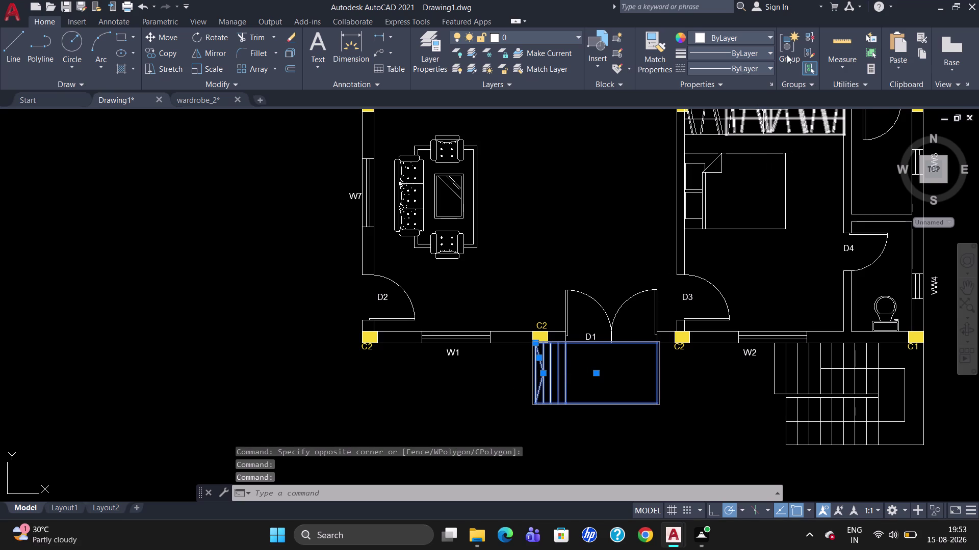
click(786, 55)
Copy the front steps group to a spot left of the house.
drag(674, 402, 478, 419)
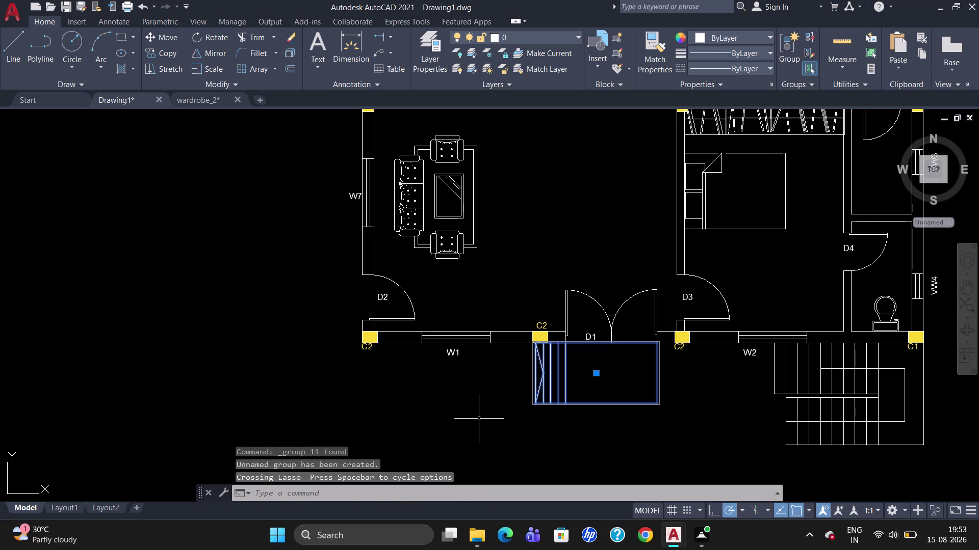
text(CO)
key(Return)
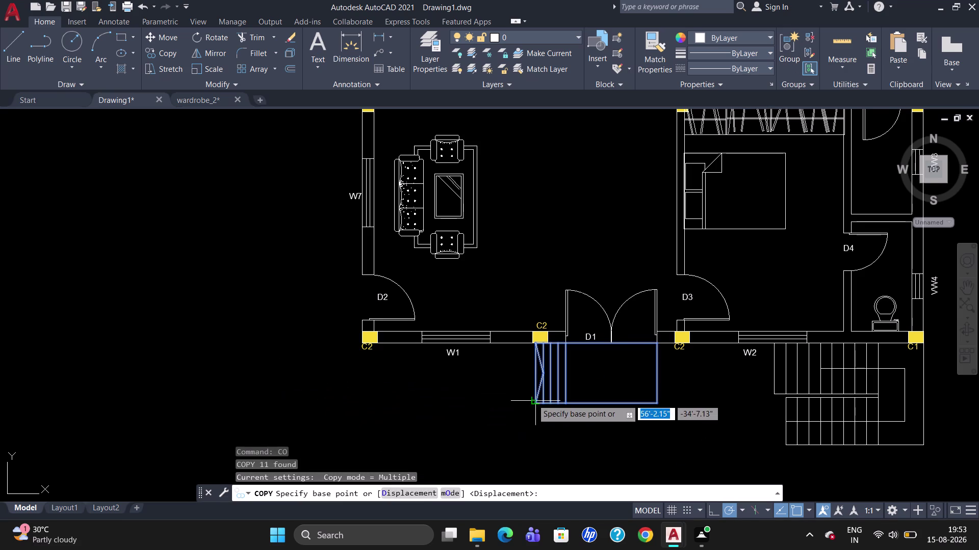
drag(532, 399, 524, 398)
click(195, 382)
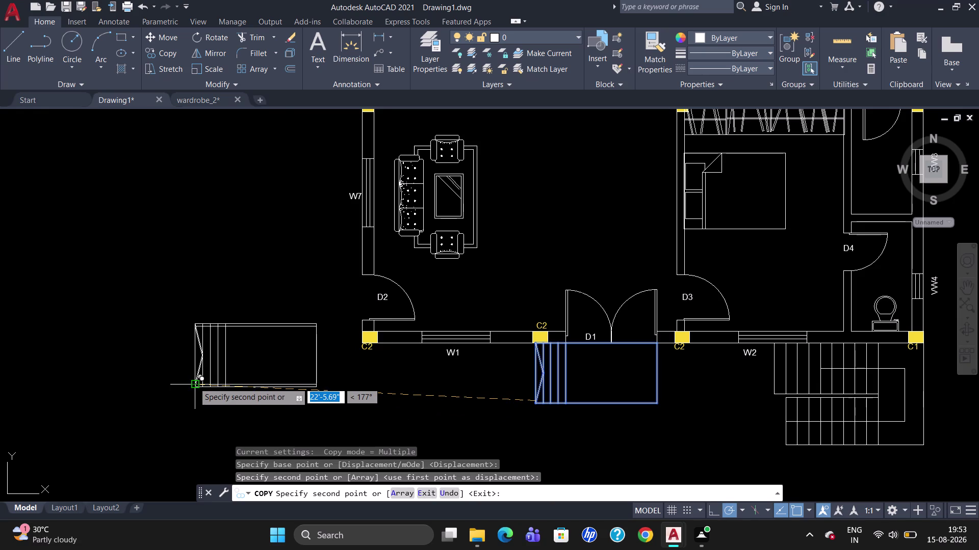
key(Escape)
Rotate the copied steps 90 degrees about a chosen pivot point.
text(RO)
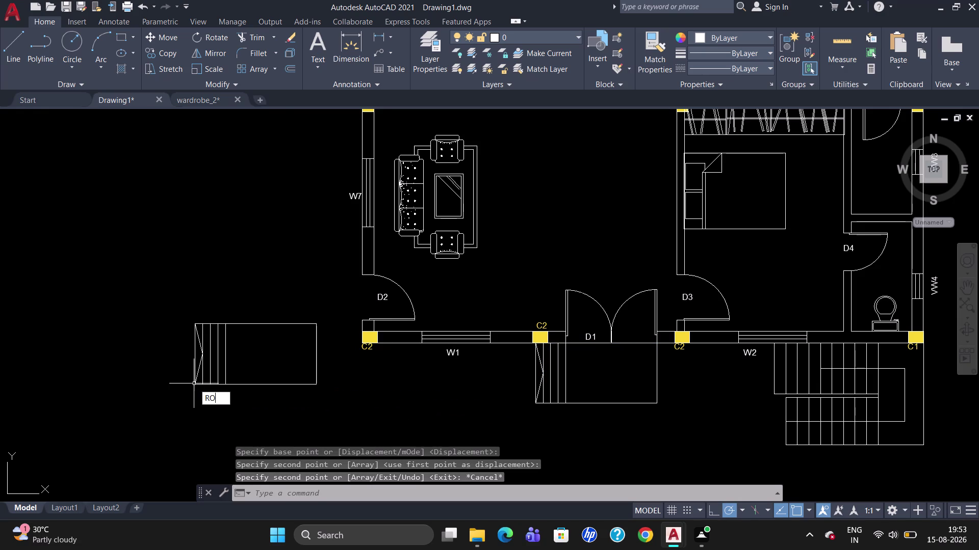
key(Return)
click(196, 383)
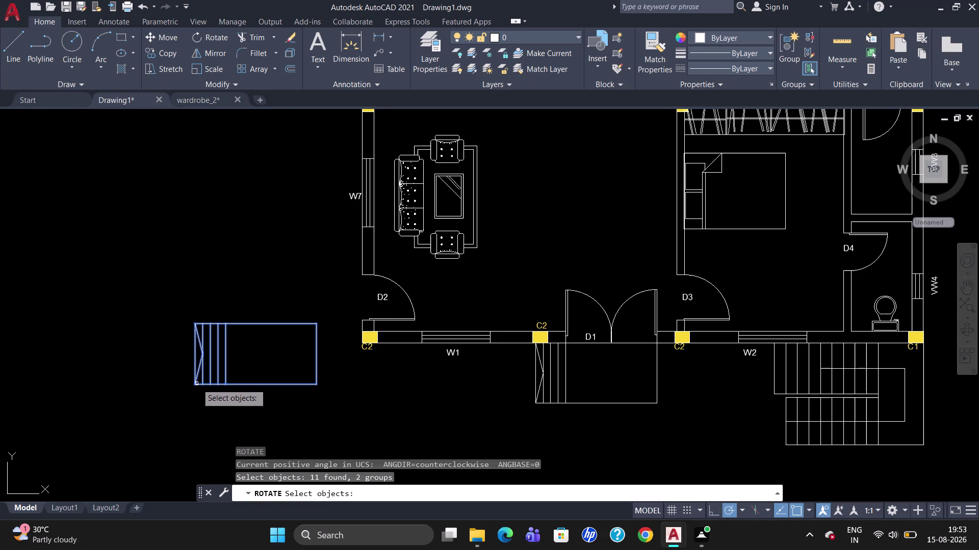
key(Return)
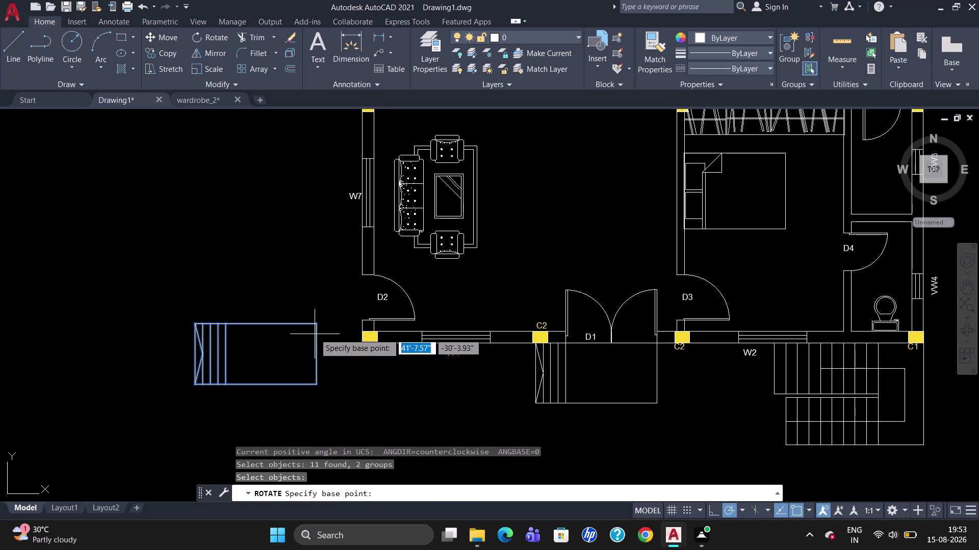
click(317, 324)
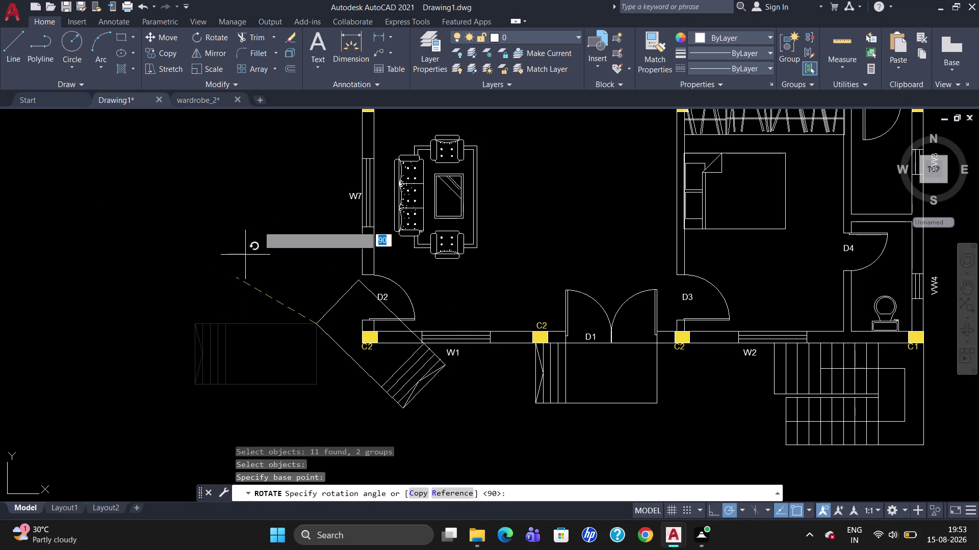
click(321, 117)
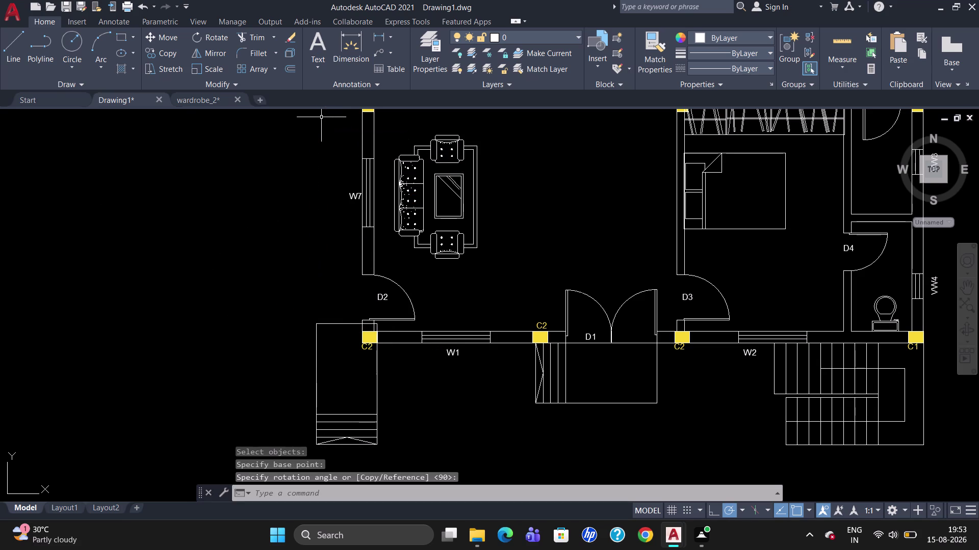
click(316, 360)
key(comma)
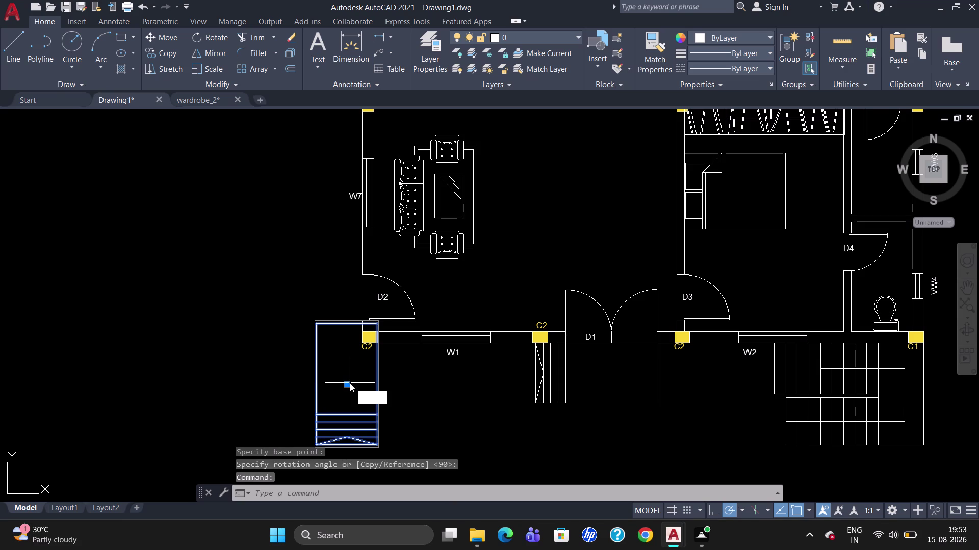
key(BackSpace)
Move the rotated steps up against the living room's left wall beside D2.
key(m)
key(Return)
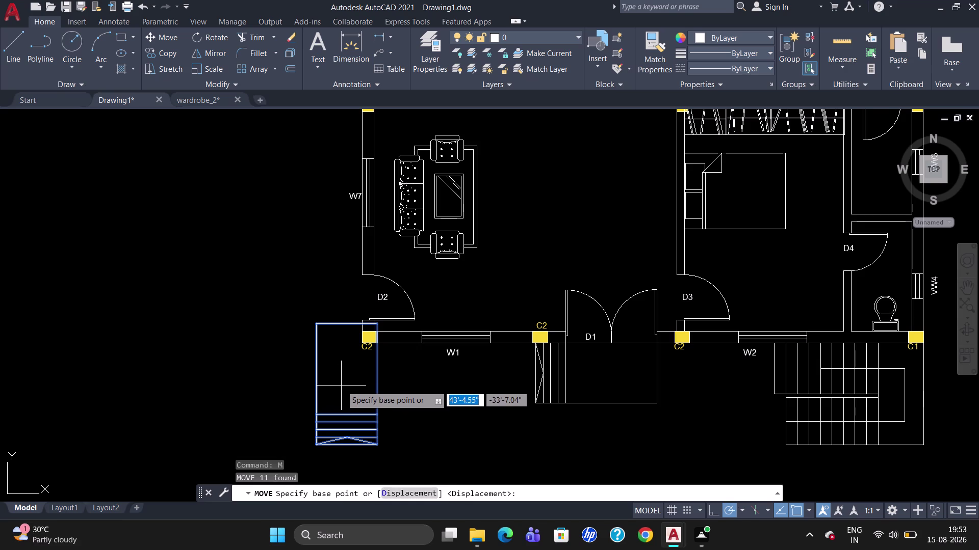
click(378, 323)
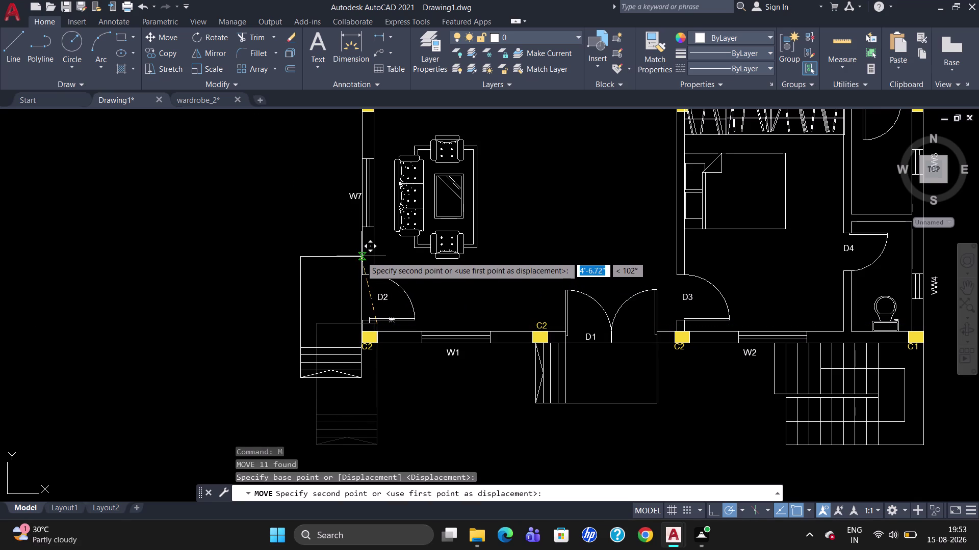
click(362, 254)
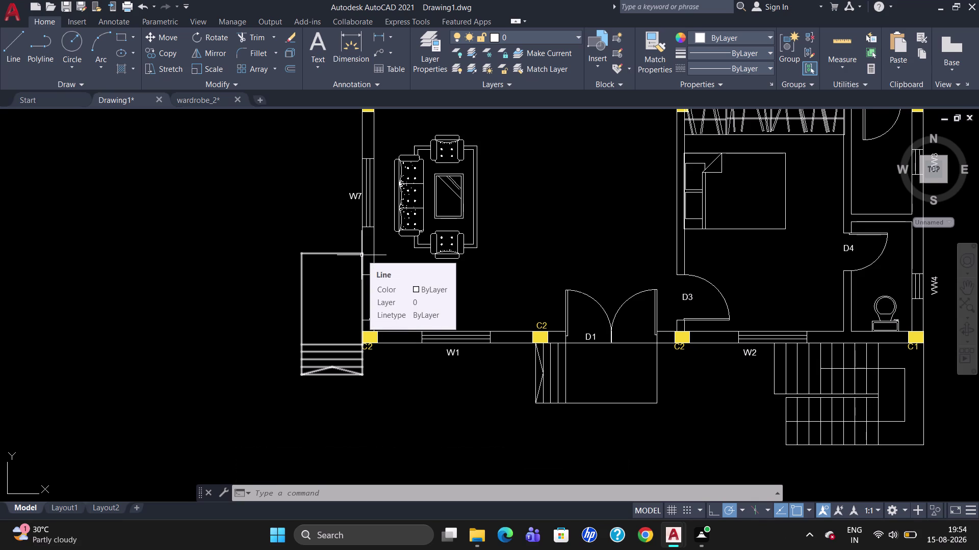
key(Escape)
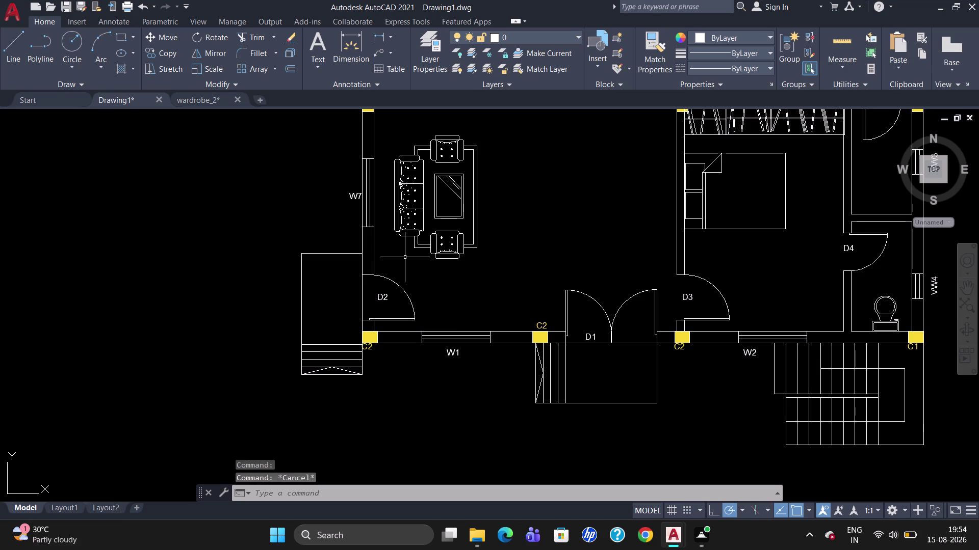
scroll(down, 3)
scroll(up, 3)
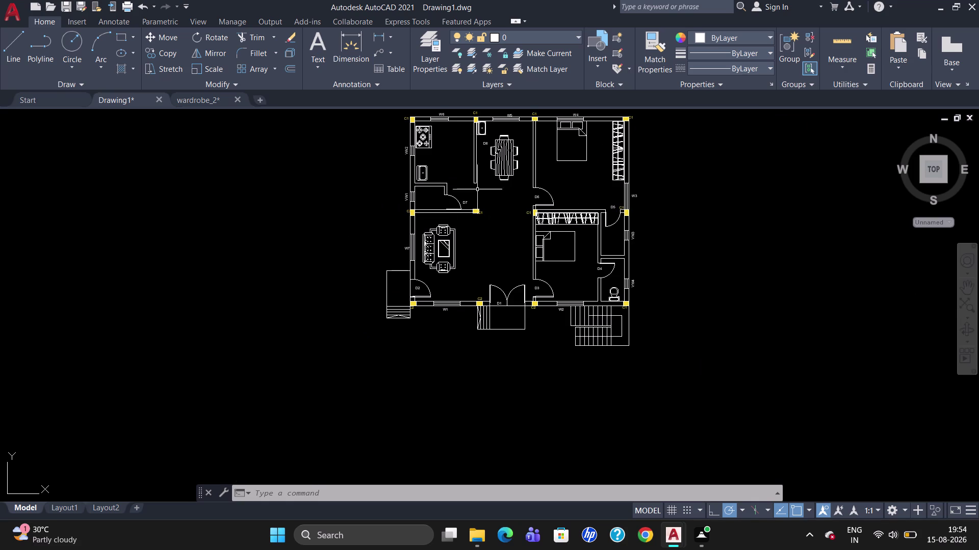
scroll(up, 3)
scroll(down, 3)
scroll(up, 3)
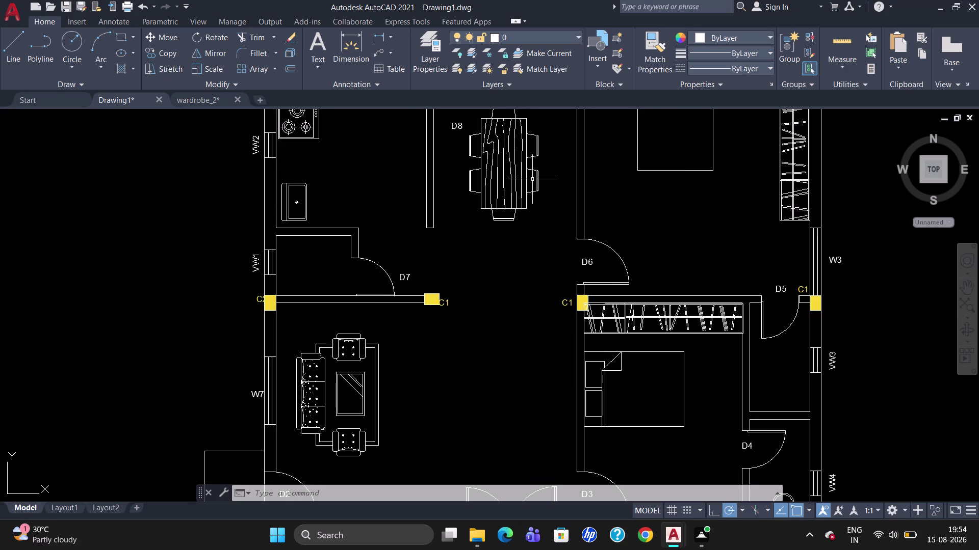
scroll(down, 3)
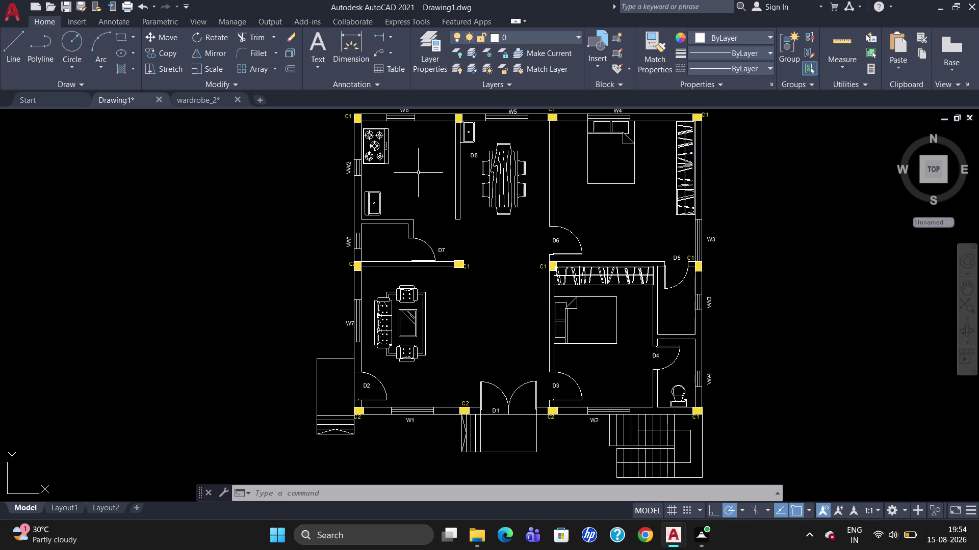
Start a counter line near the sink, then cancel the misplaced attempt.
key(l)
key(Return)
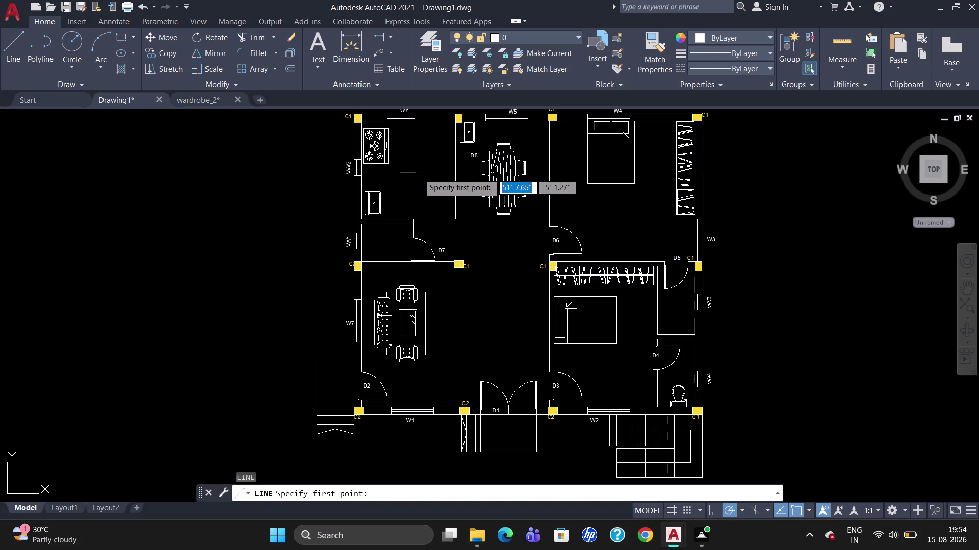
click(390, 216)
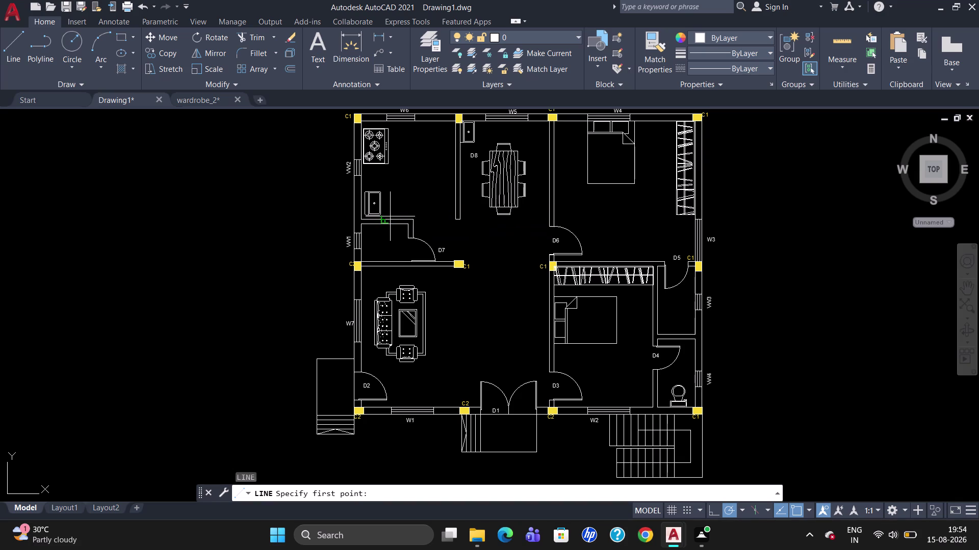
click(714, 513)
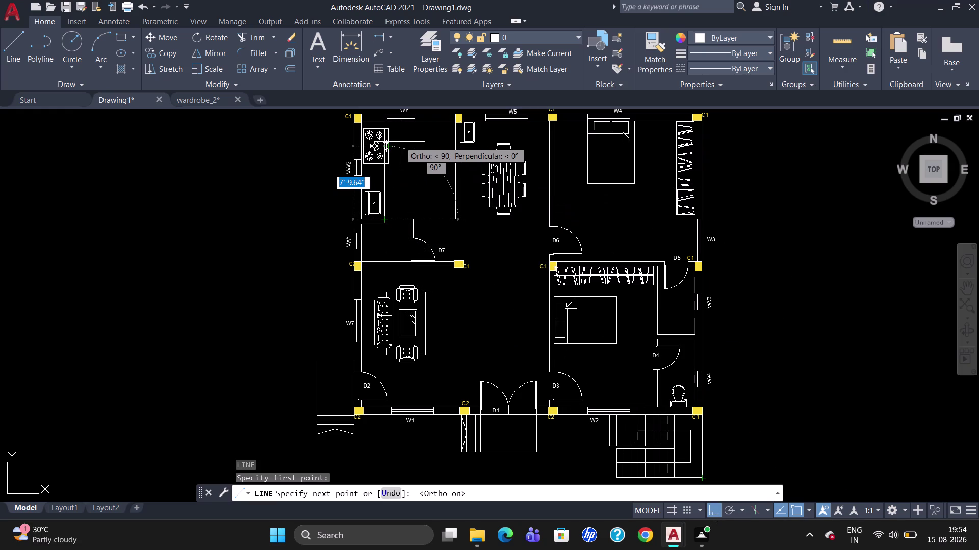
key(Escape)
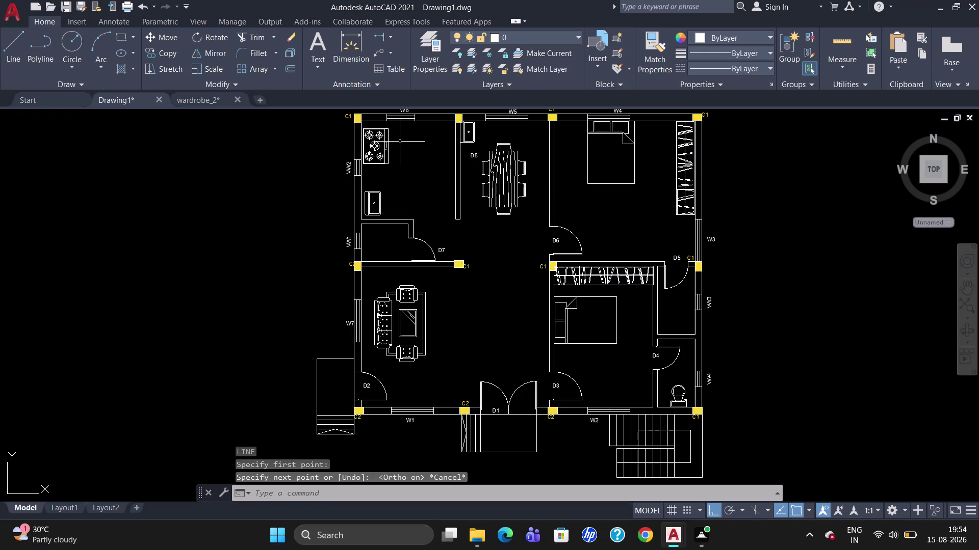
Draw the counter edge up beside the stove and across toward the dining wall.
key(l)
key(Return)
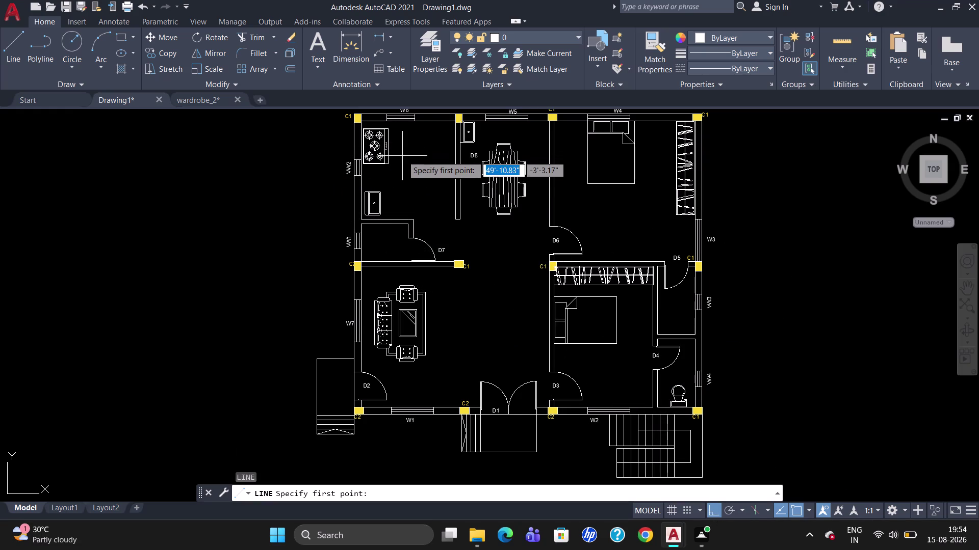
click(394, 217)
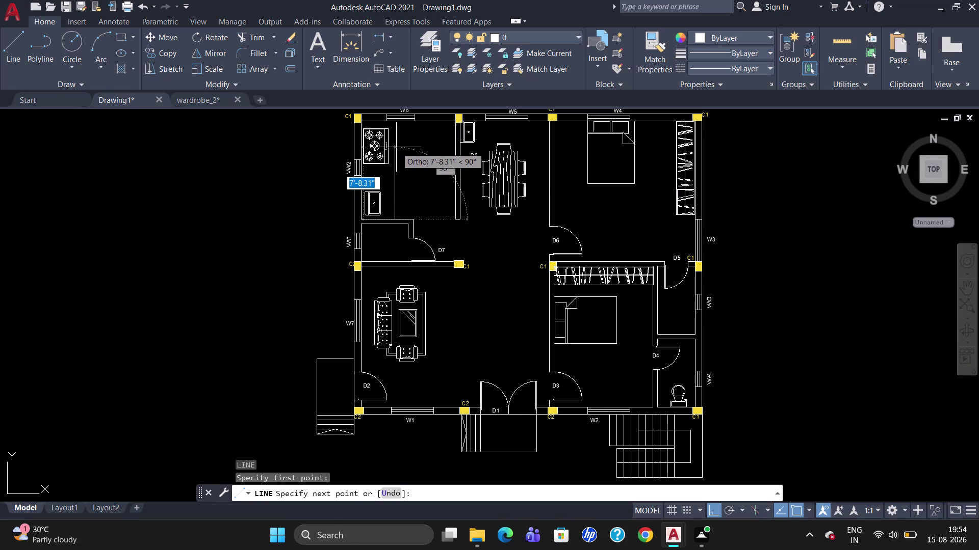
click(396, 147)
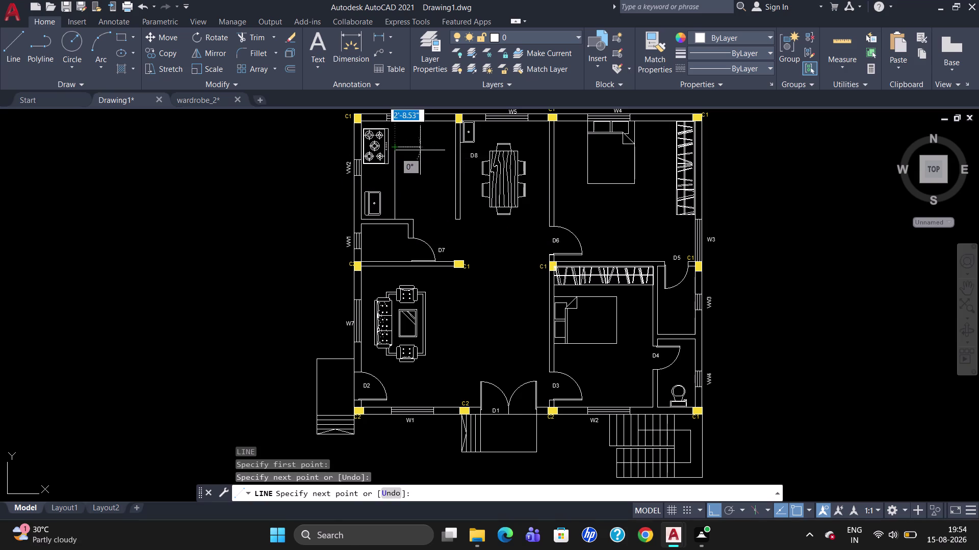
click(481, 143)
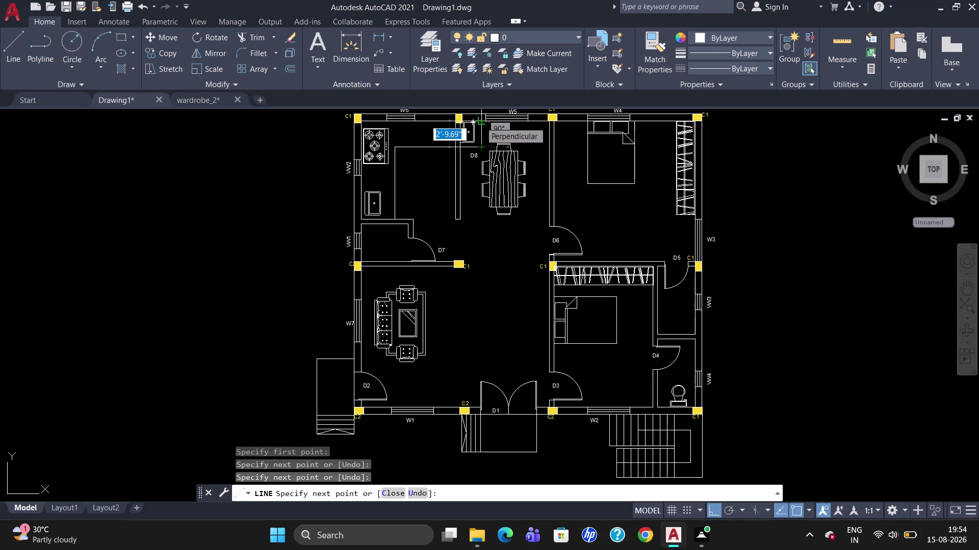
key(Escape)
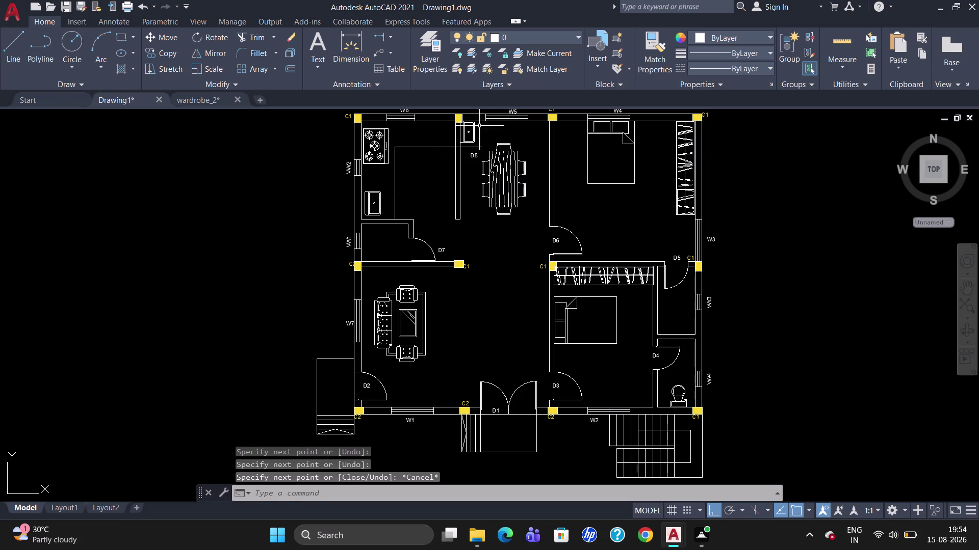
scroll(up, 3)
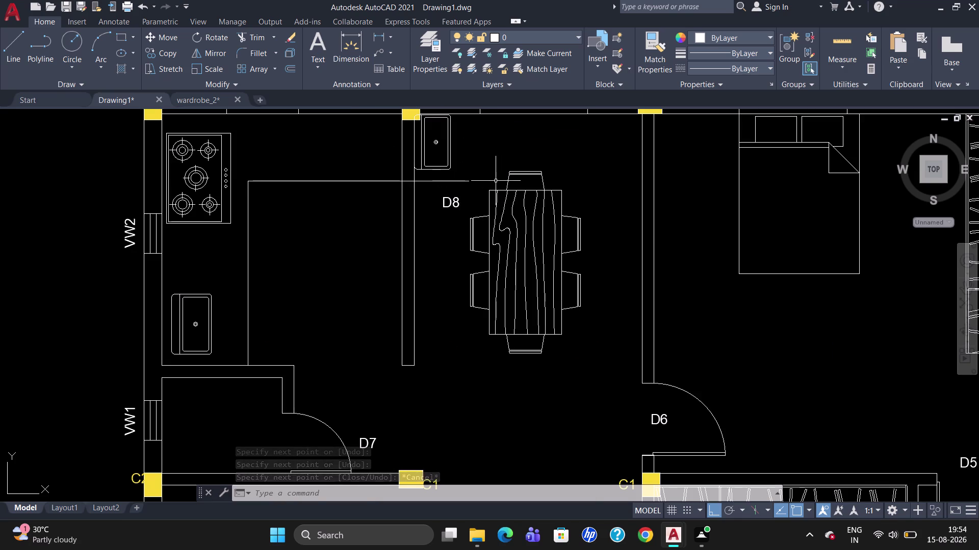
Draw a short line at the counter end near D8, then delete it.
key(l)
key(Return)
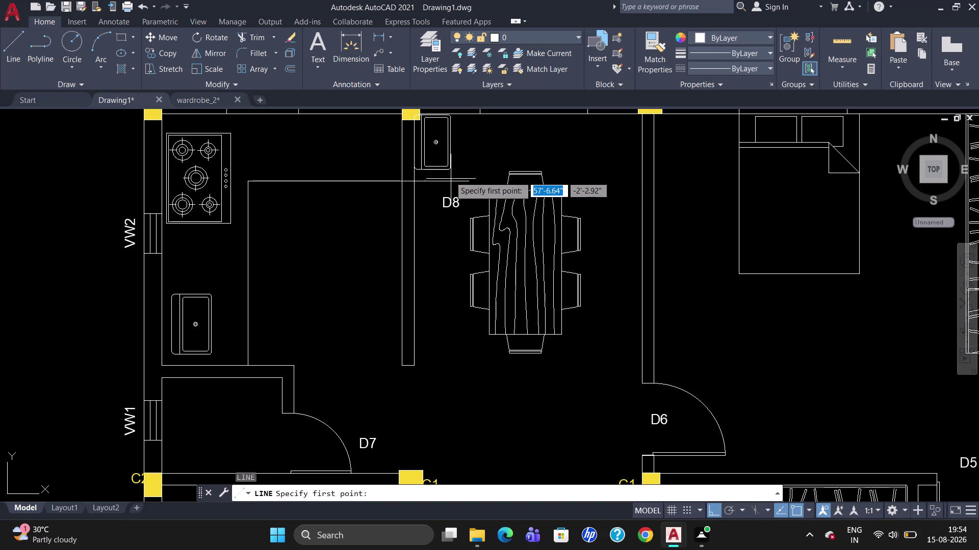
click(450, 166)
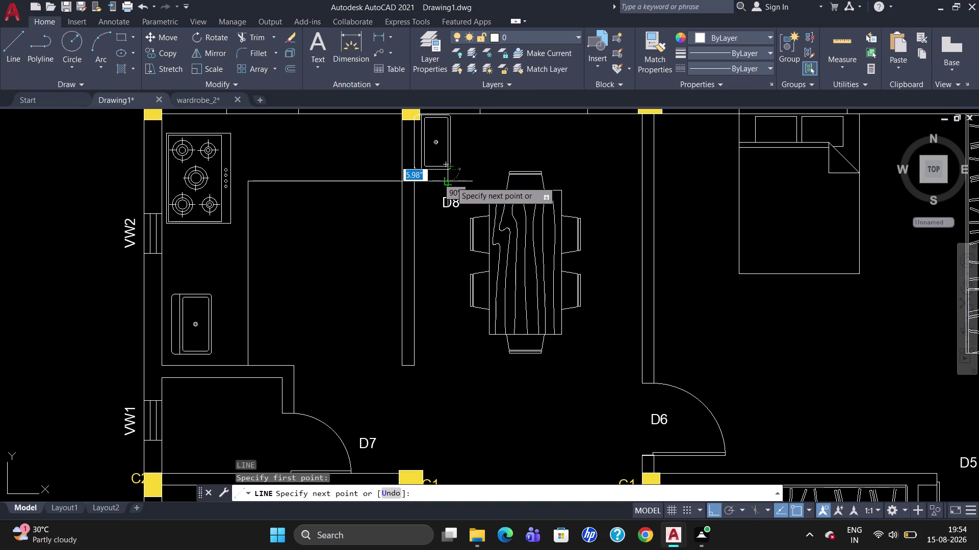
click(451, 181)
key(Escape)
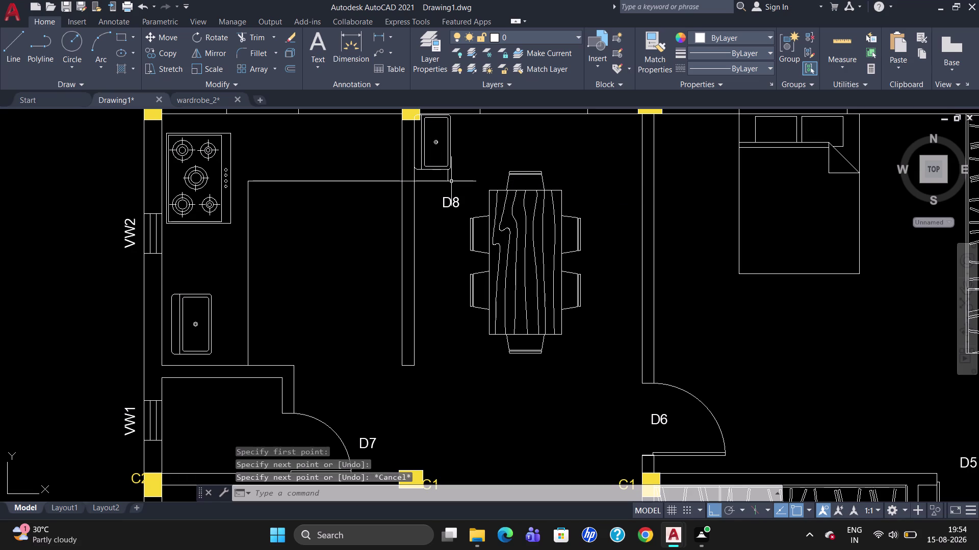
scroll(up, 3)
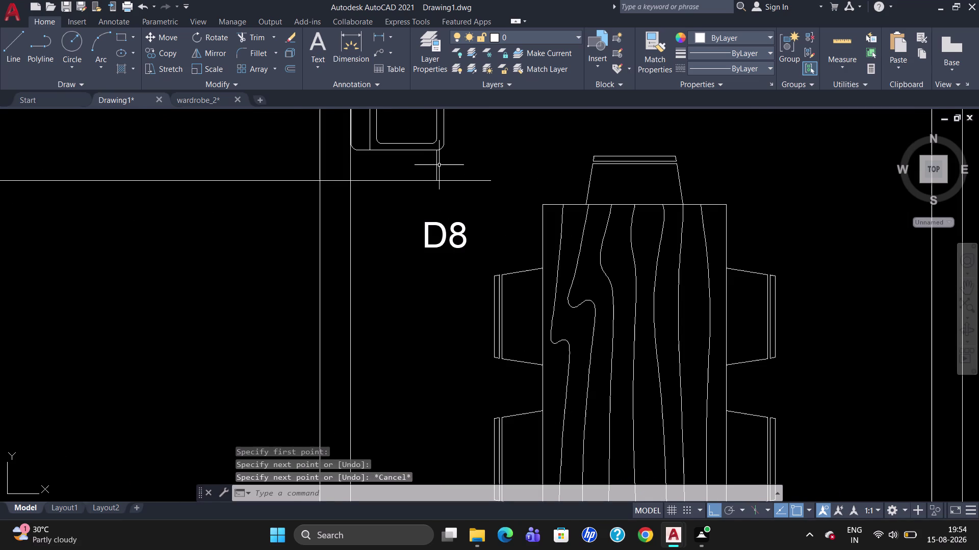
click(437, 165)
key(Delete)
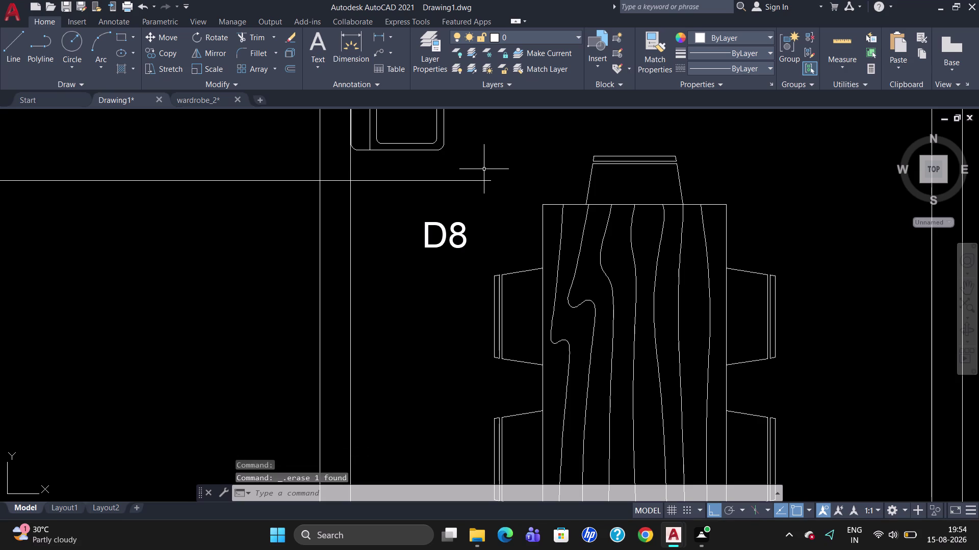
Redraw a short vertical line at the counter end near D8.
key(l)
key(Return)
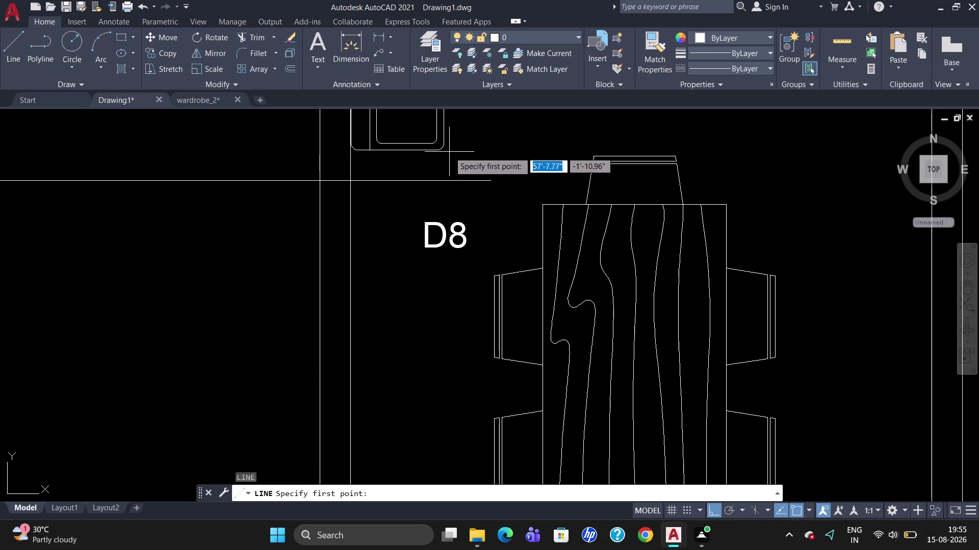
click(445, 145)
click(449, 191)
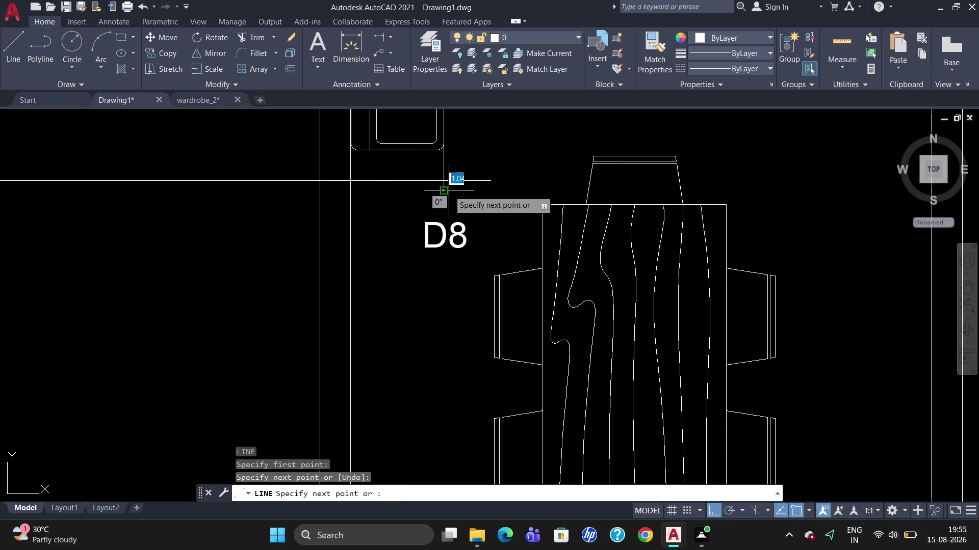
key(Escape)
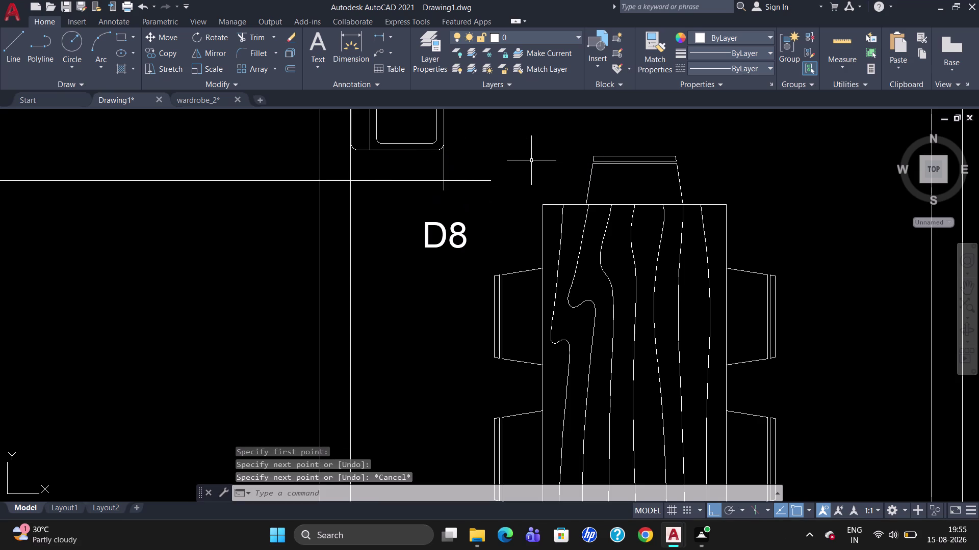
Trim the overshooting counter line ends near D8, using every line as a cutting edge.
text(TR)
key(Return)
key(Return)
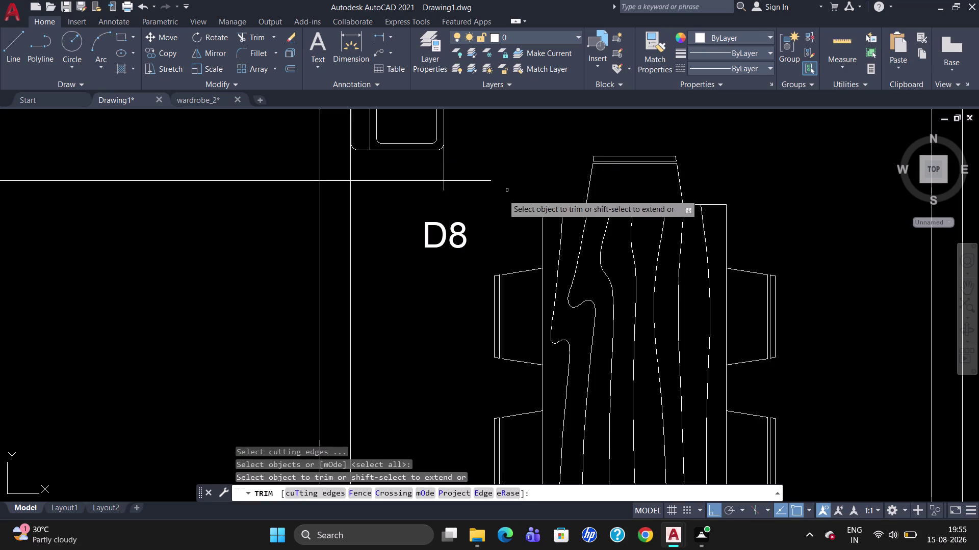
click(469, 180)
click(442, 188)
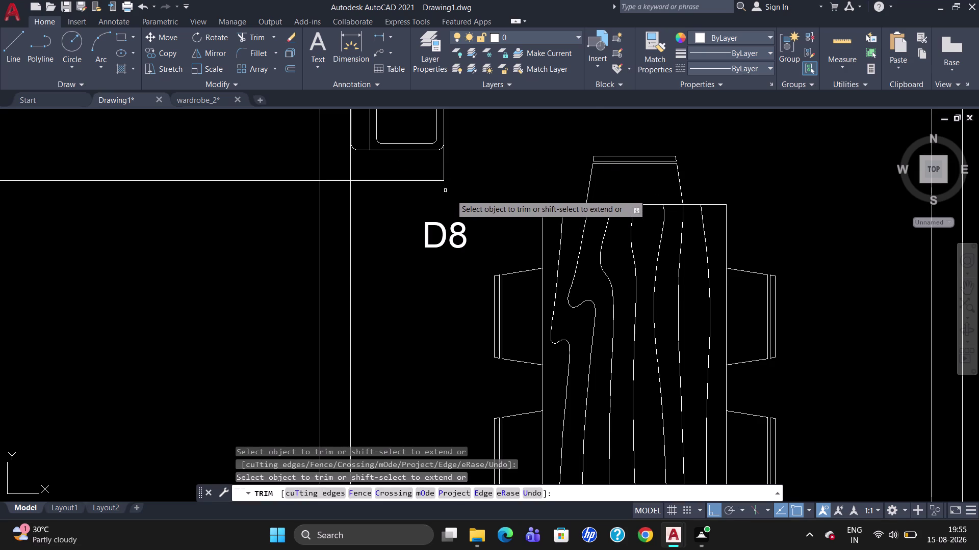